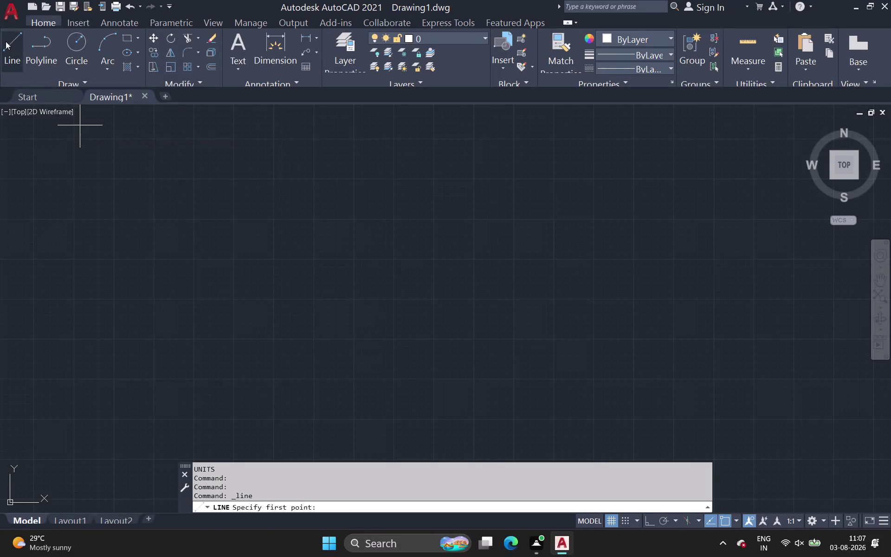
Draw a 32-foot vertical wall line downward with Ortho turned on.
click(6, 42)
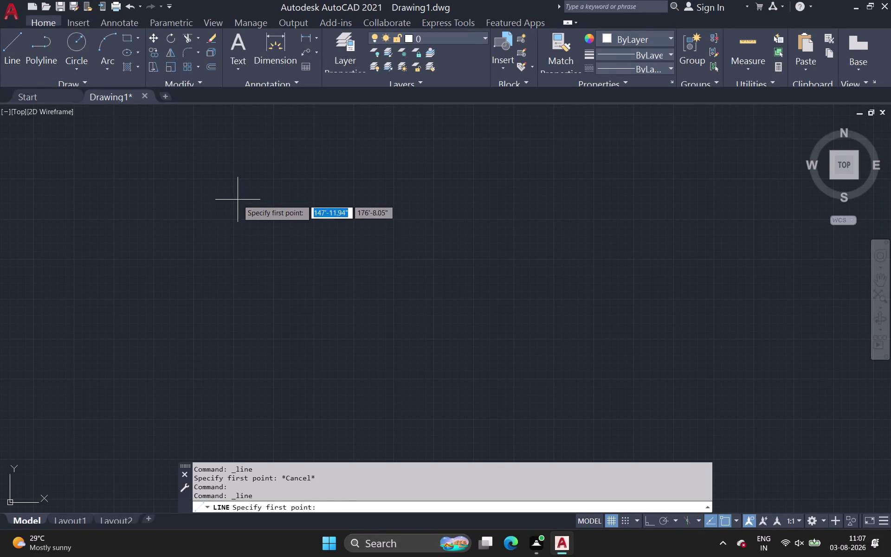
click(238, 199)
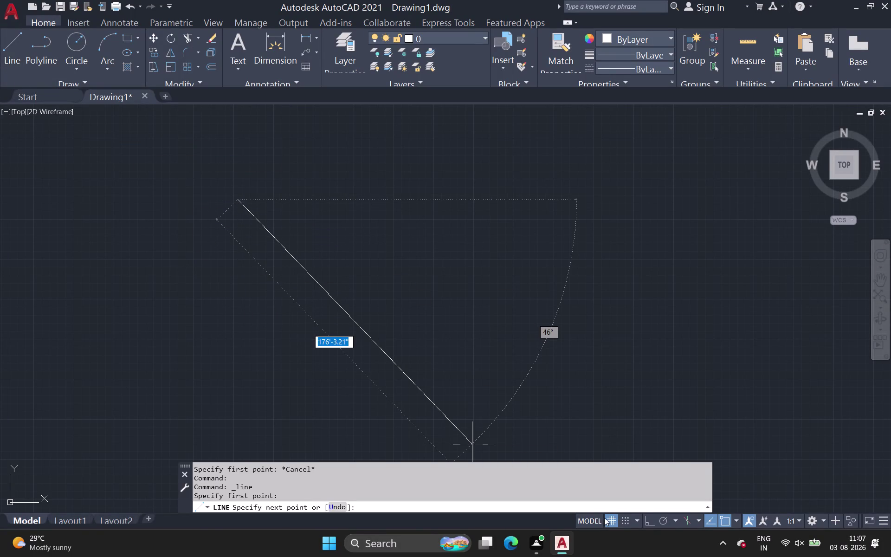
click(653, 520)
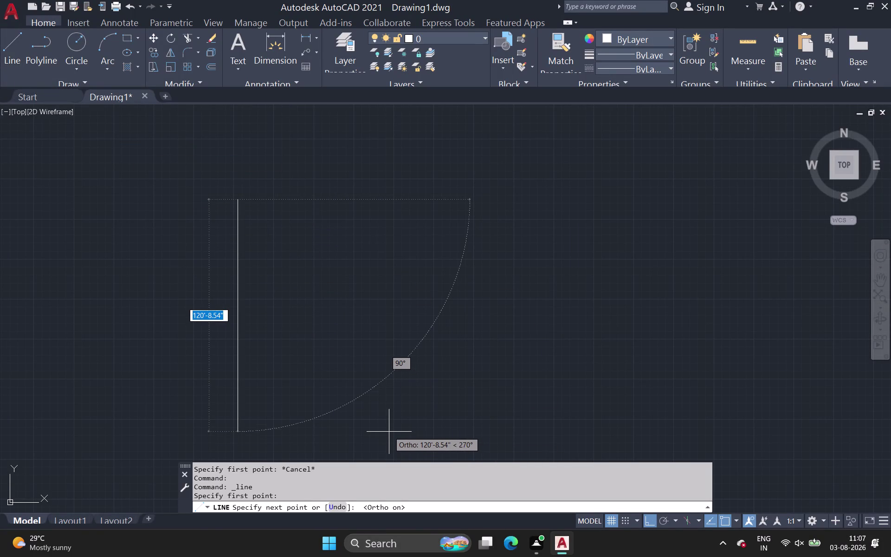
key(3)
text(2)
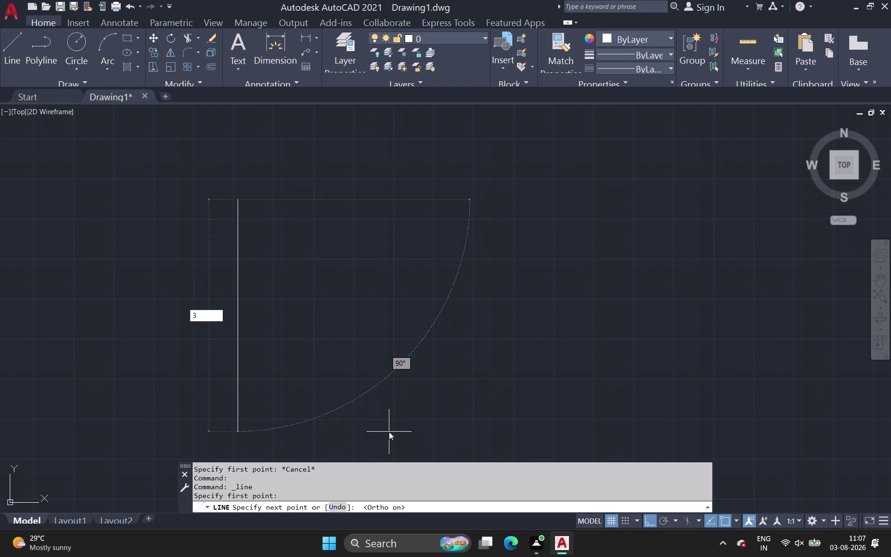
text(')
key(Return)
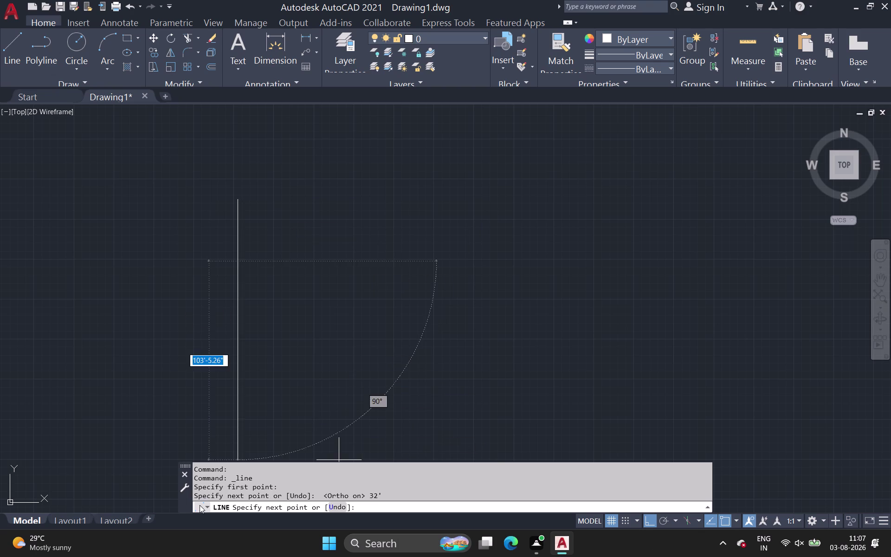
scroll(up, 3)
middle_drag(230, 346, 255, 476)
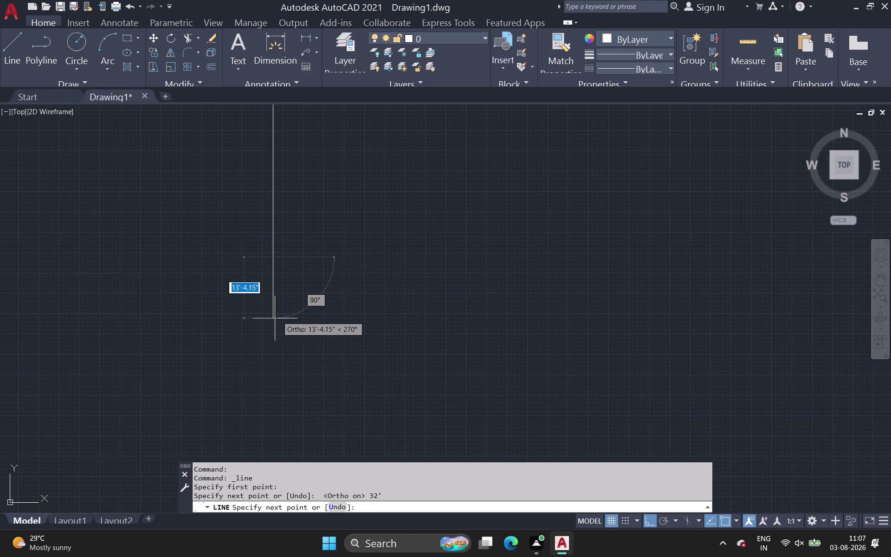
key(space)
middle_drag(298, 283, 307, 339)
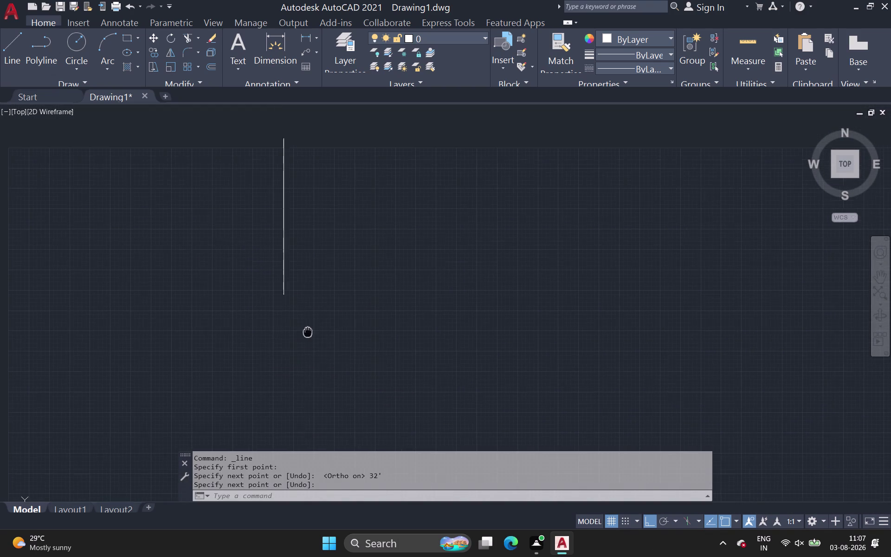
middle_drag(306, 339, 303, 367)
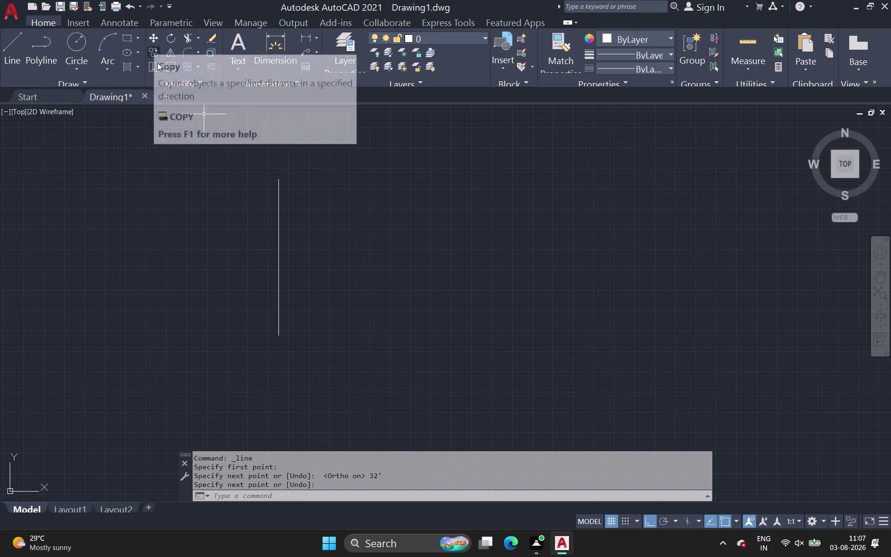
Offset the 32-foot wall line 9 units to its left to form a double wall.
click(213, 67)
scroll(up, 3)
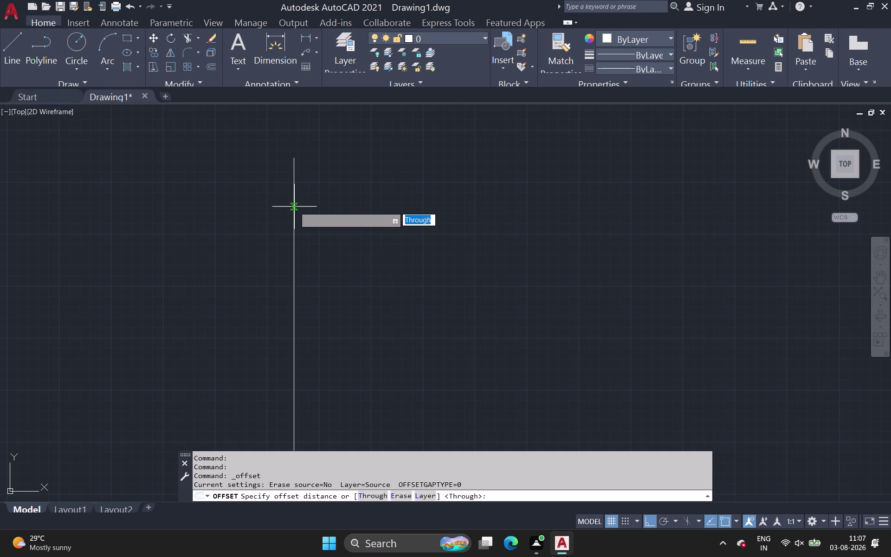
click(295, 207)
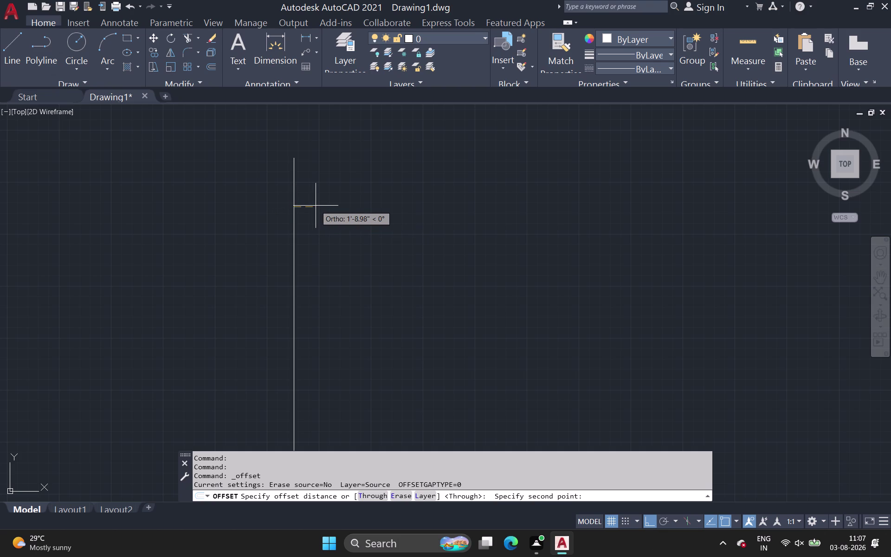
key(9)
key(space)
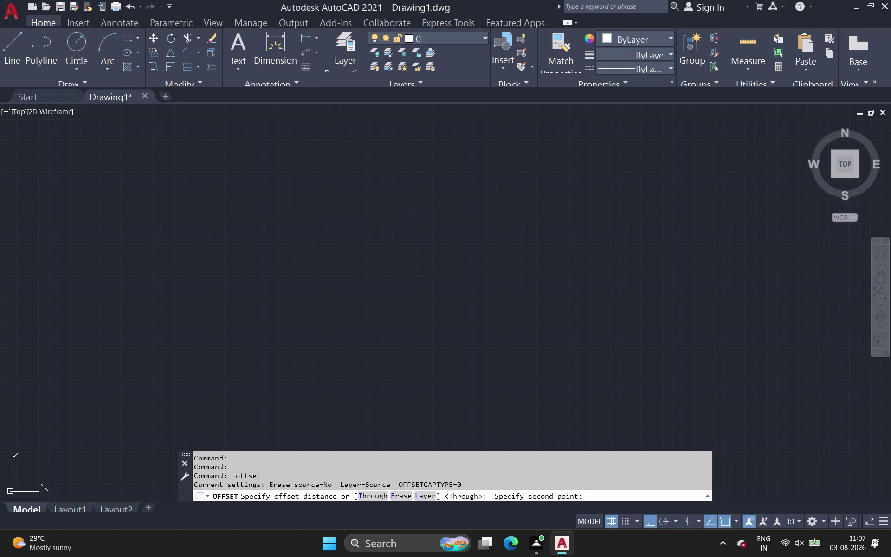
click(293, 218)
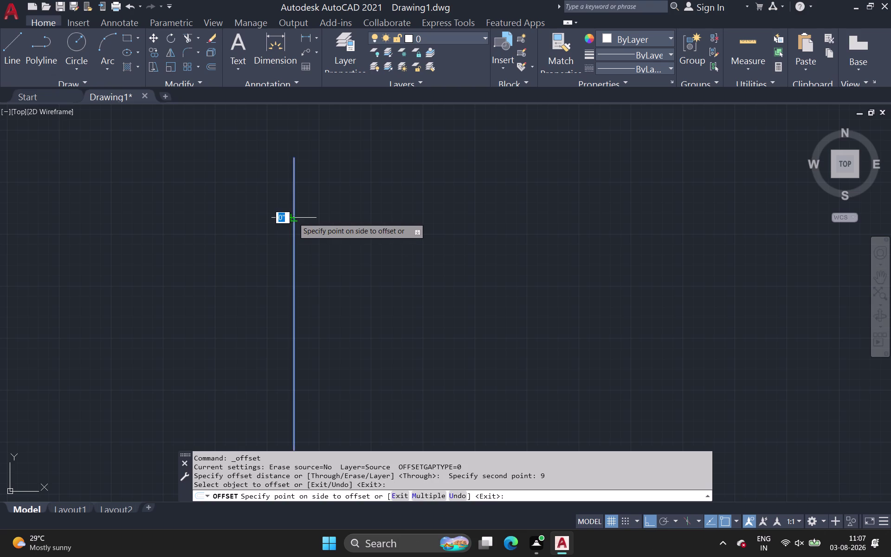
click(310, 214)
scroll(down, 3)
middle_drag(314, 235, 14, 122)
scroll(up, 3)
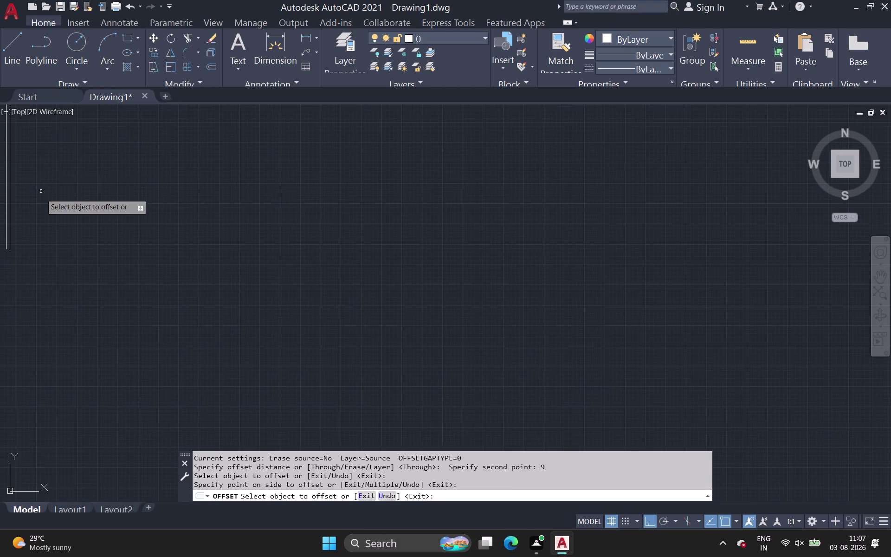
middle_drag(42, 196, 124, 276)
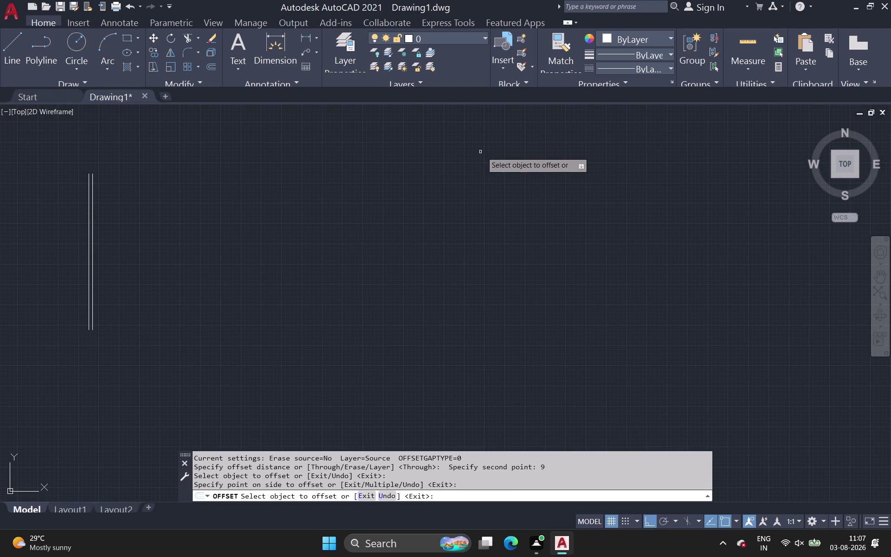
click(18, 51)
scroll(up, 3)
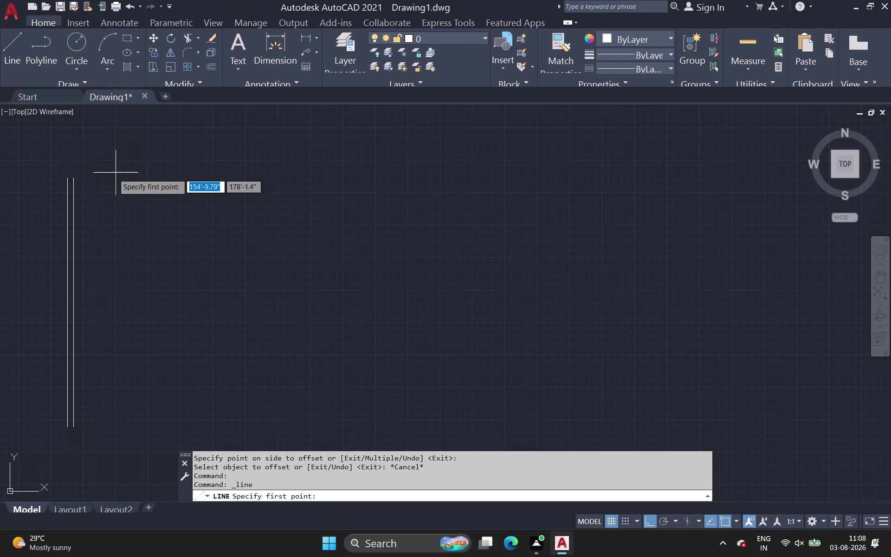
click(66, 178)
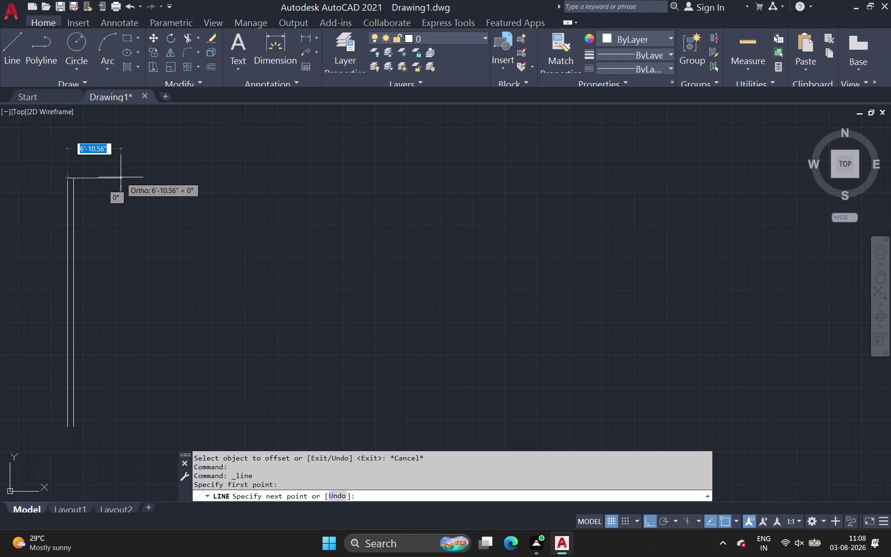
key(1)
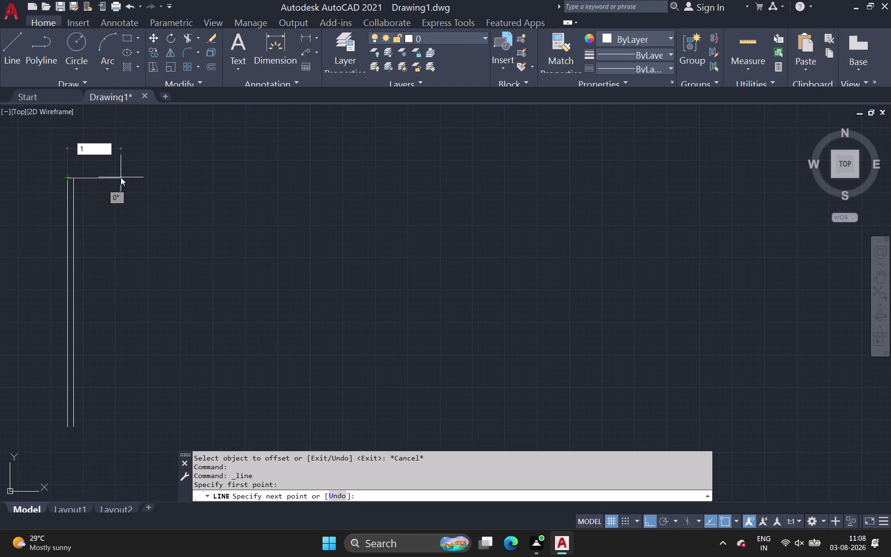
key(8)
key(apostrophe)
key(Return)
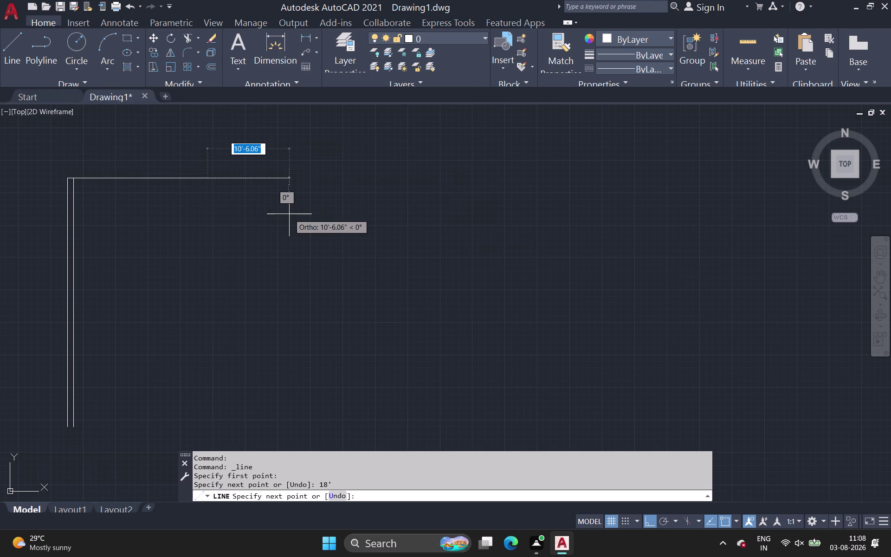
text(9)
key(space)
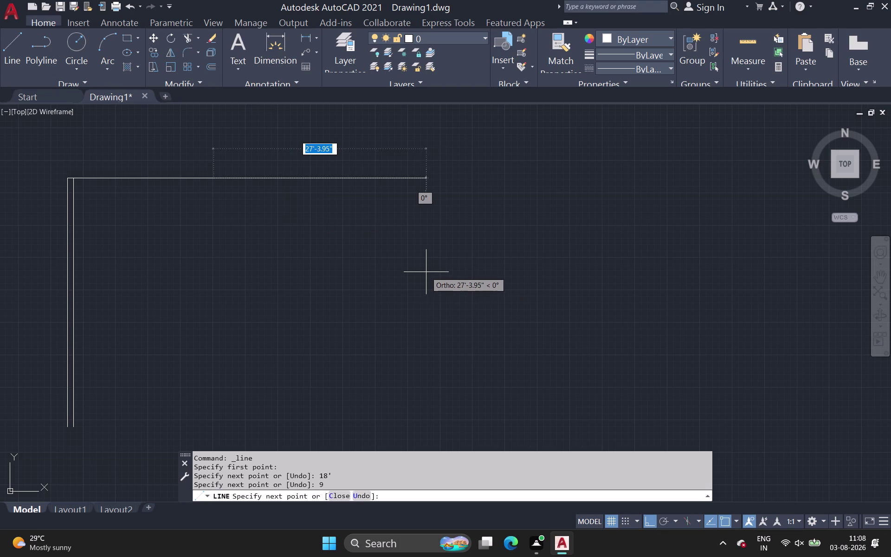
key(5)
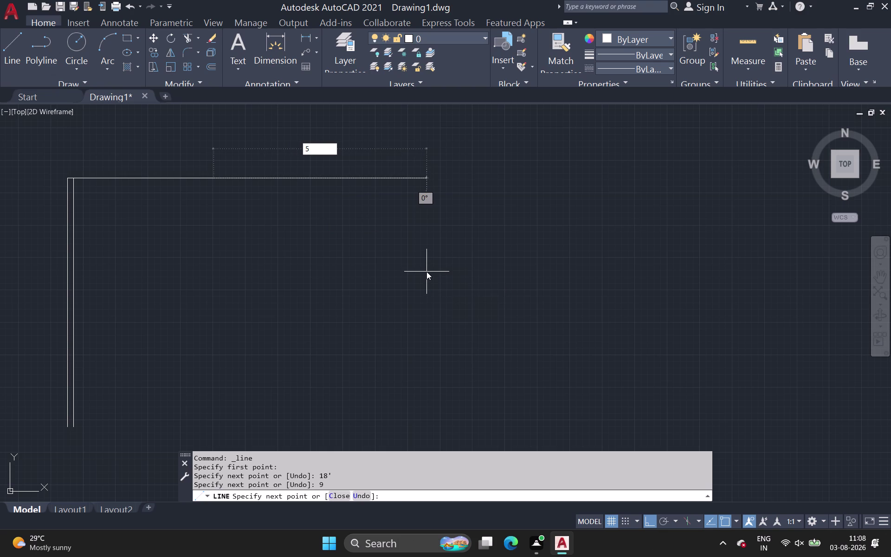
key(apostrophe)
key(Return)
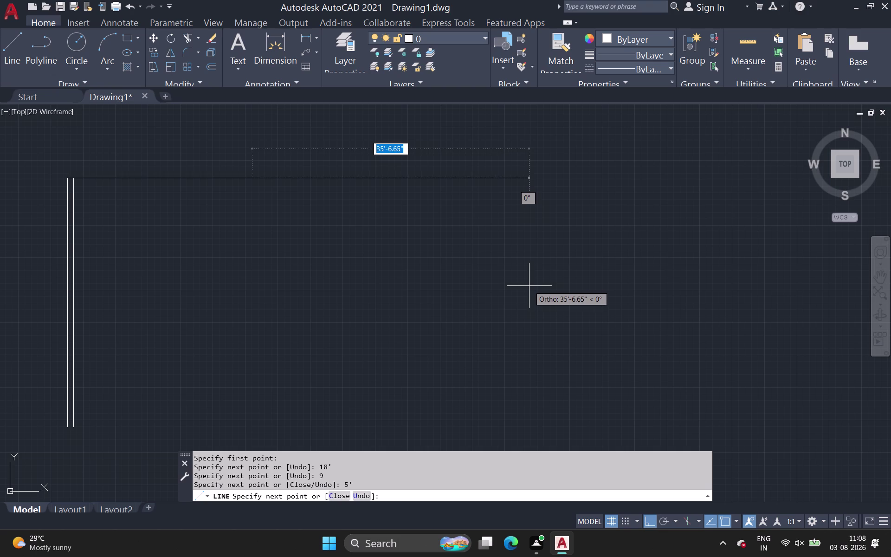
key(4)
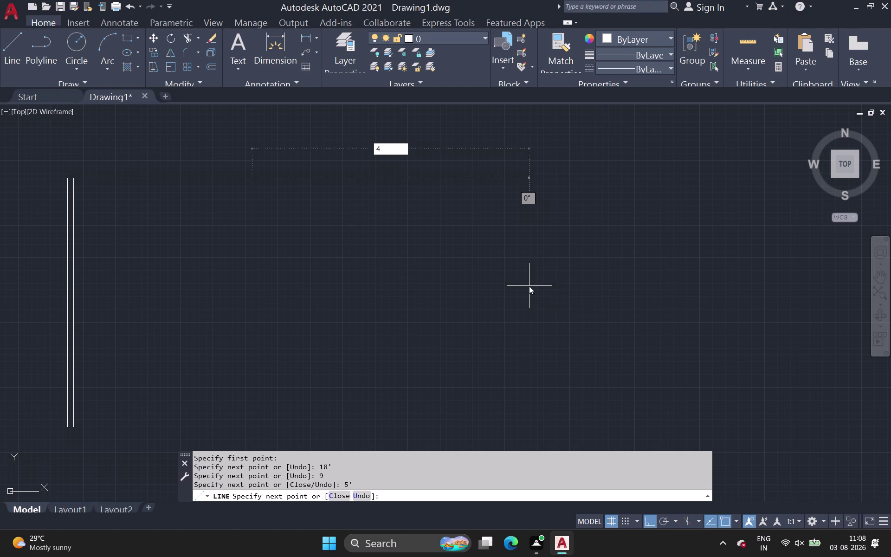
key(period)
key(6)
key(BackSpace)
key(5)
key(Return)
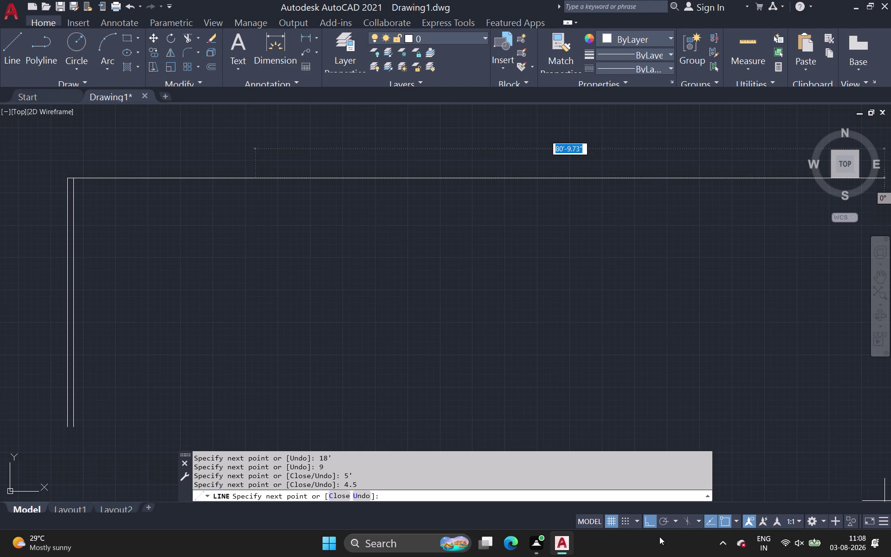
key(ctrl+z)
key(ctrl+z)
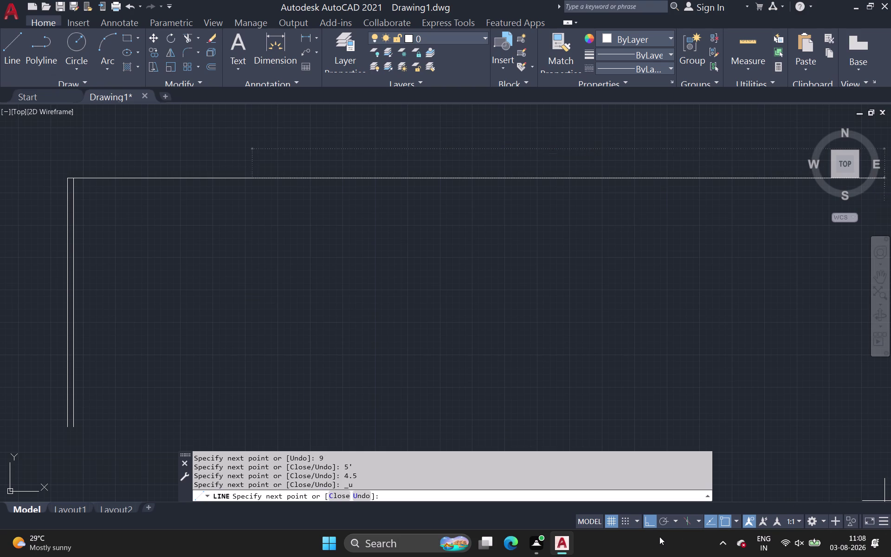
key(ctrl+z)
key(ctrl+z)
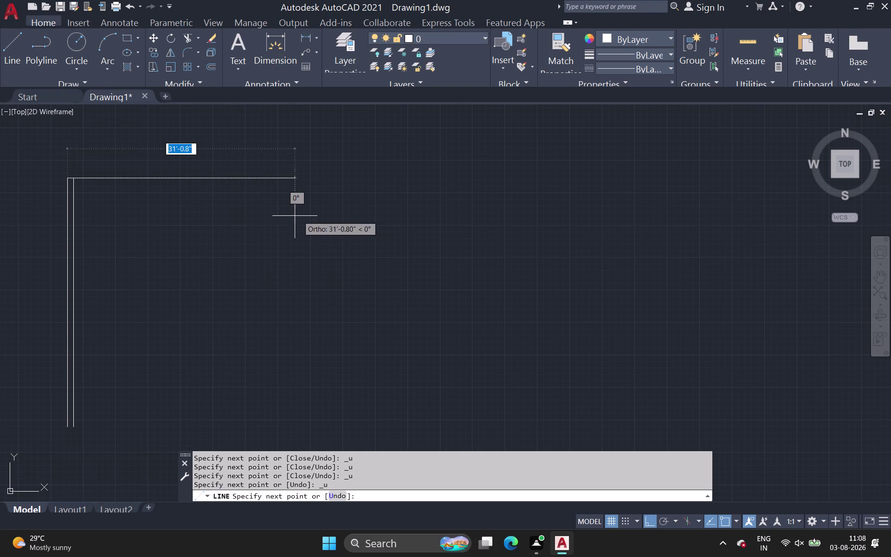
Continue the outline with wall segments of 18', 4.5 and 5'.
key(1)
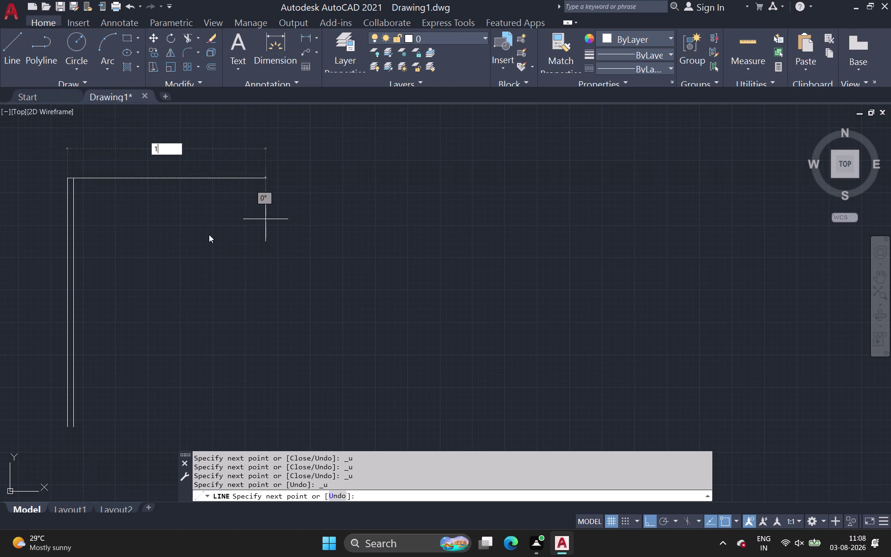
text(8')
key(Return)
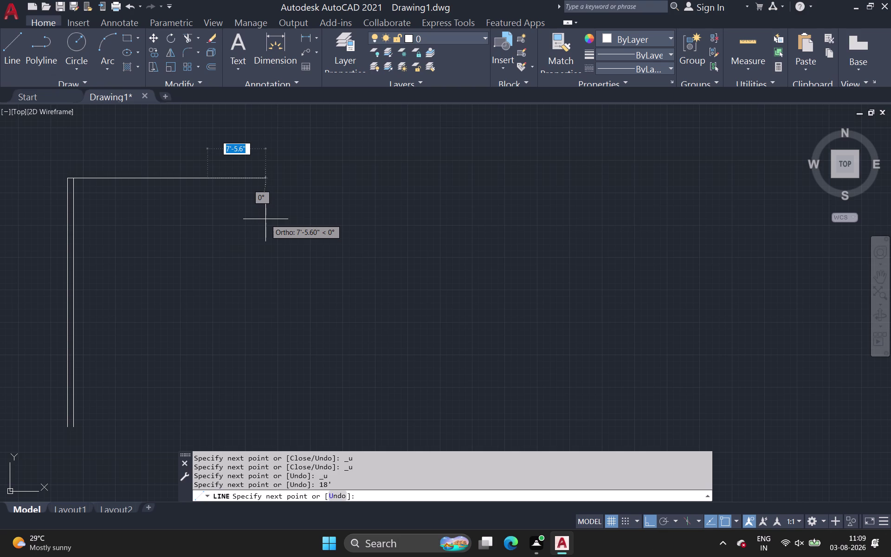
key(4)
key(period)
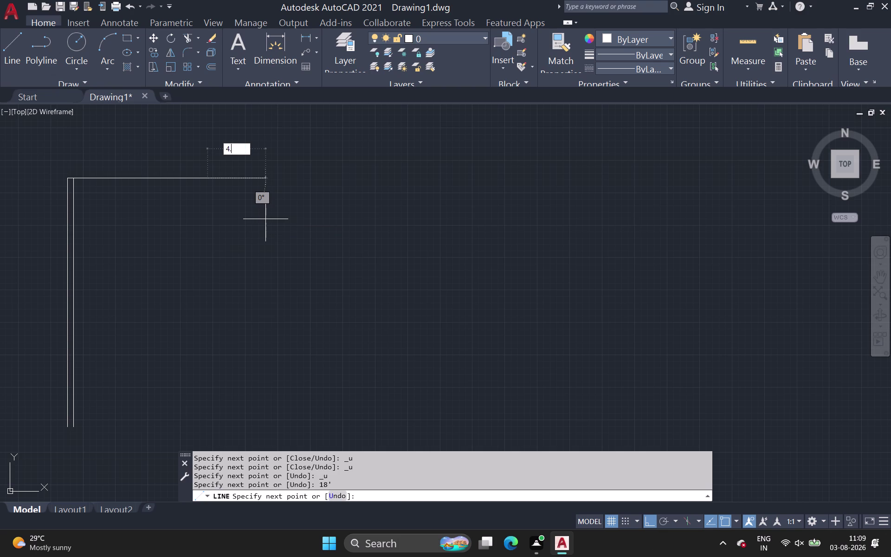
key(5)
key(space)
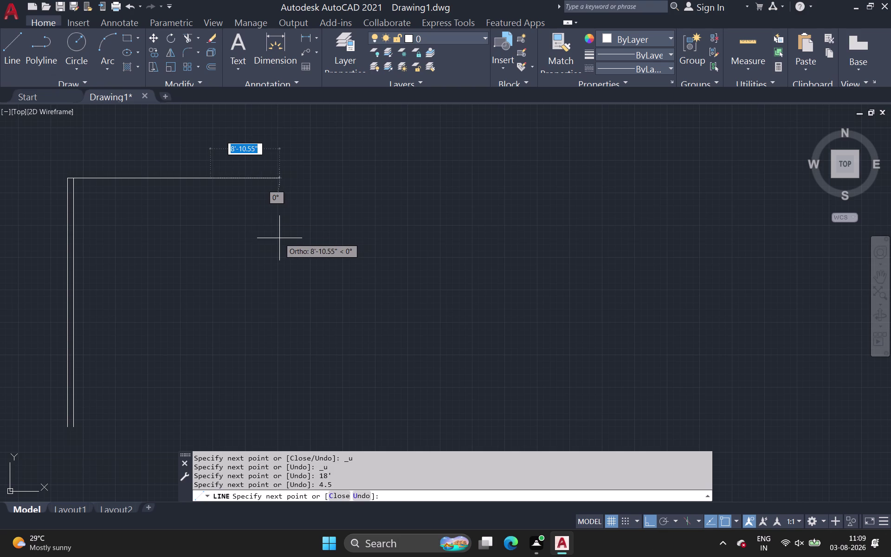
key(5)
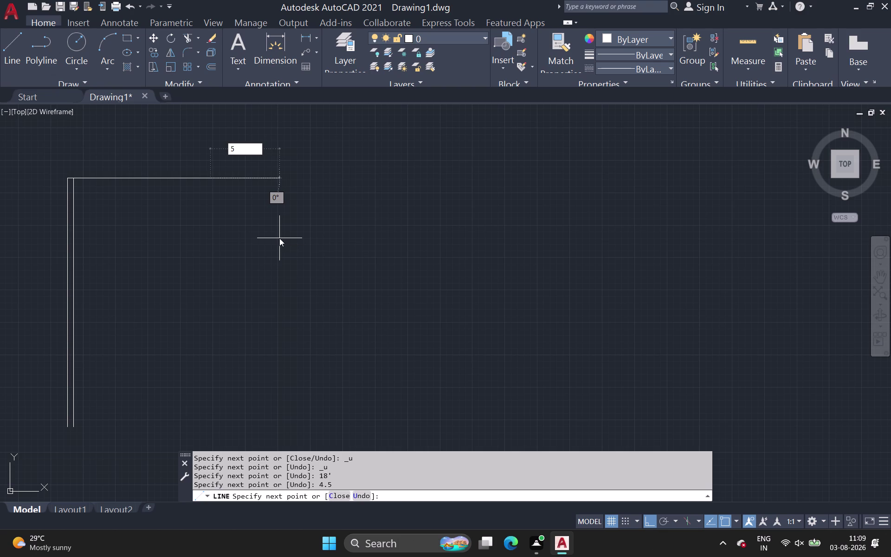
key(apostrophe)
key(Return)
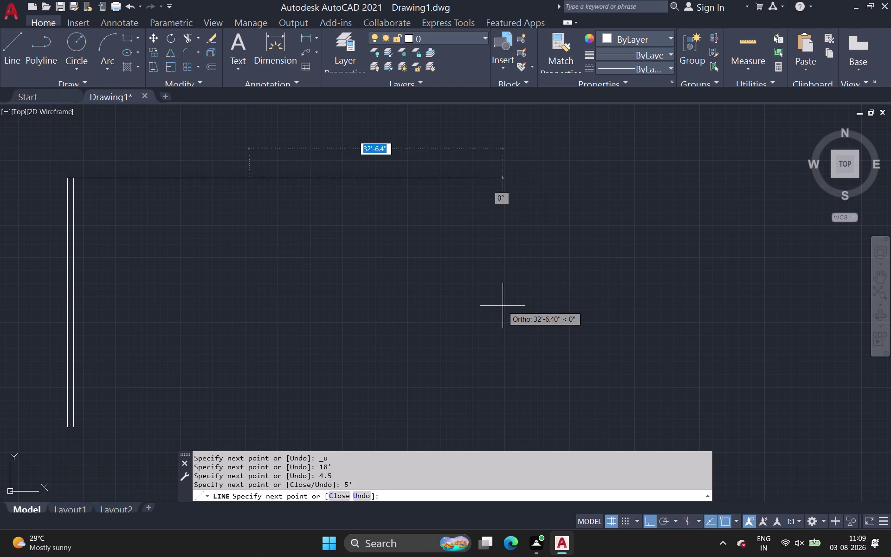
Add further outline segments of 4.5, 14' and 9.
key(4)
key(period)
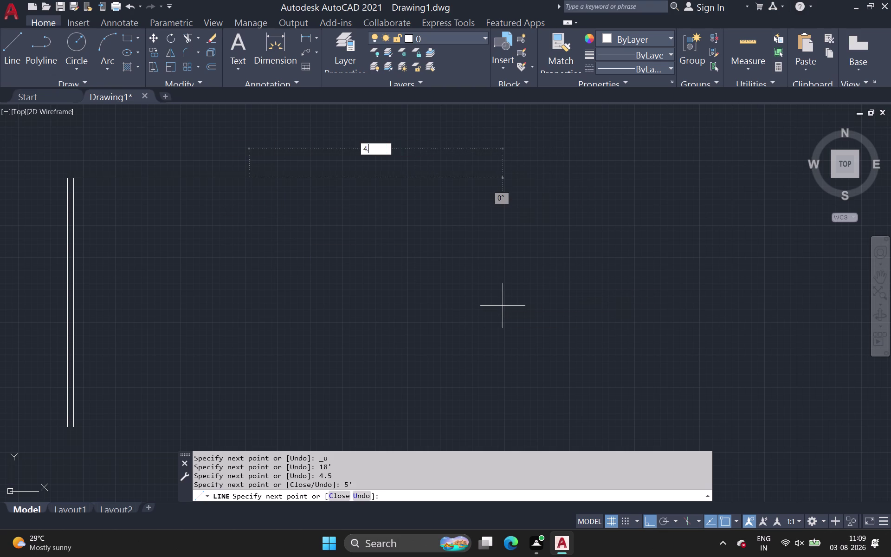
text(5)
key(space)
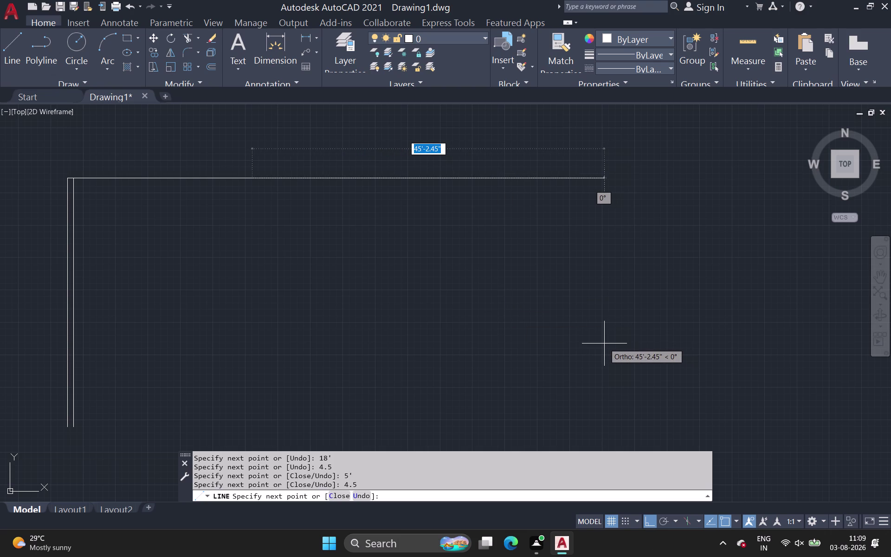
text(14)
key(apostrophe)
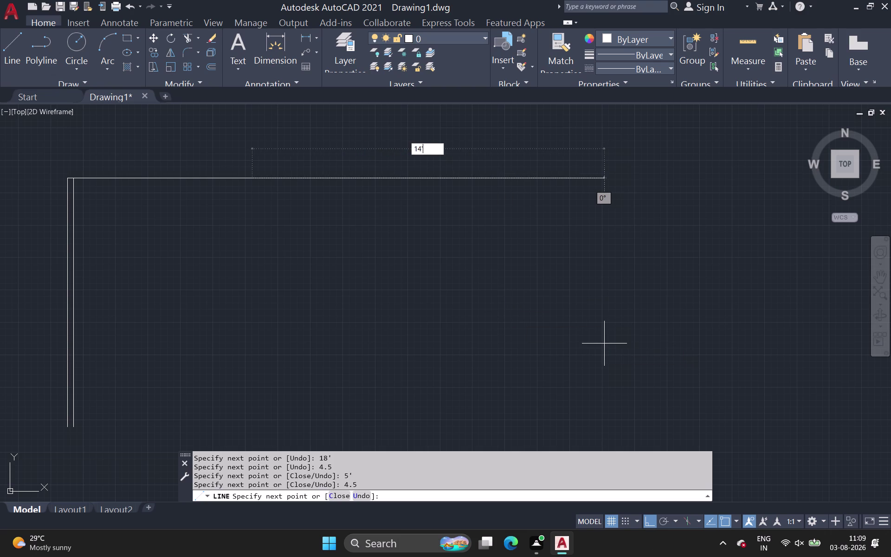
key(Return)
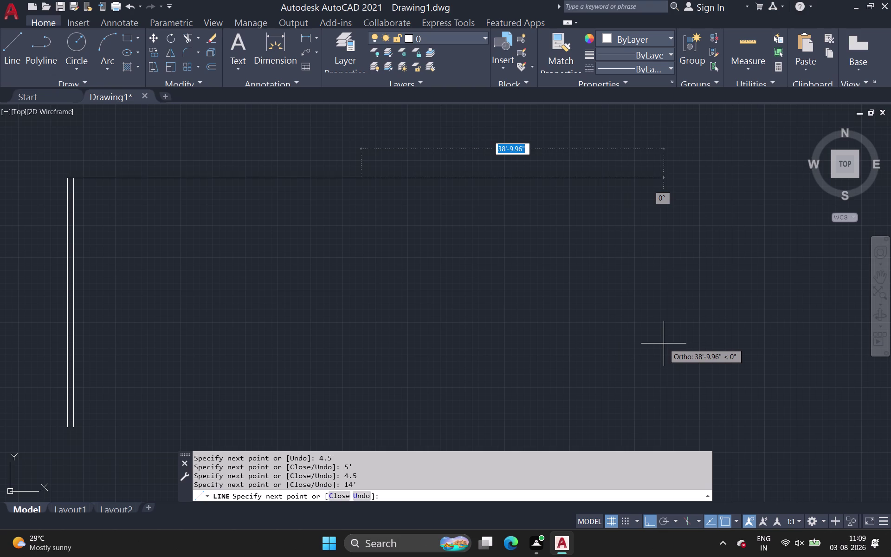
key(9)
key(Return)
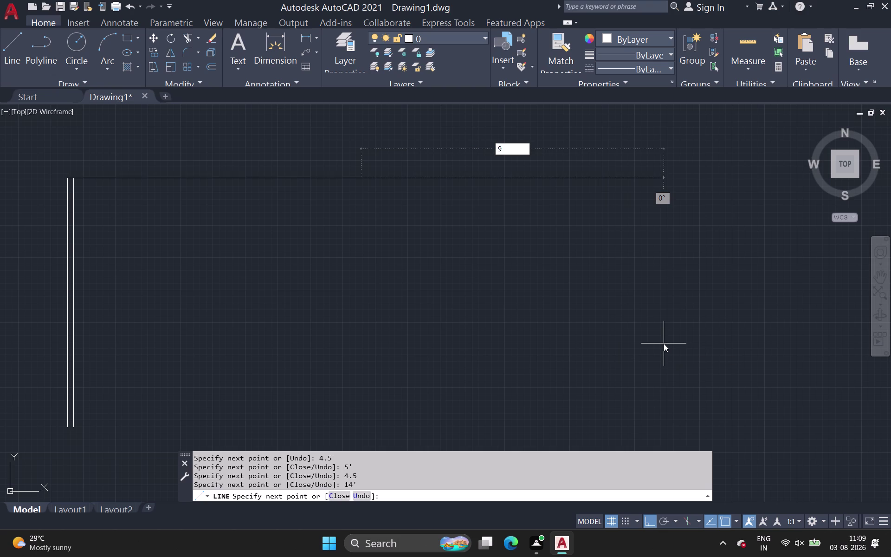
scroll(down, 3)
middle_drag(481, 369, 486, 343)
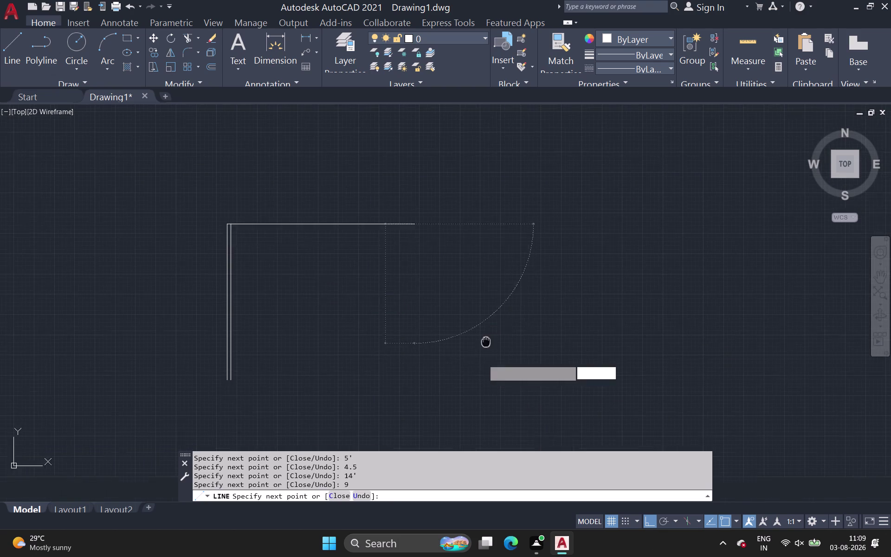
middle_drag(485, 344, 488, 309)
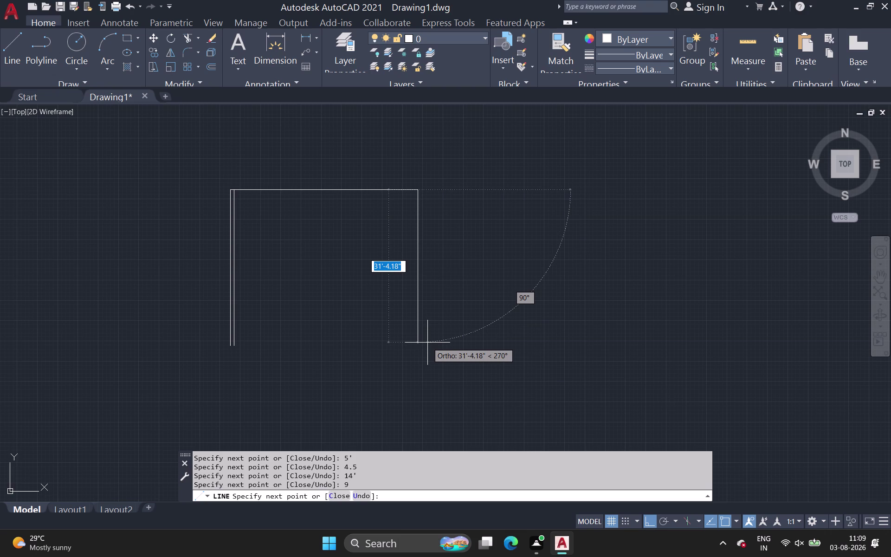
Draw the 32-foot right side and close the outline at its starting corner.
text(32)
key(apostrophe)
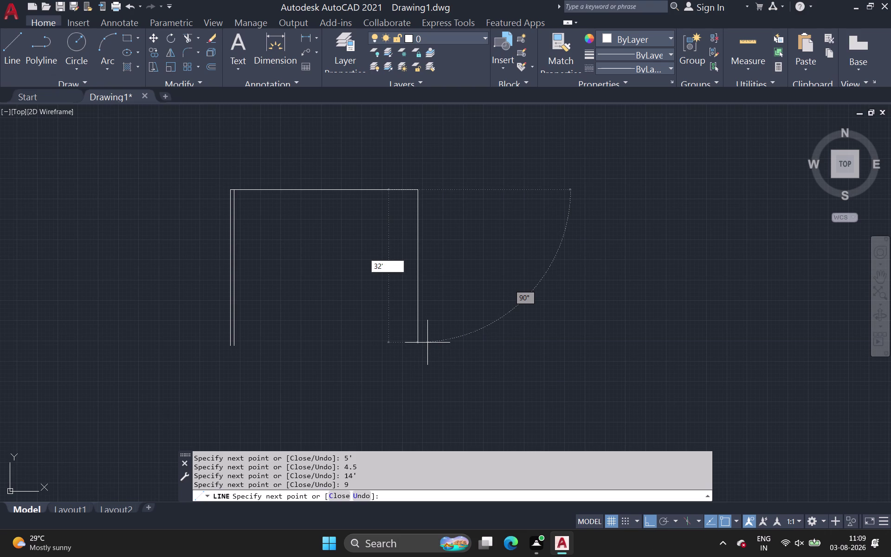
key(Return)
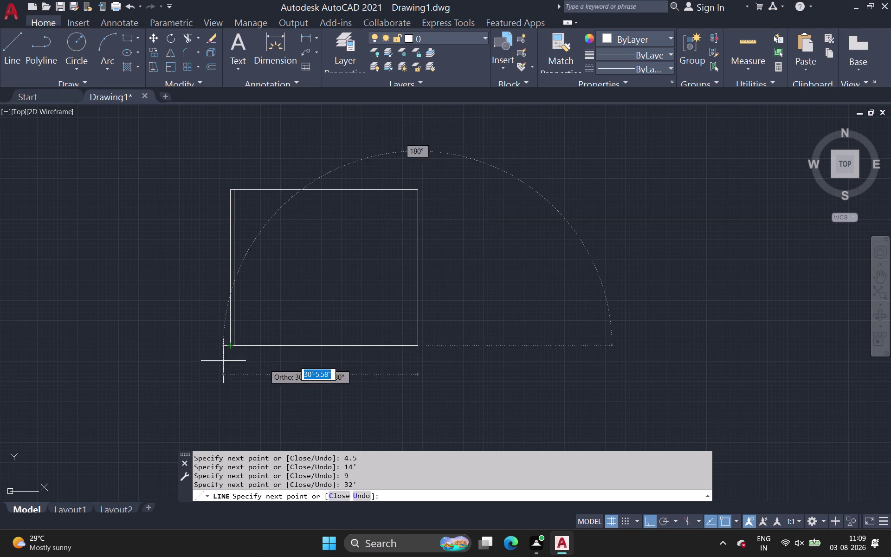
scroll(up, 3)
scroll(up, 3)
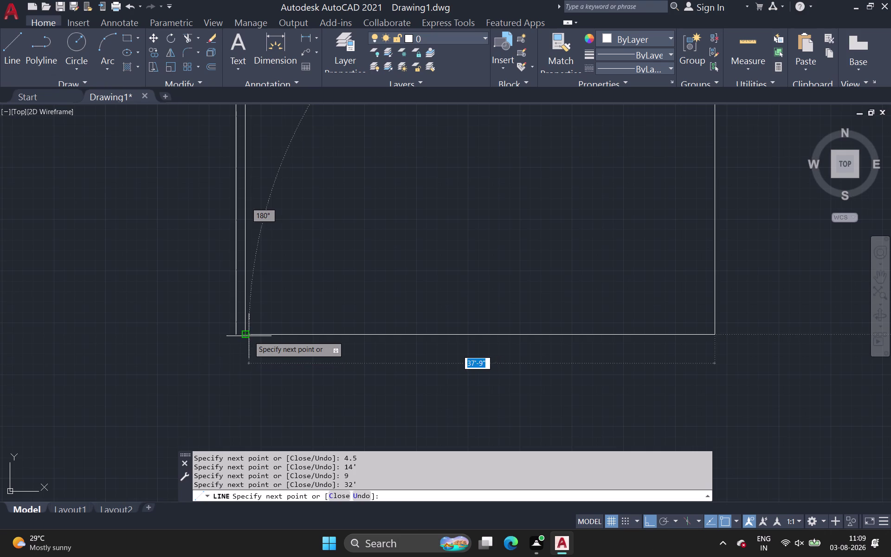
scroll(up, 3)
click(244, 336)
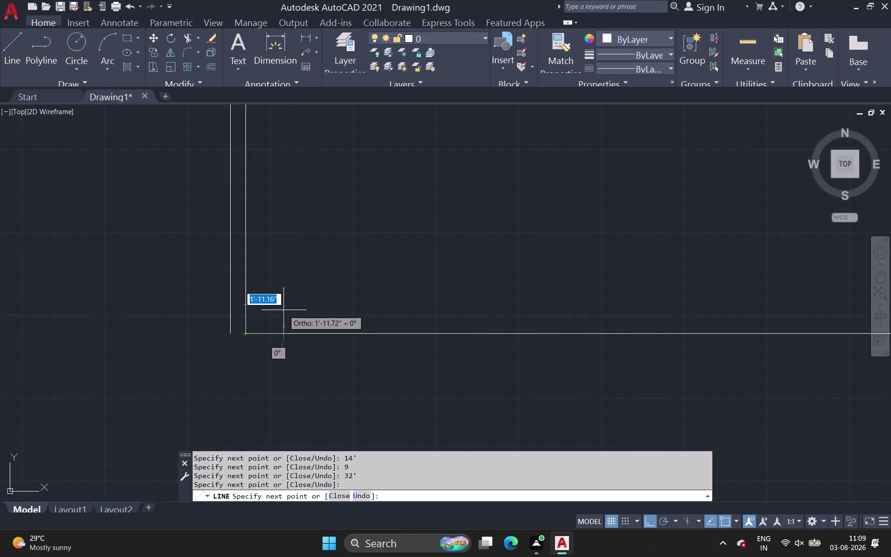
key(space)
scroll(down, 3)
middle_drag(729, 504, 402, 401)
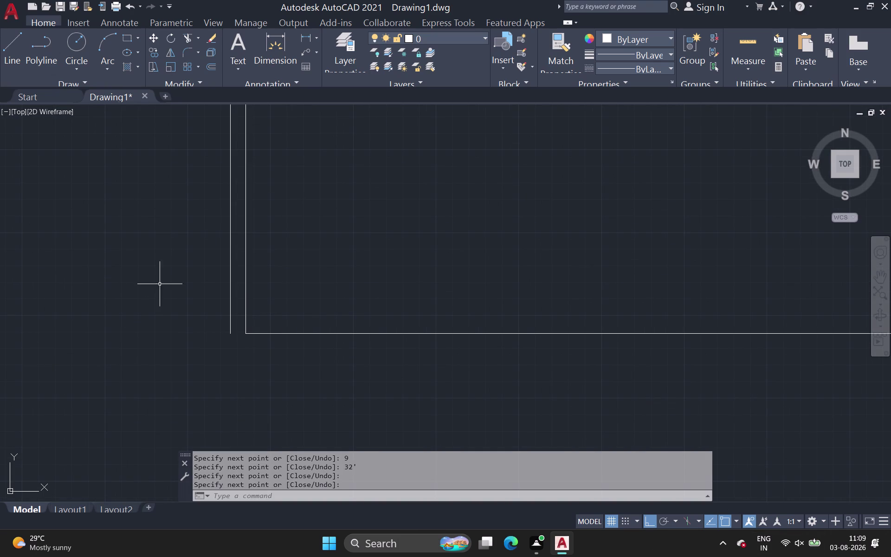
Offset the three top wall segments 9 inches inward.
click(207, 67)
scroll(down, 3)
middle_drag(439, 251, 230, 337)
scroll(up, 3)
scroll(down, 3)
middle_drag(411, 222, 402, 333)
scroll(up, 3)
scroll(down, 3)
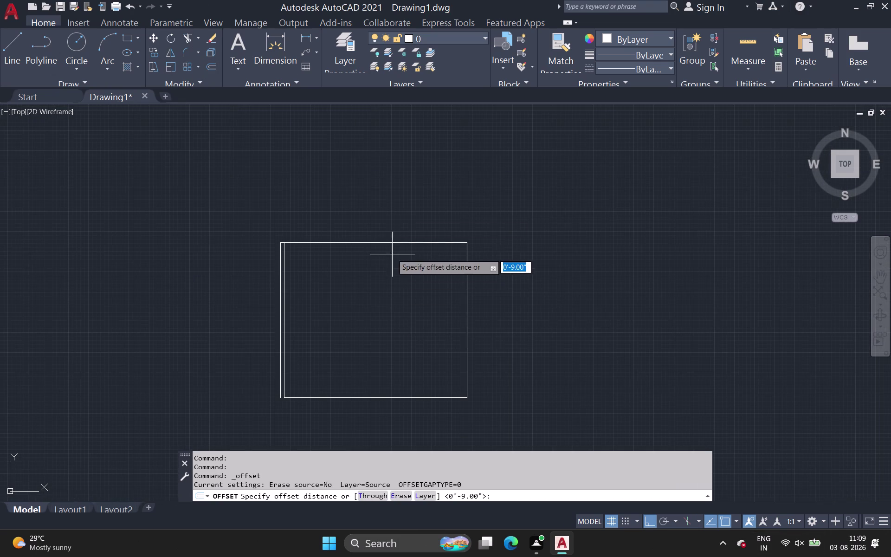
scroll(up, 3)
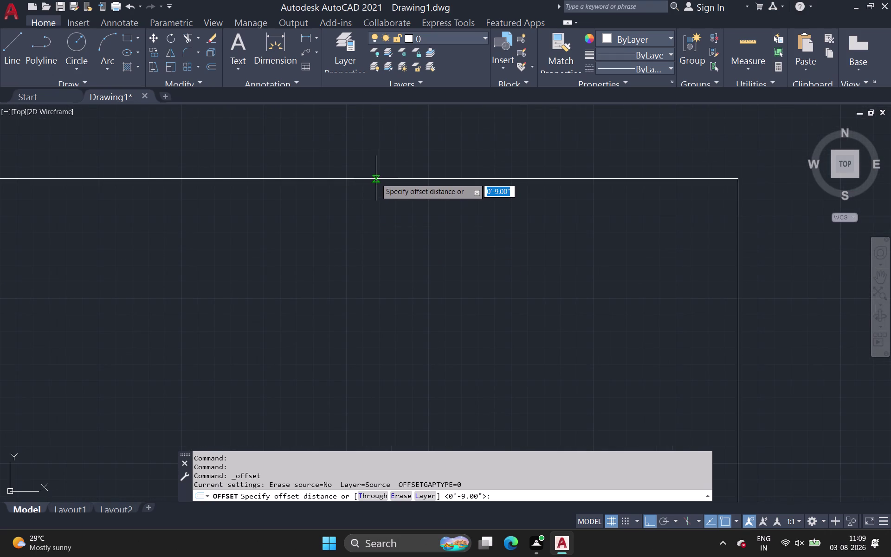
click(376, 178)
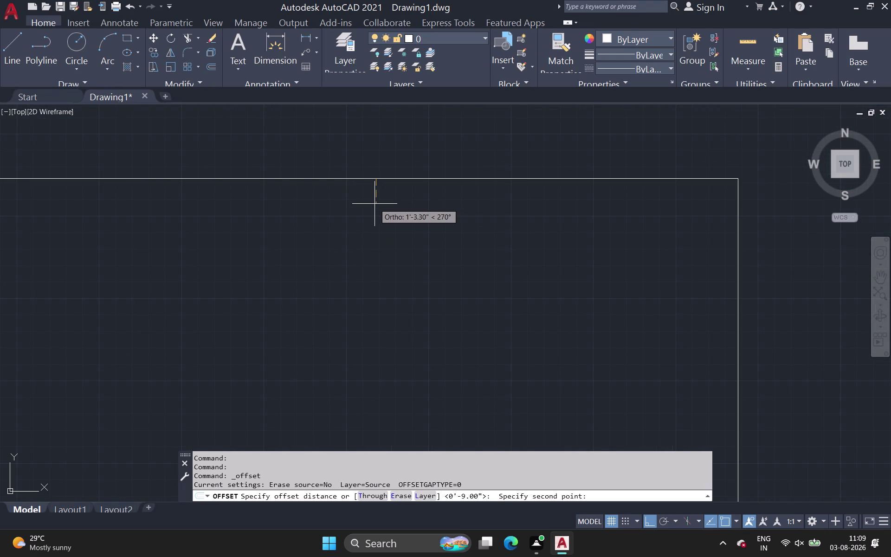
text(9)
key(space)
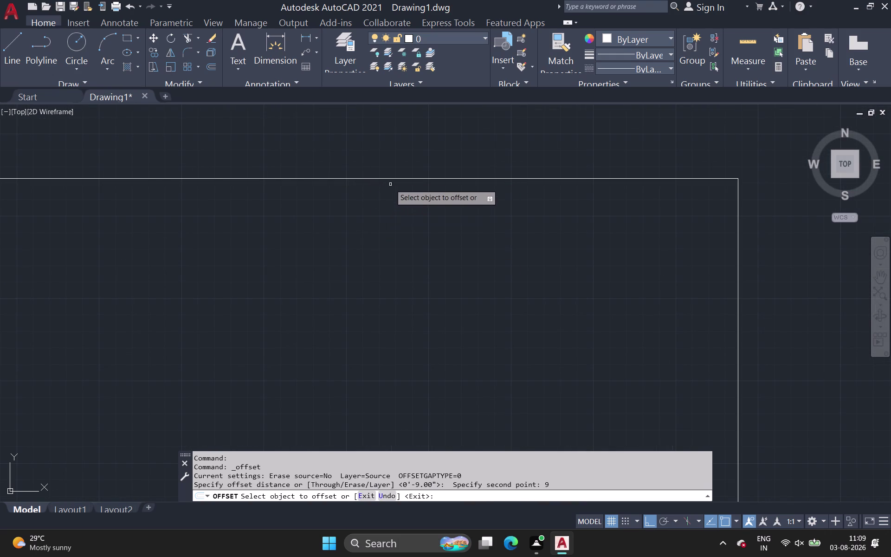
click(392, 178)
click(383, 209)
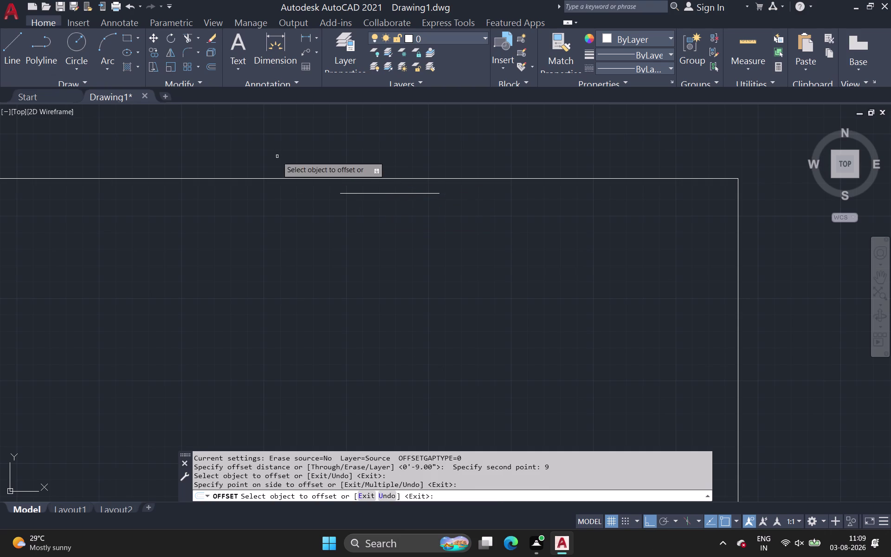
click(289, 178)
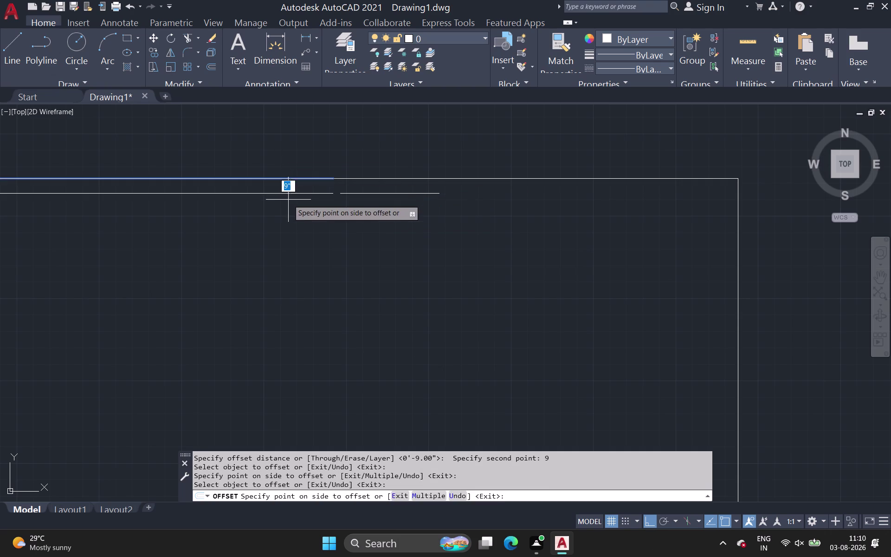
click(288, 200)
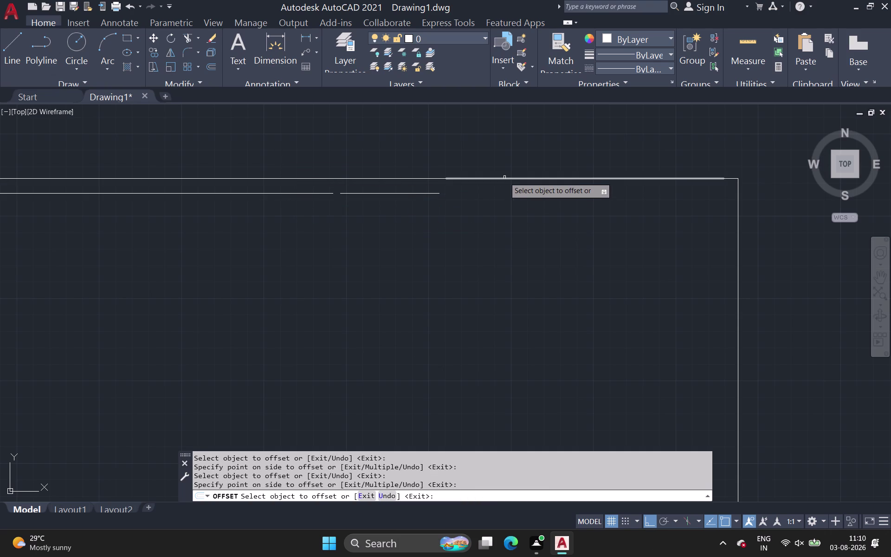
click(502, 178)
click(496, 201)
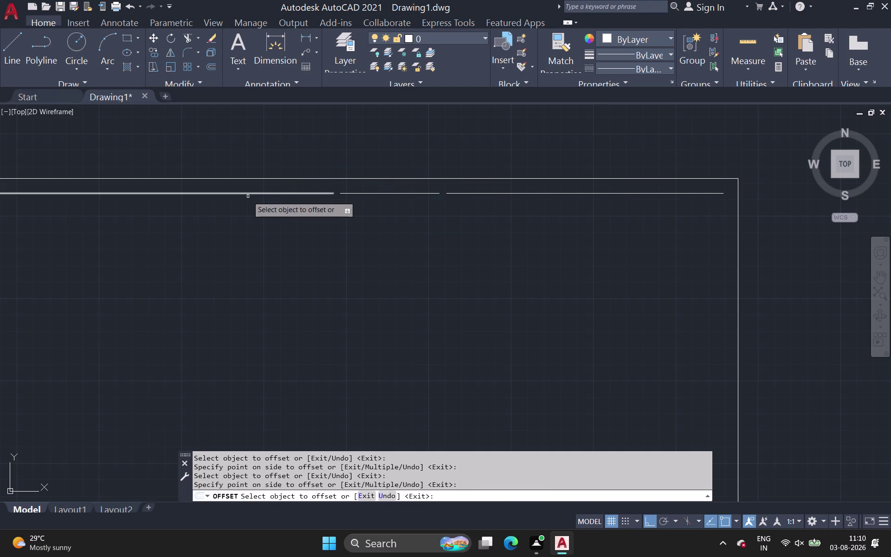
Offset the right and bottom wall lines 9 inches inward.
scroll(down, 3)
middle_drag(248, 197, 323, 205)
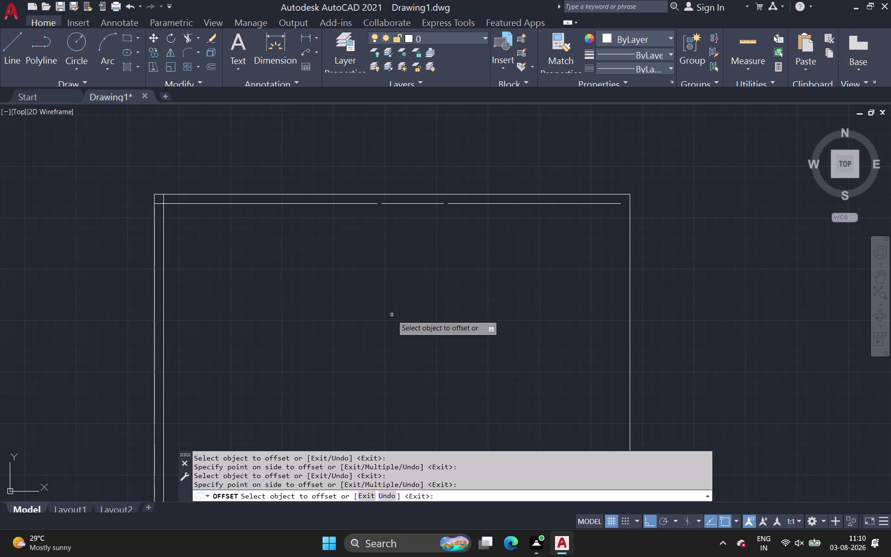
middle_drag(392, 314, 369, 237)
scroll(down, 3)
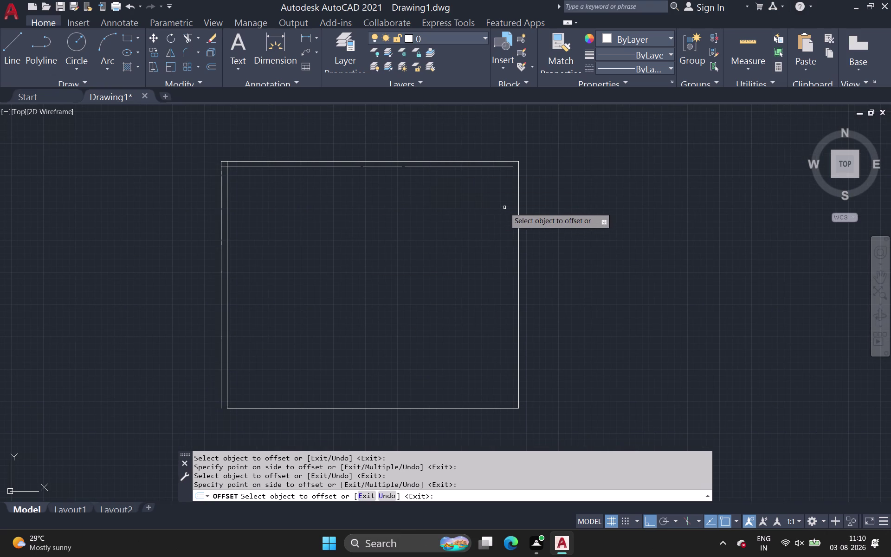
click(517, 201)
click(508, 208)
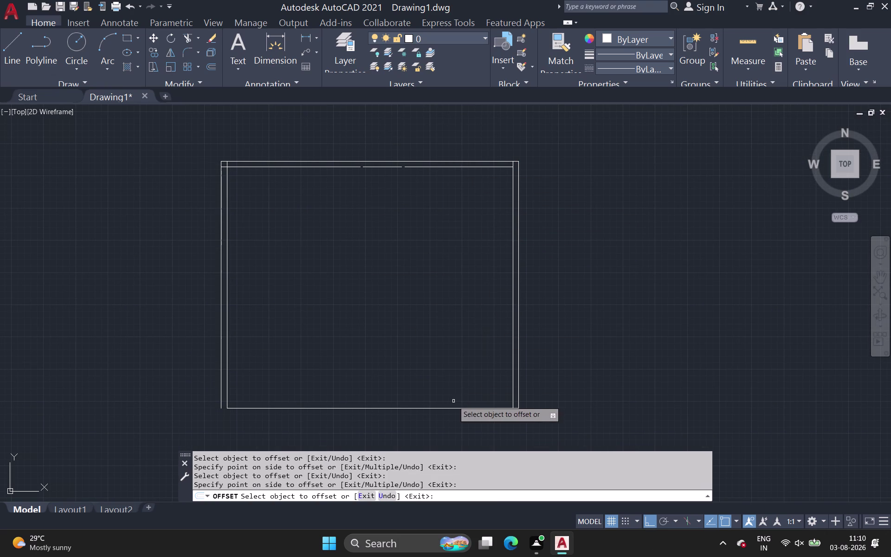
click(448, 410)
click(448, 389)
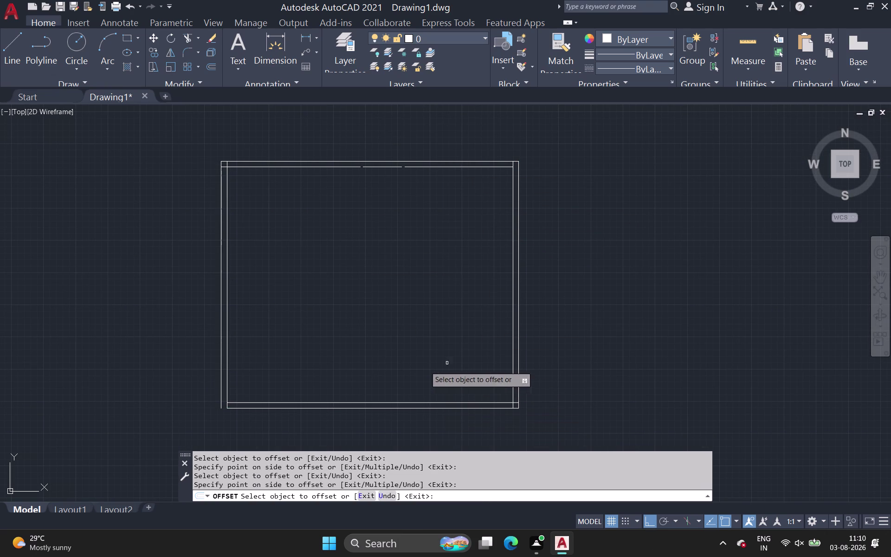
middle_drag(265, 401, 324, 374)
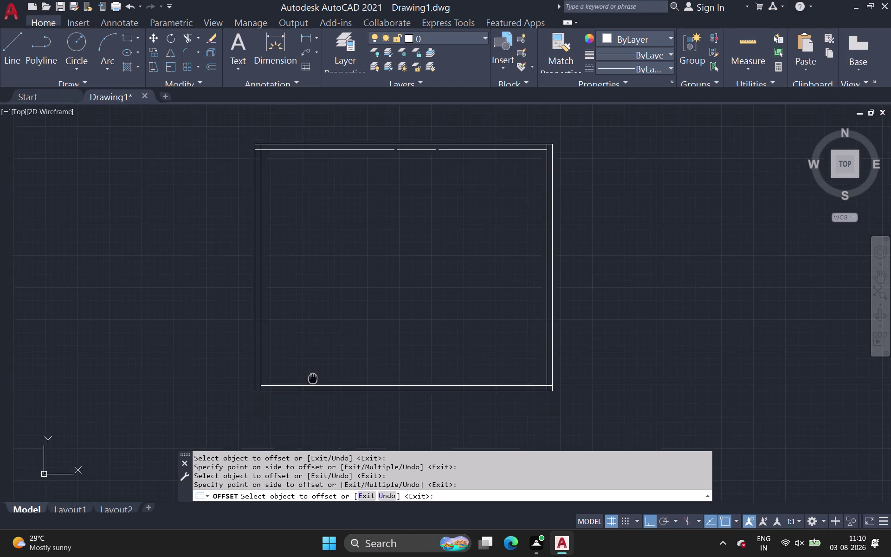
middle_drag(324, 373, 343, 364)
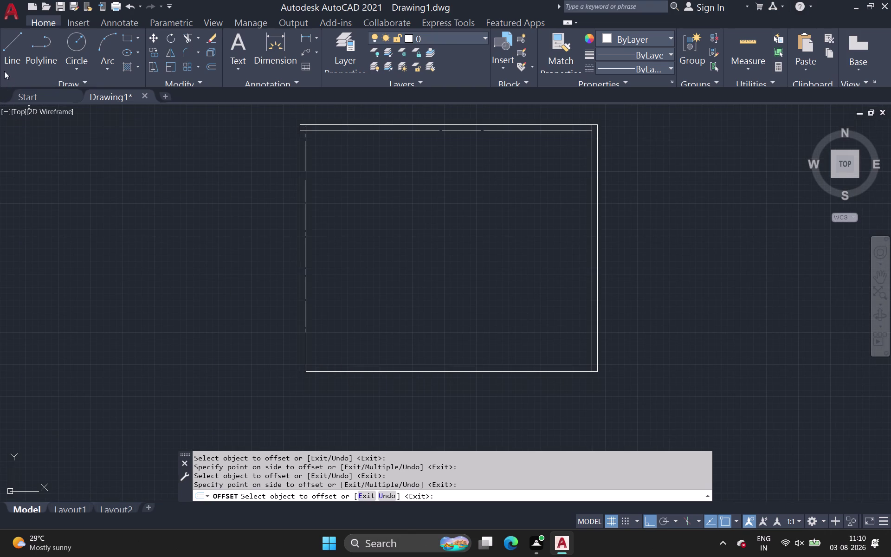
click(6, 59)
Draw a short line joining the wall line ends at the bottom-left corner.
scroll(up, 3)
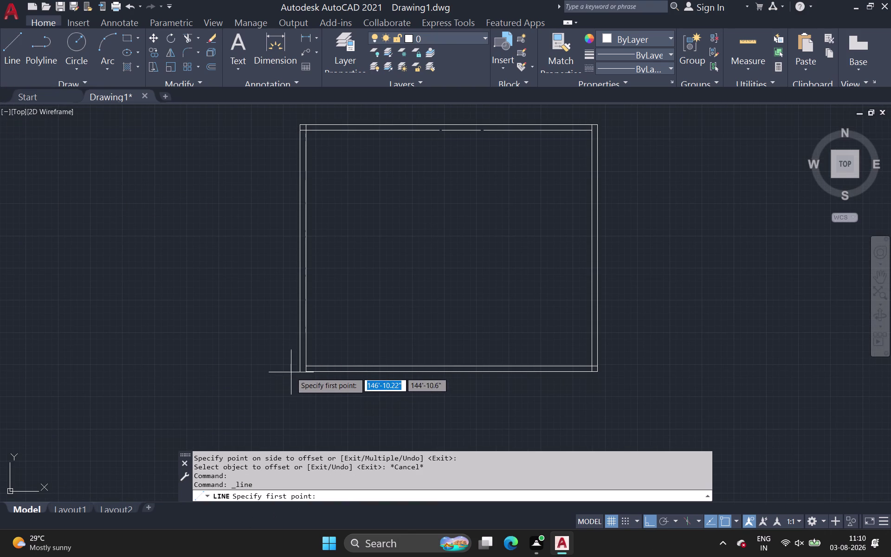
scroll(up, 3)
click(320, 370)
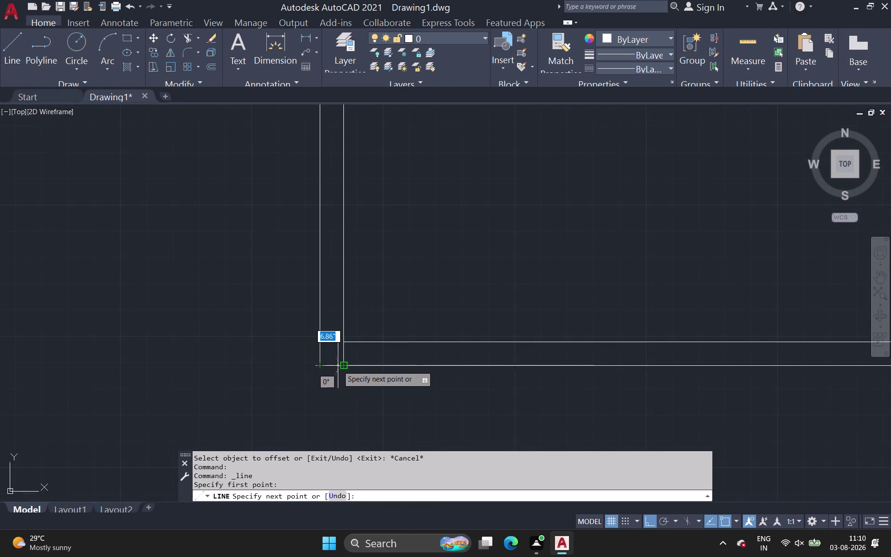
click(338, 365)
key(space)
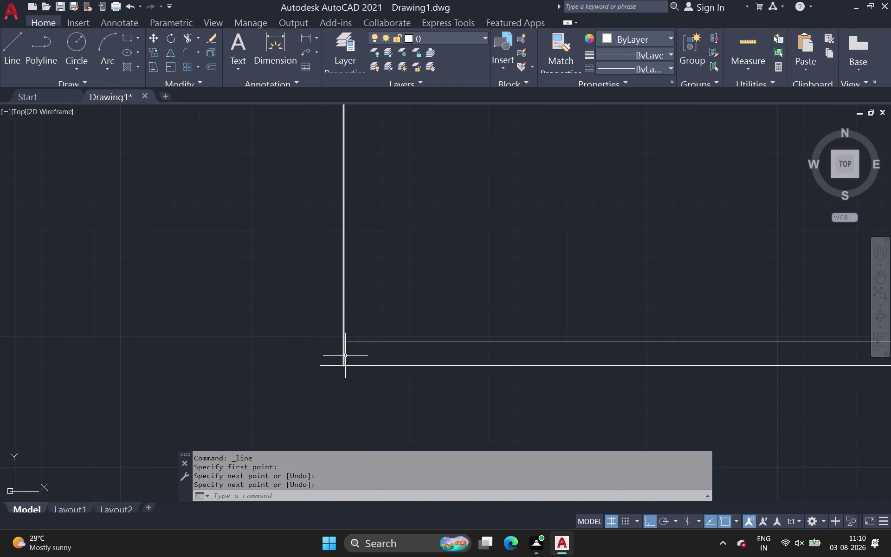
click(186, 35)
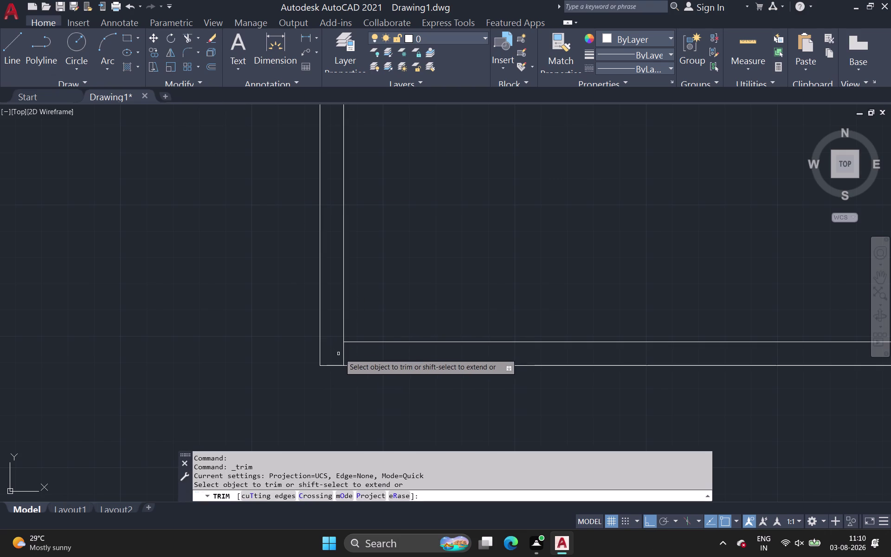
Trim an overhanging wall line end and the crossing lines at the top-left corner.
click(343, 352)
scroll(up, 3)
scroll(down, 3)
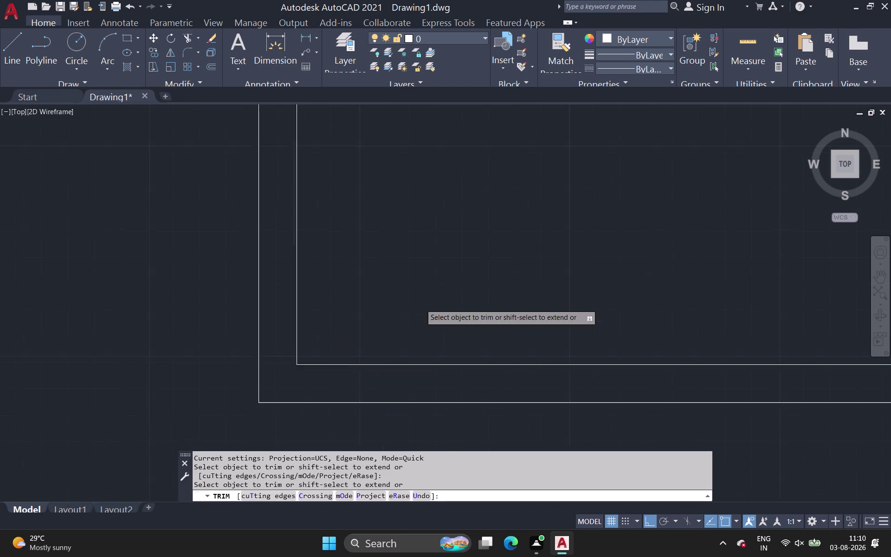
scroll(down, 3)
middle_drag(421, 304, 315, 435)
scroll(down, 3)
scroll(up, 3)
middle_drag(464, 325, 364, 470)
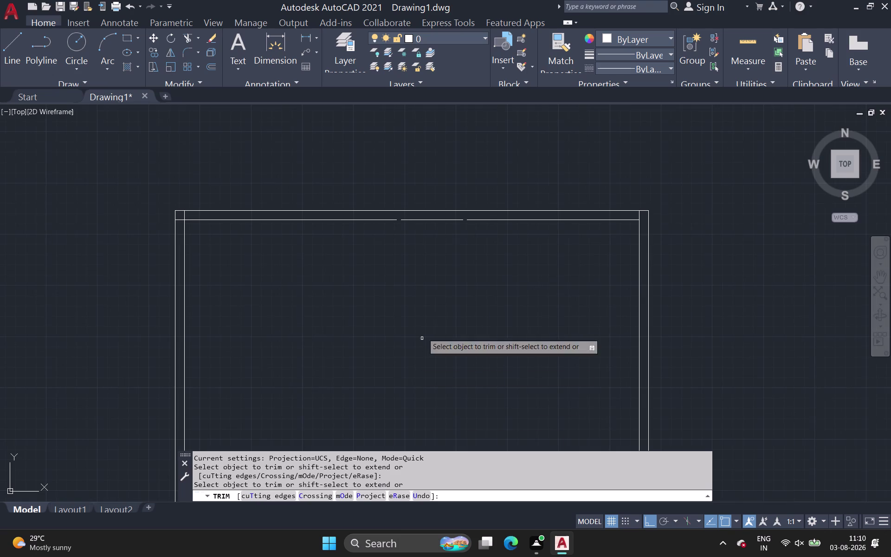
scroll(up, 3)
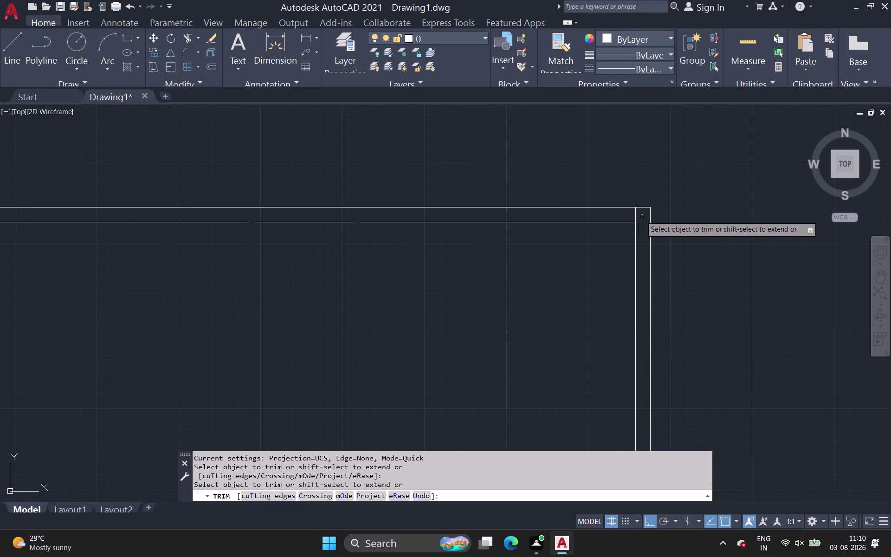
click(635, 215)
middle_drag(494, 290, 494, 291)
scroll(down, 3)
scroll(up, 3)
middle_drag(494, 291, 511, 290)
scroll(up, 3)
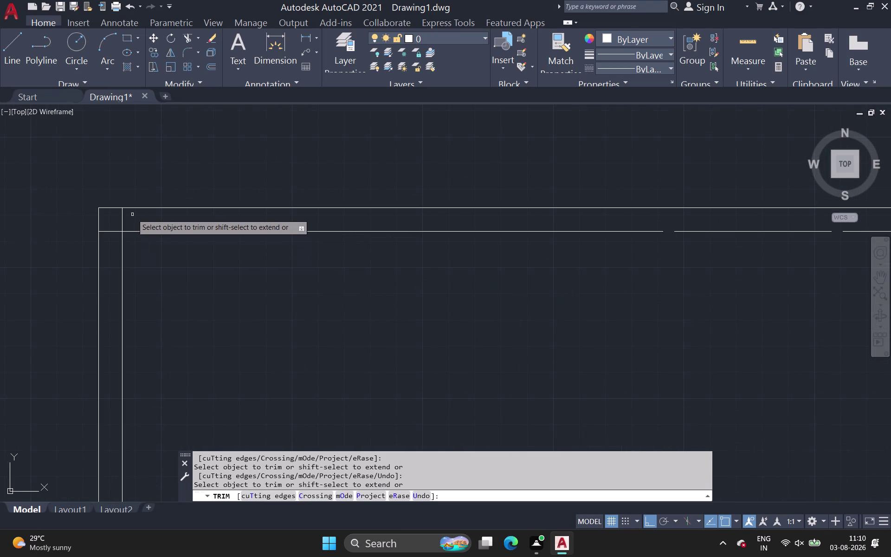
drag(135, 213, 109, 238)
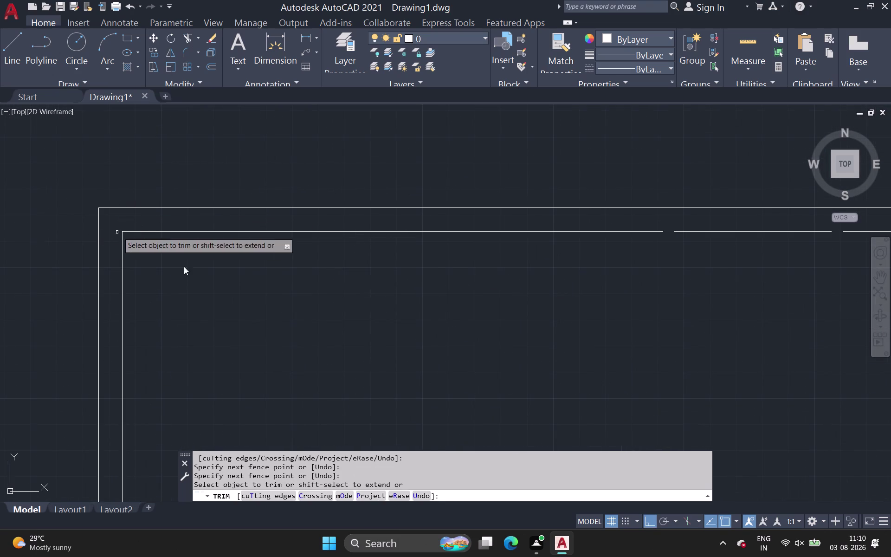
Trim the crossing wall line ends at the bottom-right corner.
scroll(down, 3)
middle_click(243, 319)
scroll(down, 3)
middle_drag(248, 337, 247, 265)
middle_drag(354, 392, 301, 304)
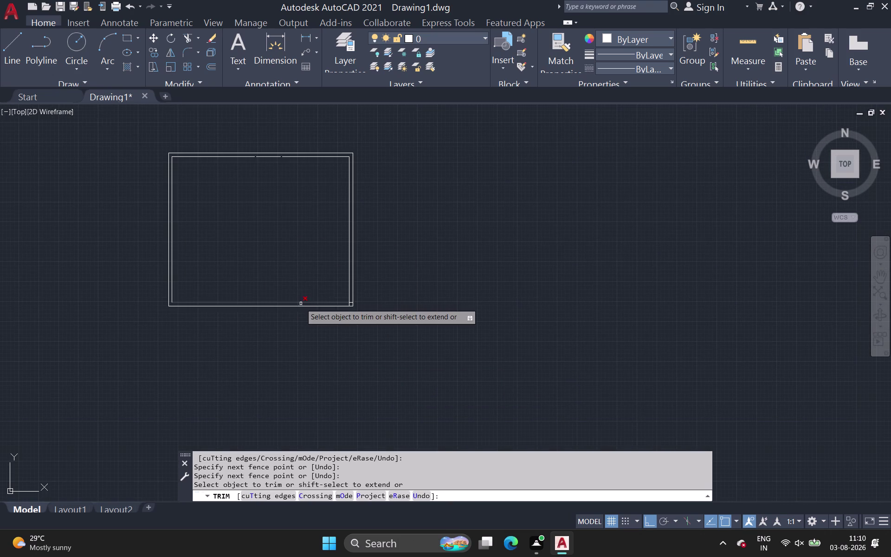
scroll(up, 3)
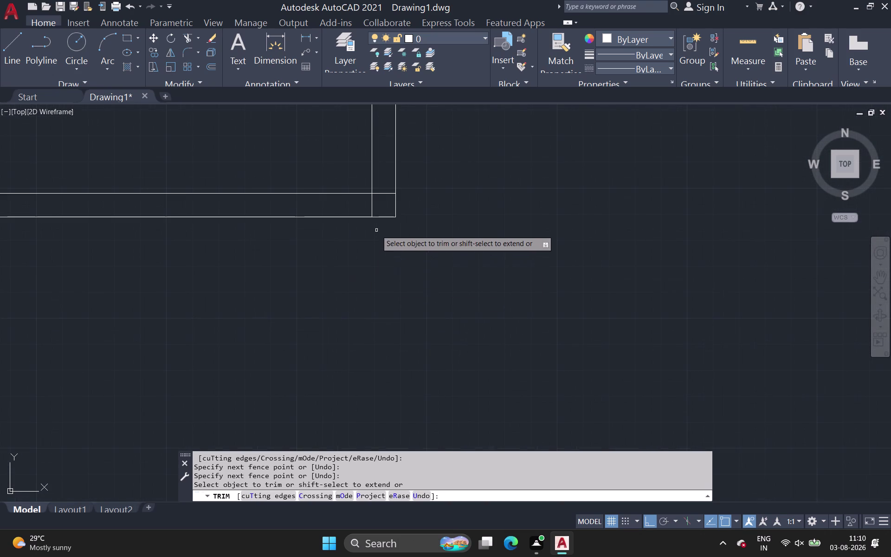
drag(390, 179, 350, 216)
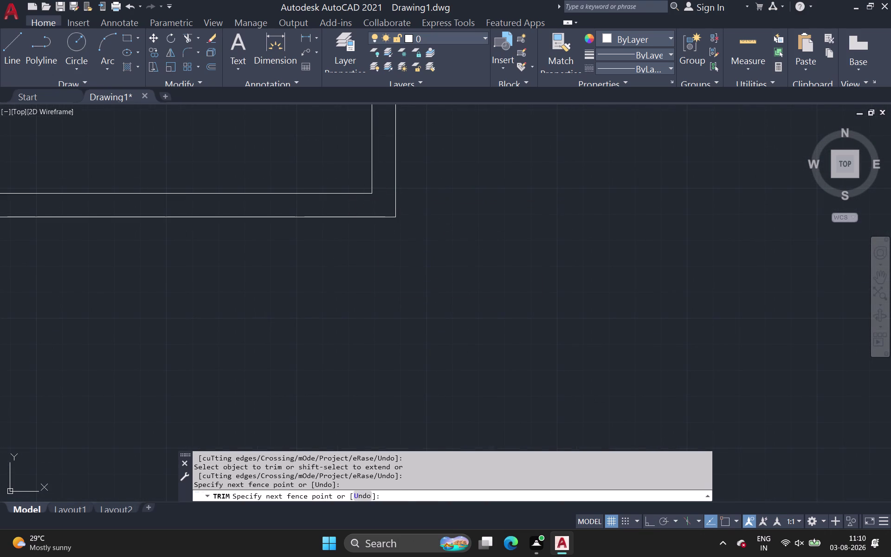
scroll(down, 3)
middle_drag(349, 211, 386, 382)
scroll(down, 3)
middle_drag(226, 267, 313, 332)
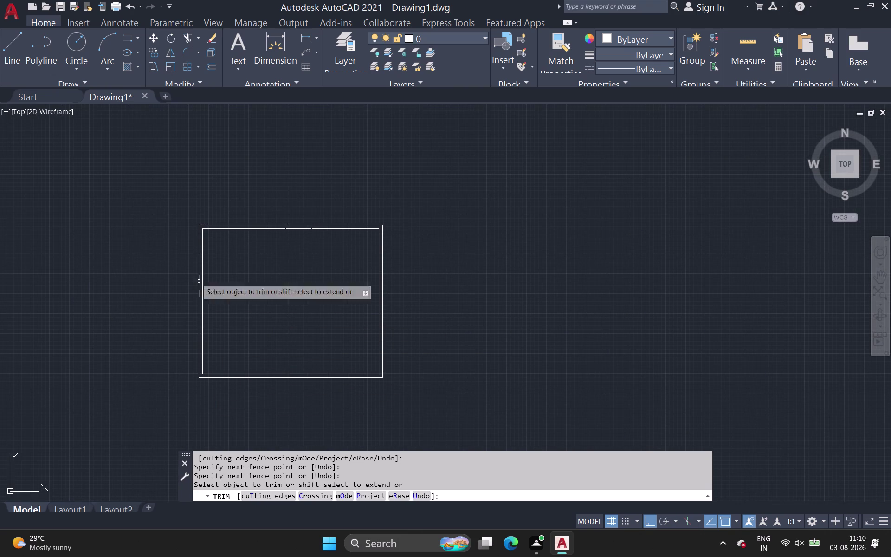
click(6, 47)
scroll(up, 3)
scroll(up, 3)
middle_drag(117, 284, 137, 273)
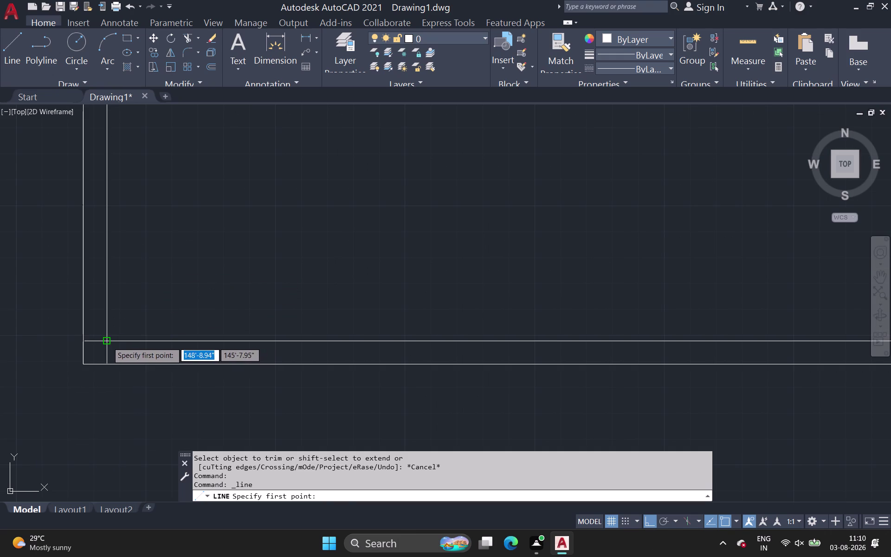
Draw the room's 12-foot bottom wall and 13-foot side wall from the inner bottom wall.
click(107, 342)
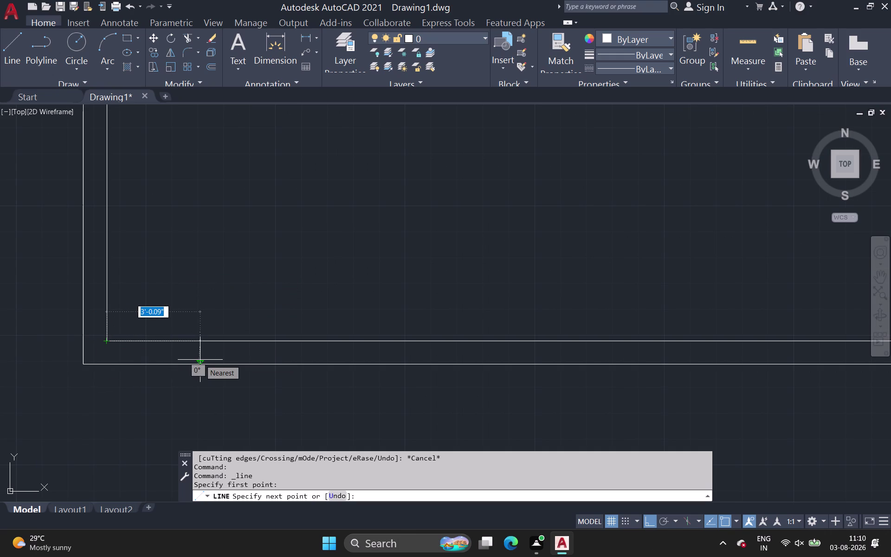
text(12)
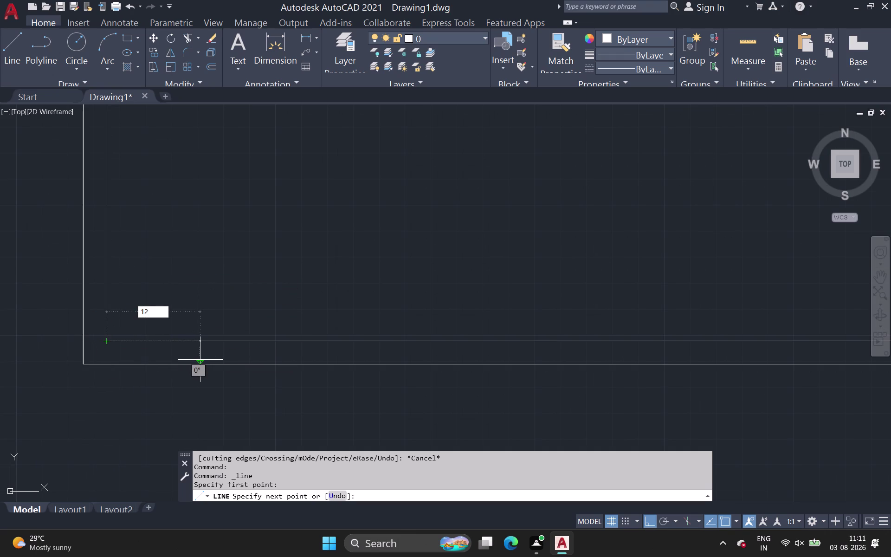
key(apostrophe)
key(Return)
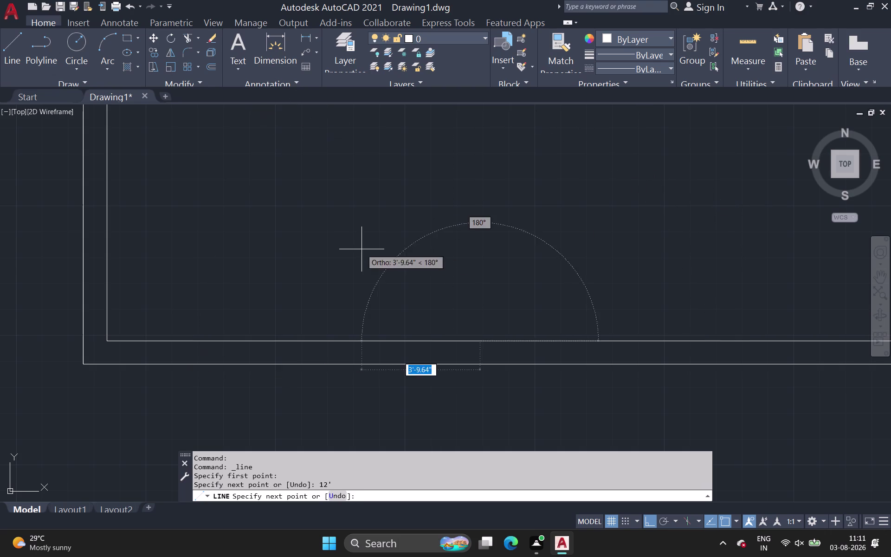
middle_drag(374, 213, 368, 292)
text(1)
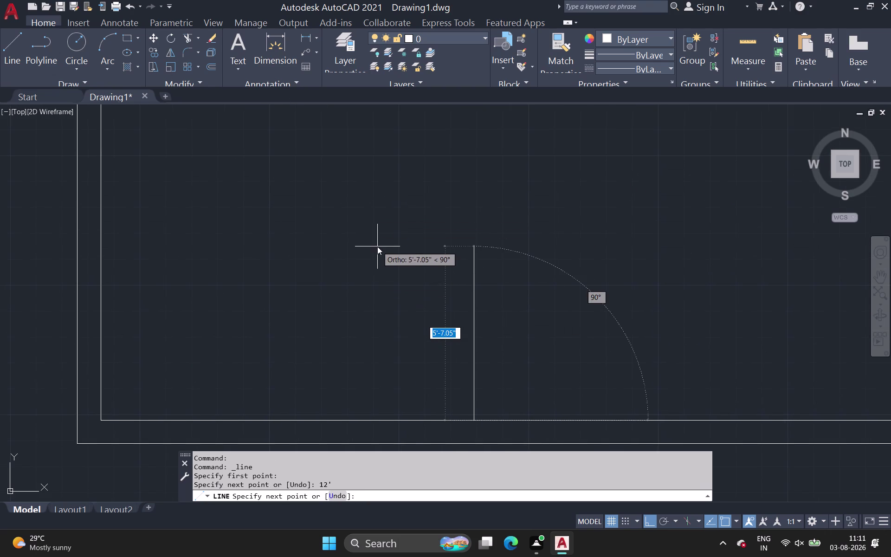
text(3)
key(apostrophe)
key(Return)
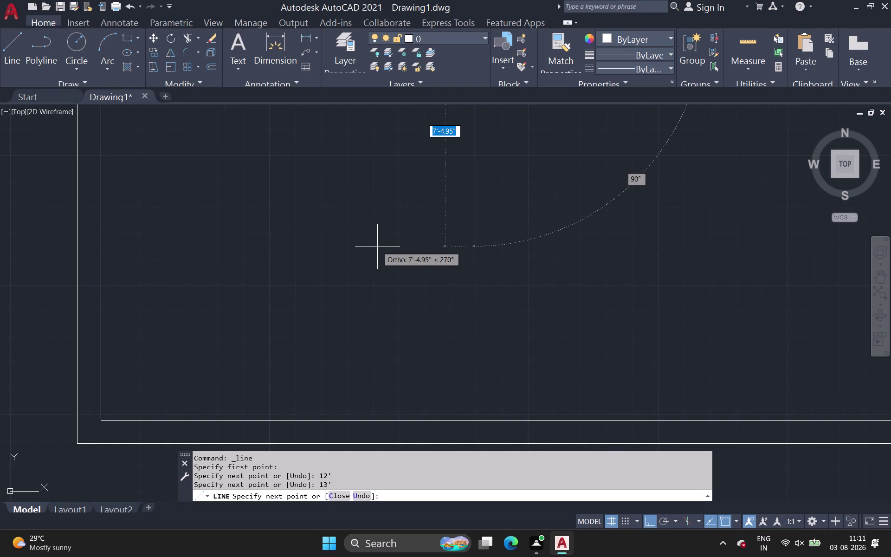
Close the room with a top wall running back to the inner left wall.
scroll(down, 3)
middle_drag(363, 254, 366, 416)
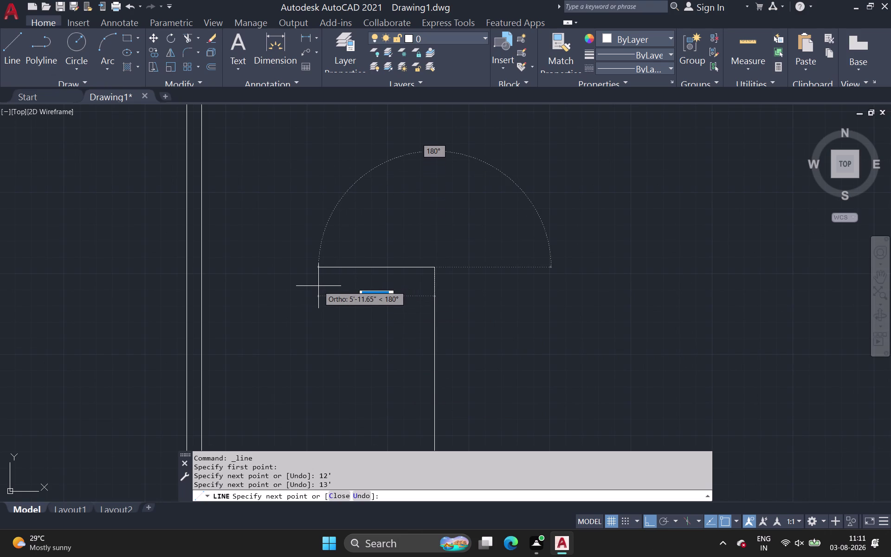
click(201, 267)
middle_drag(442, 316, 354, 278)
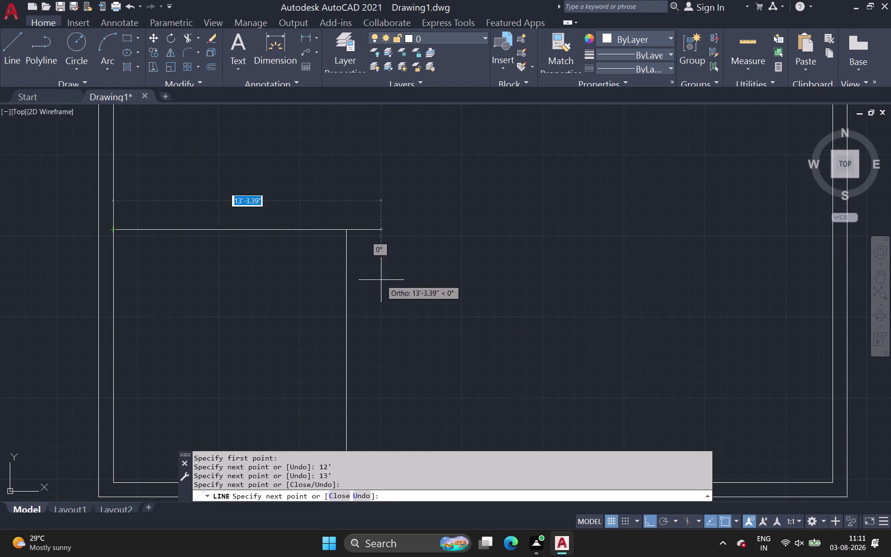
scroll(down, 3)
middle_drag(291, 216, 164, 173)
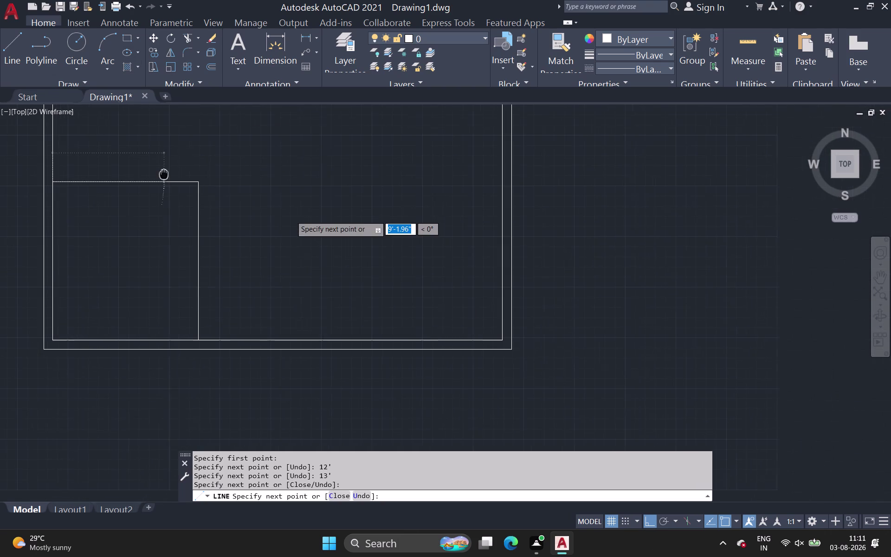
middle_drag(164, 174, 164, 173)
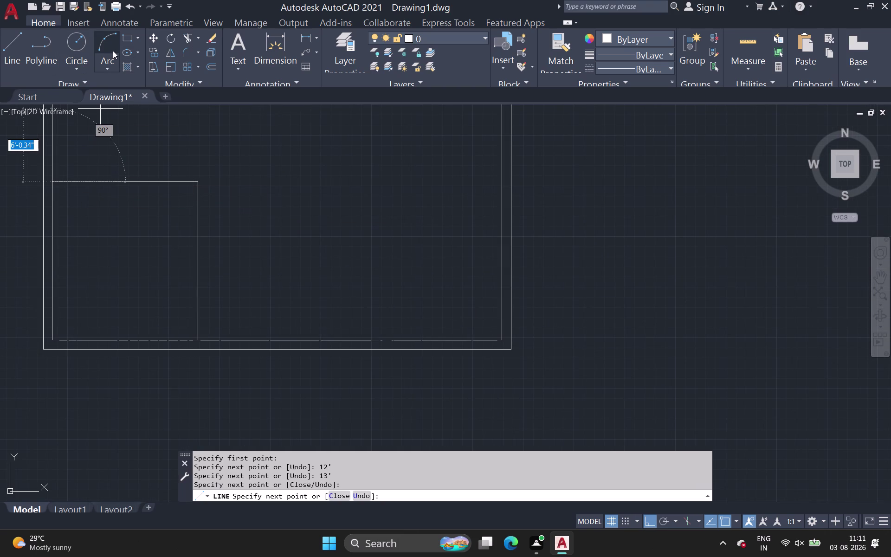
click(210, 68)
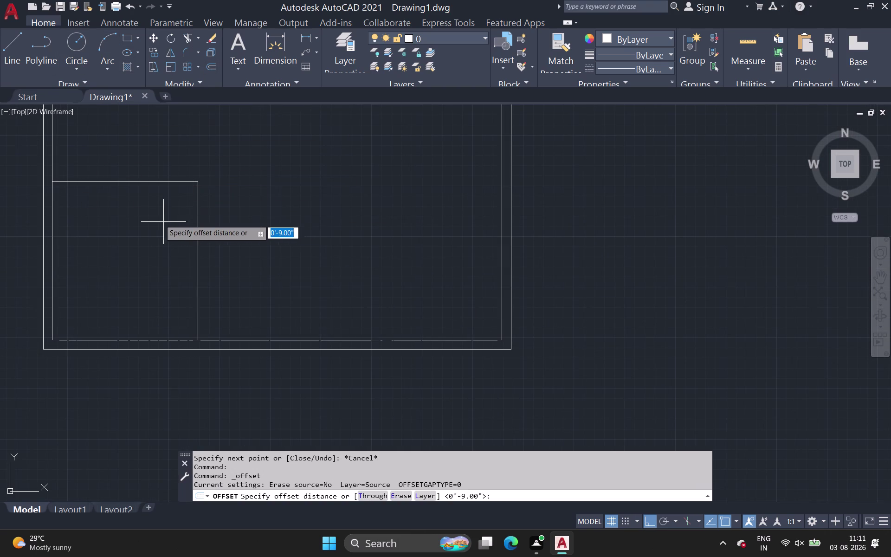
Double the room's top and right walls with 4.5" offset copies.
scroll(up, 3)
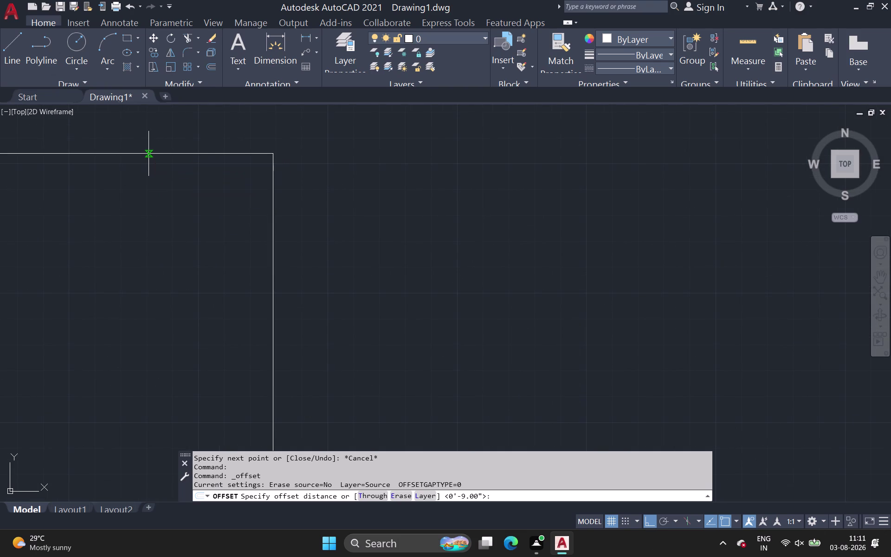
click(149, 154)
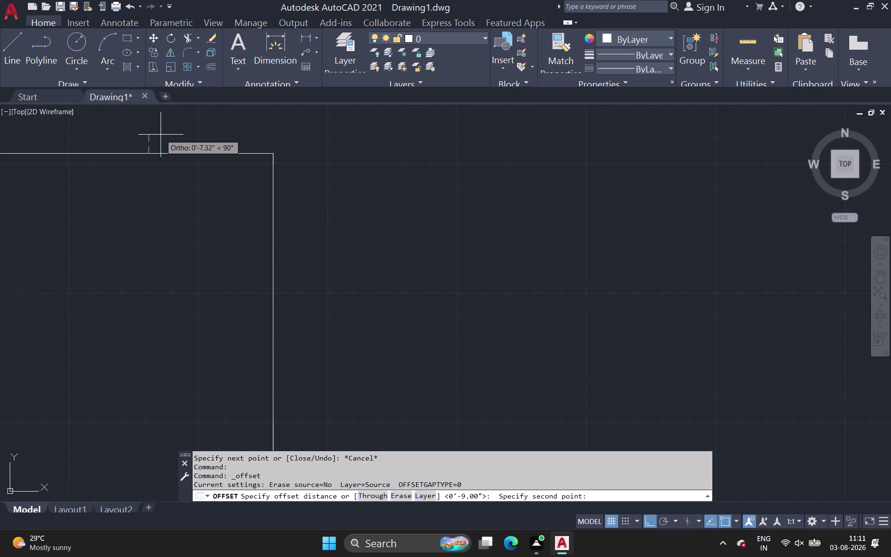
key(4)
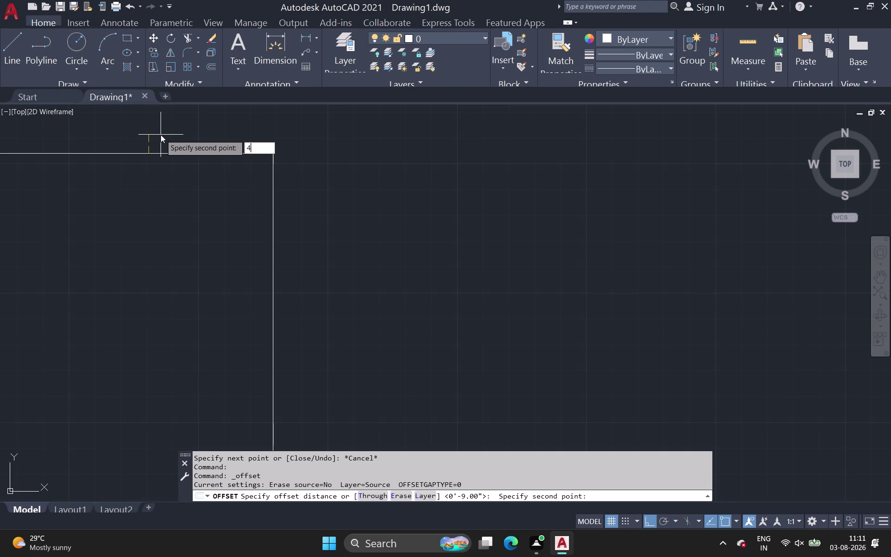
key(period)
key(f)
key(BackSpace)
key(5)
key(space)
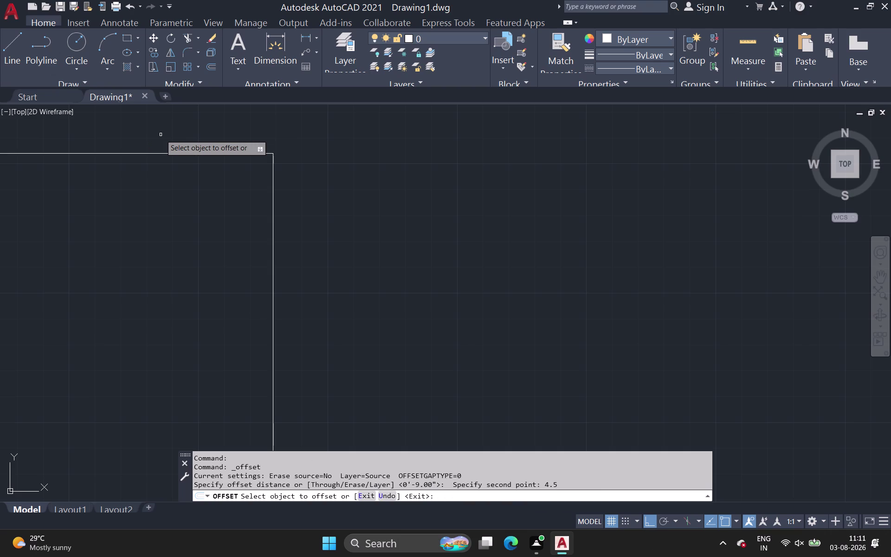
click(131, 153)
click(135, 136)
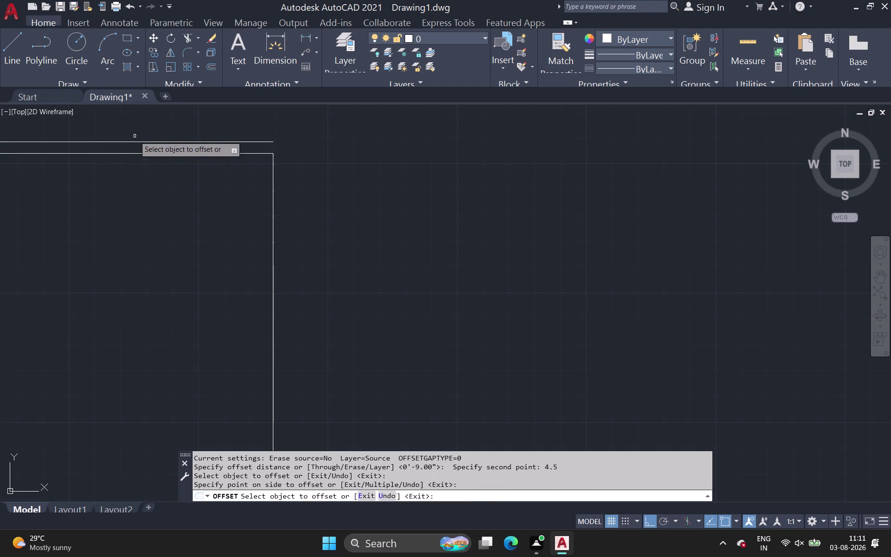
click(272, 204)
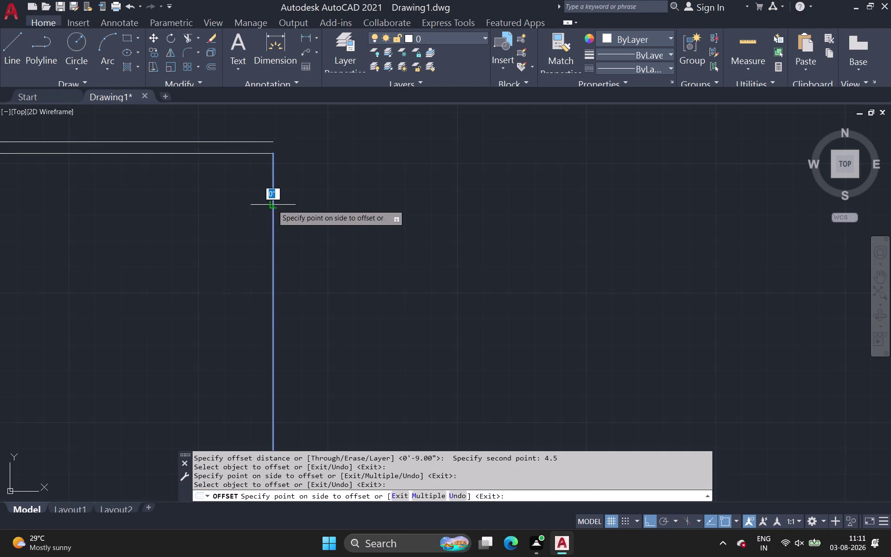
click(288, 205)
scroll(down, 3)
middle_drag(288, 205, 112, 235)
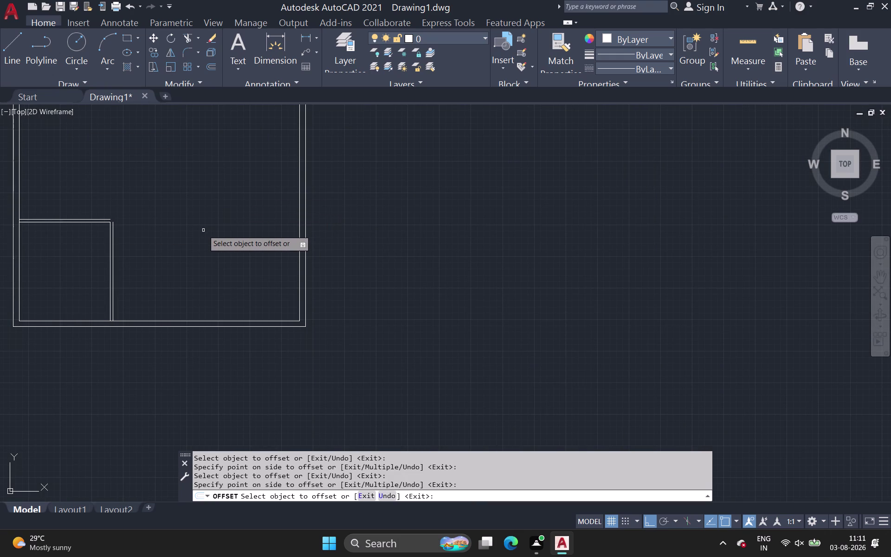
key(space)
key(space)
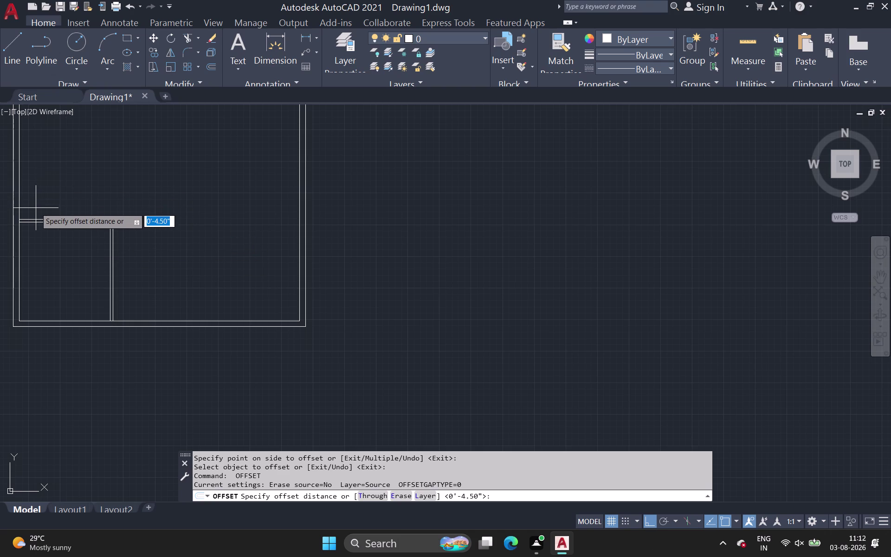
Try an 8' offset of the room's top wall line without placing a copy.
scroll(up, 3)
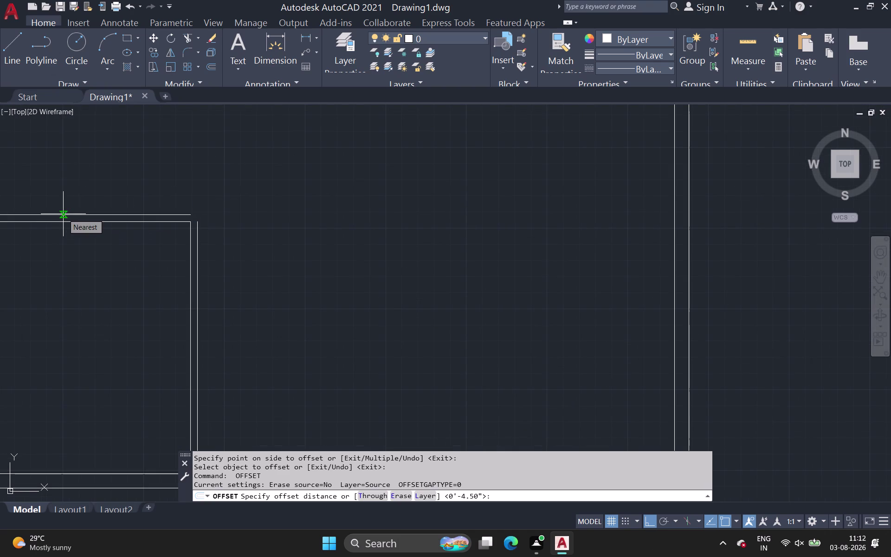
click(64, 215)
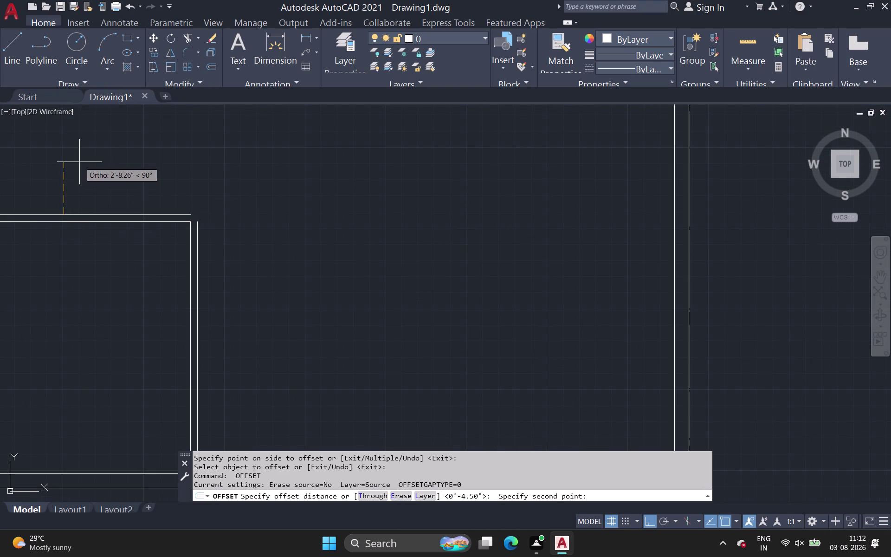
middle_drag(79, 162, 102, 216)
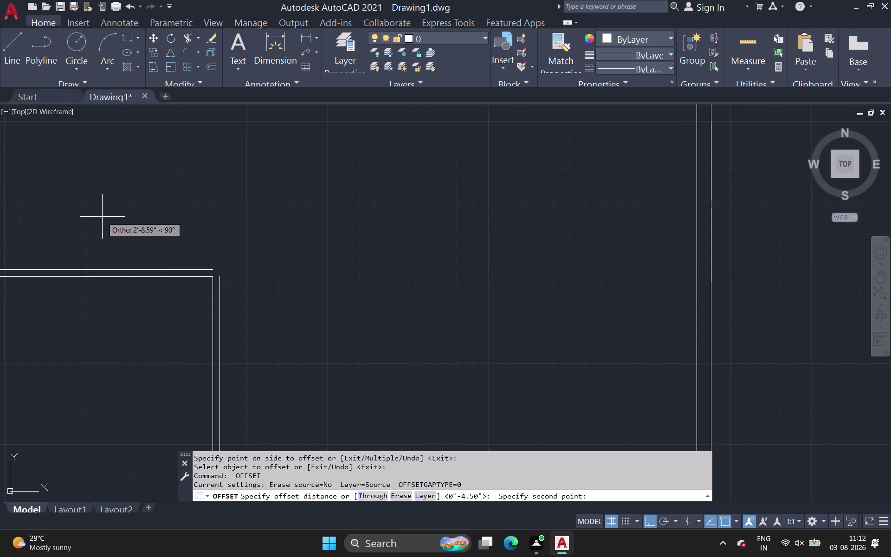
key(8)
key(apostrophe)
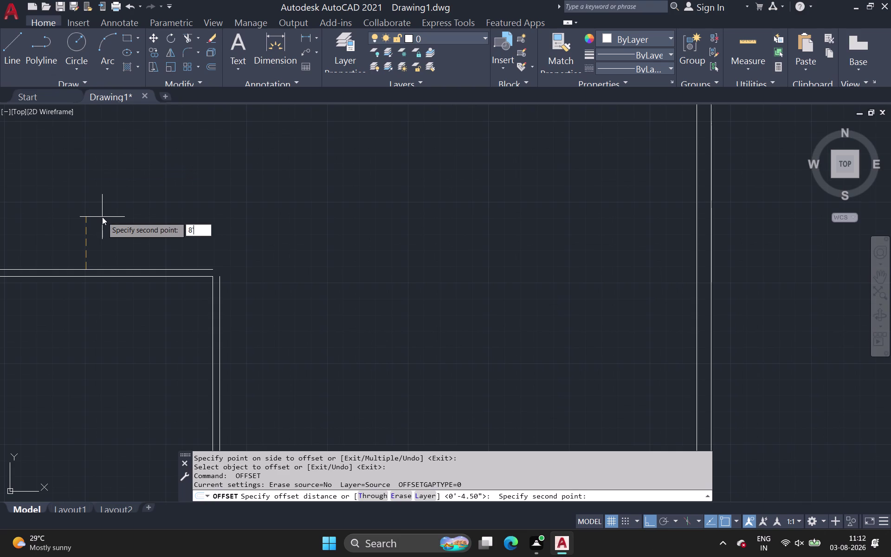
key(Return)
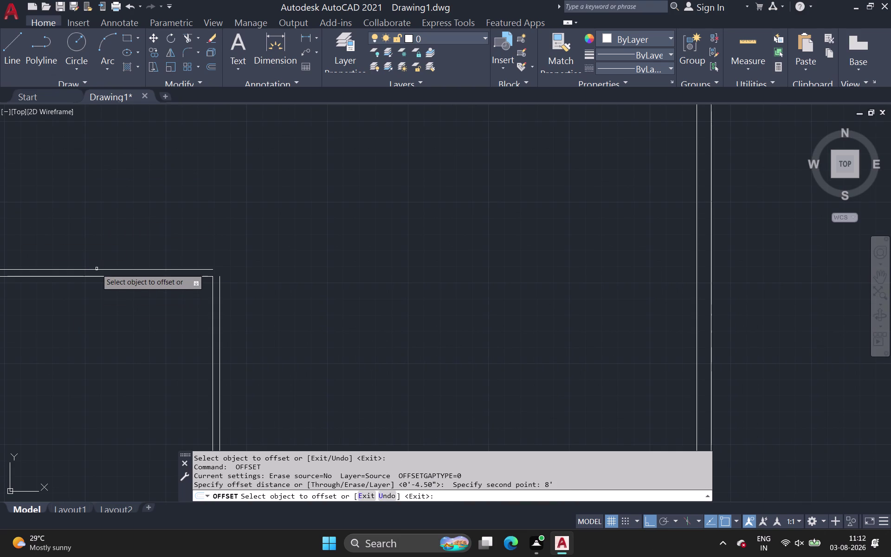
click(98, 269)
middle_drag(105, 258, 130, 396)
scroll(down, 3)
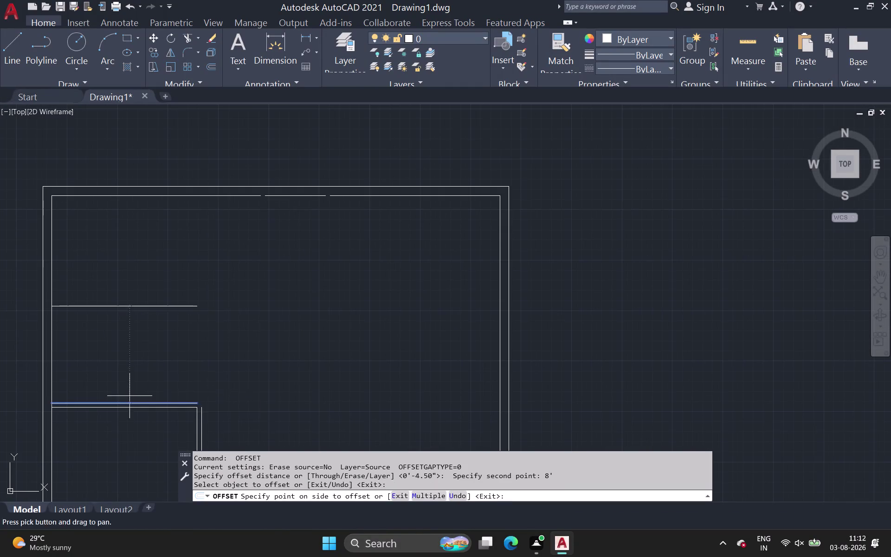
key(space)
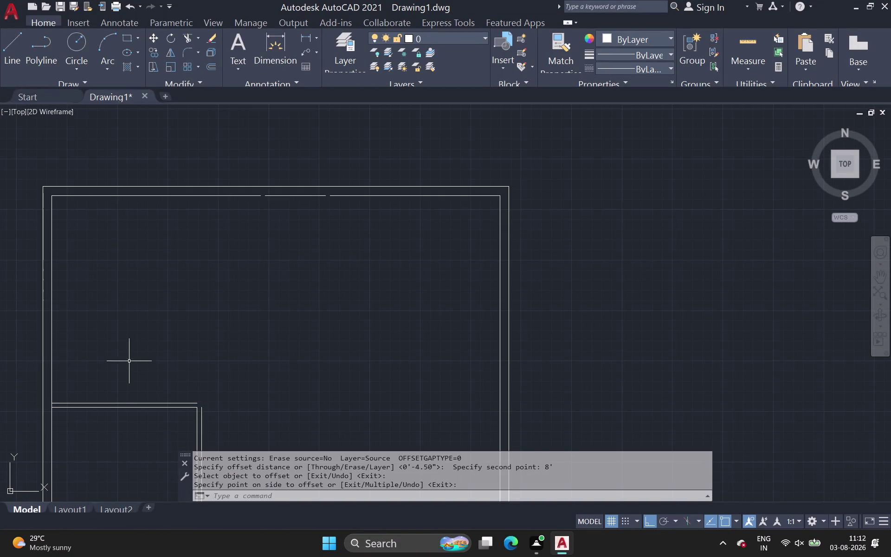
key(space)
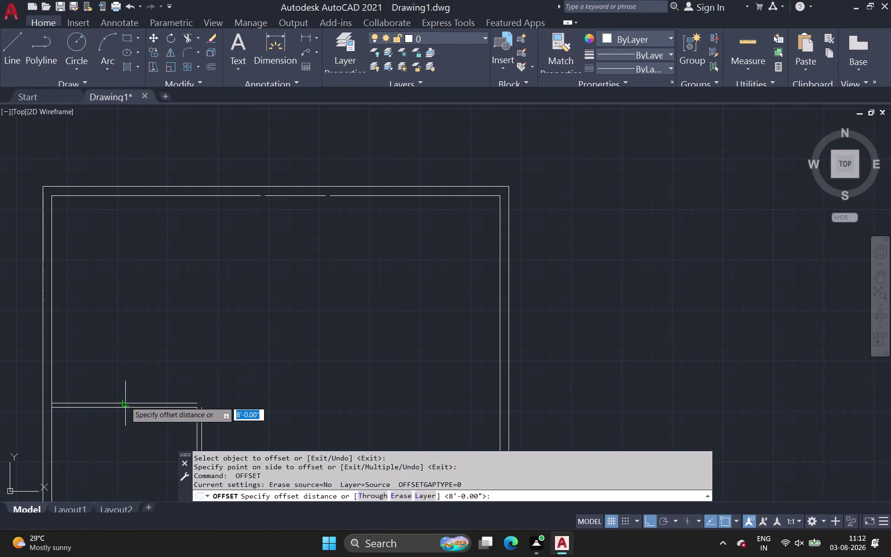
Copy the horizontal wall line 8' upward as a new interior wall.
scroll(up, 3)
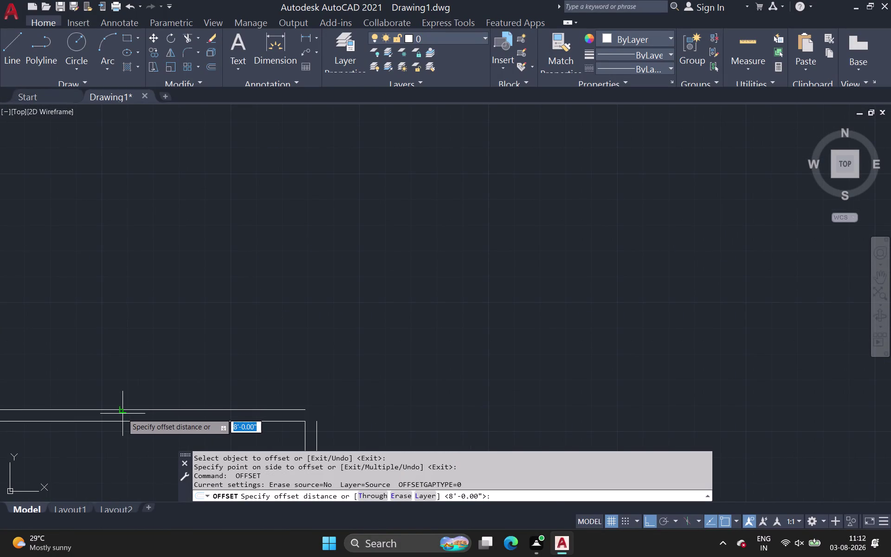
click(122, 408)
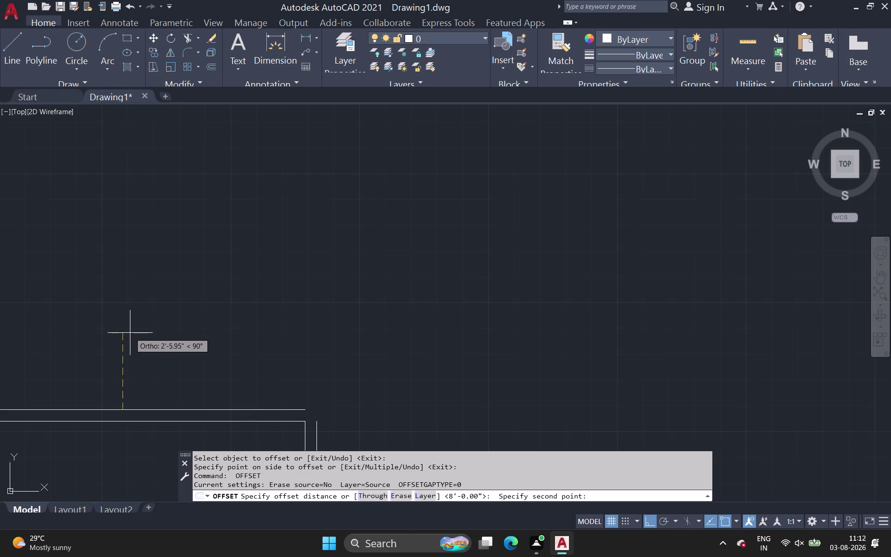
key(9)
key(BackSpace)
text(8)
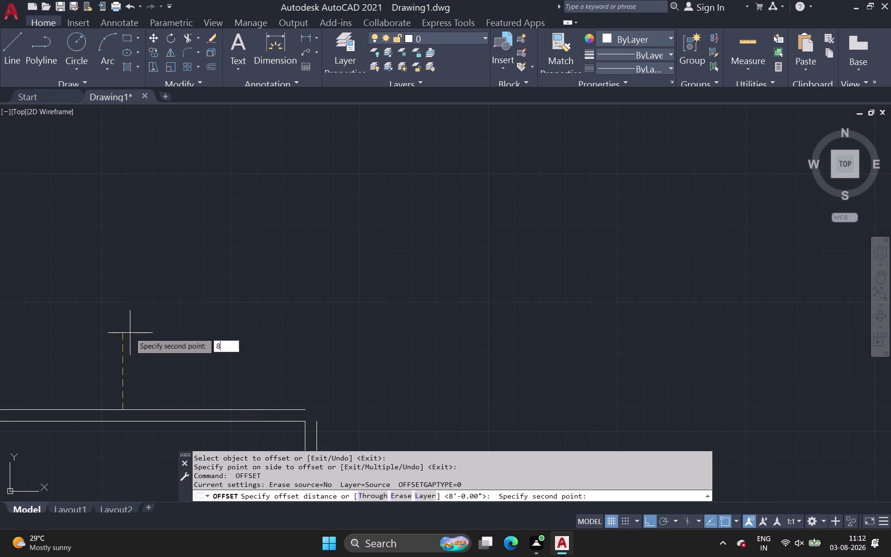
text(')
key(Return)
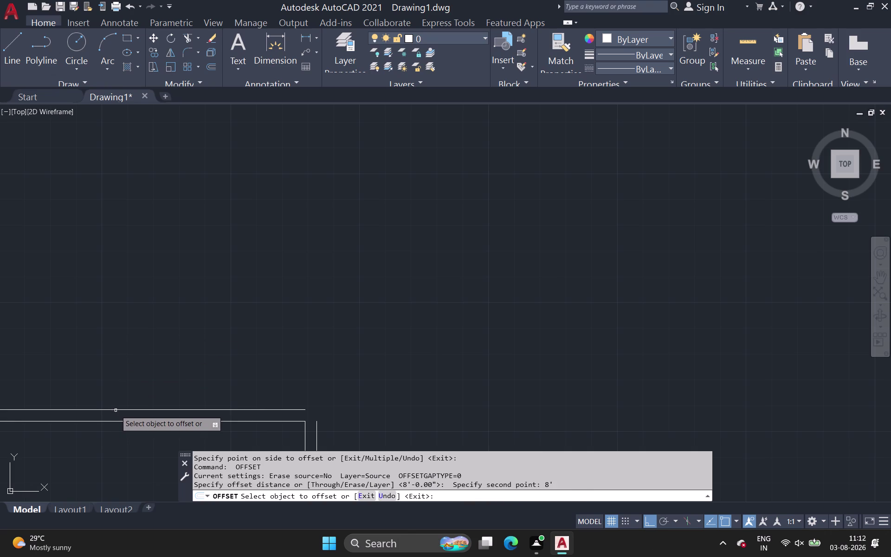
click(116, 411)
click(133, 356)
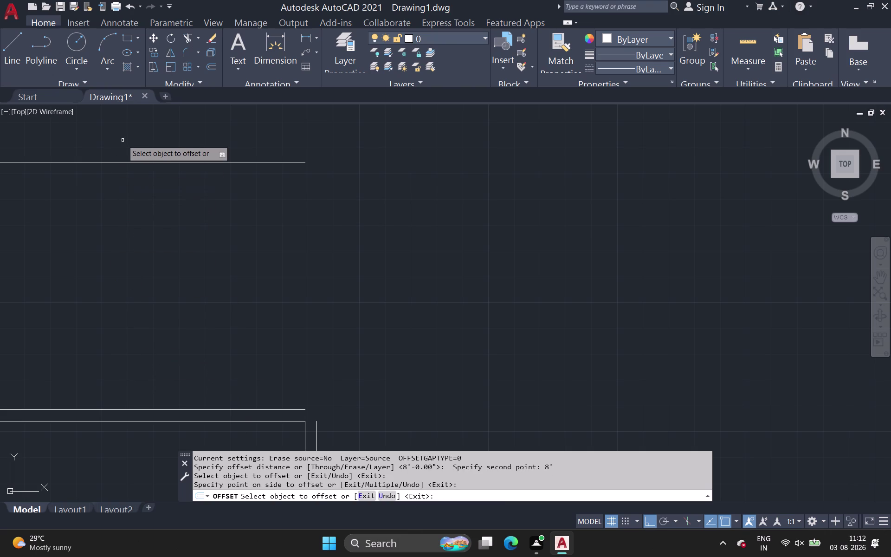
key(space)
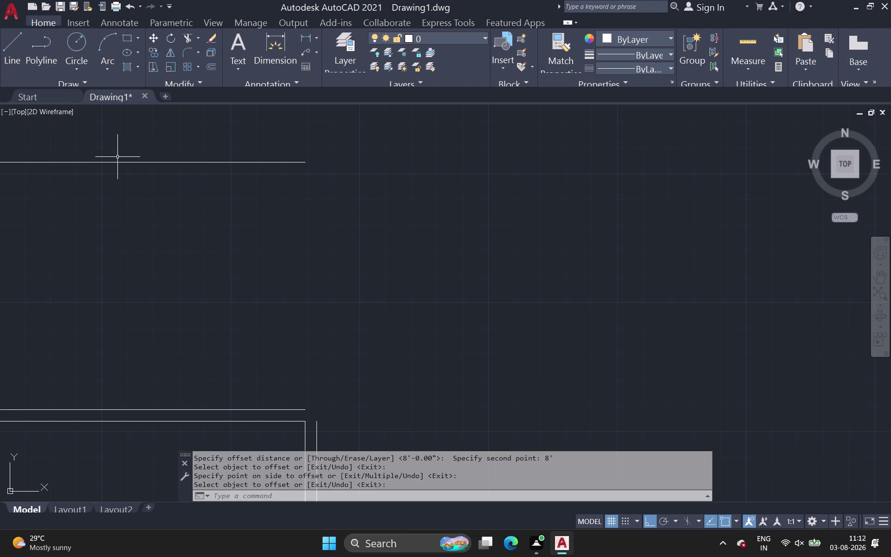
key(space)
Double the new wall line with a 4.5" offset copy below it.
click(117, 161)
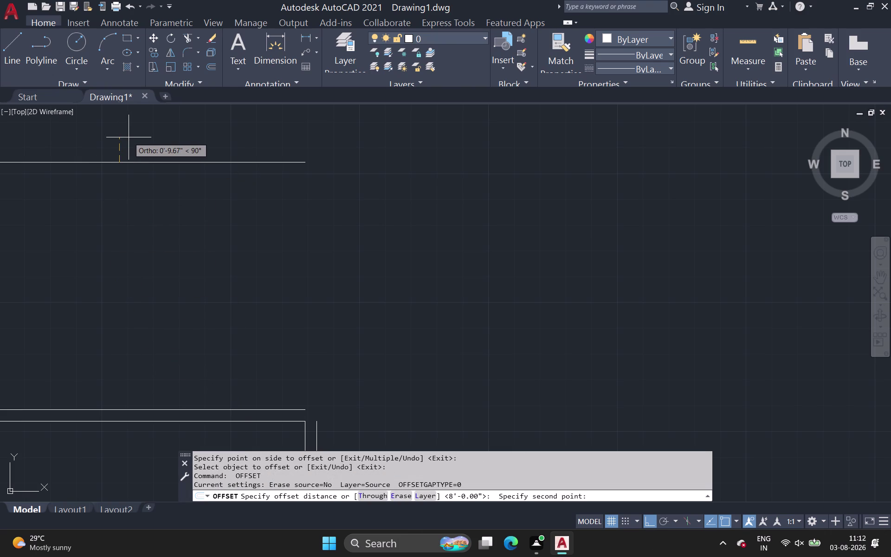
key(4)
text(.)
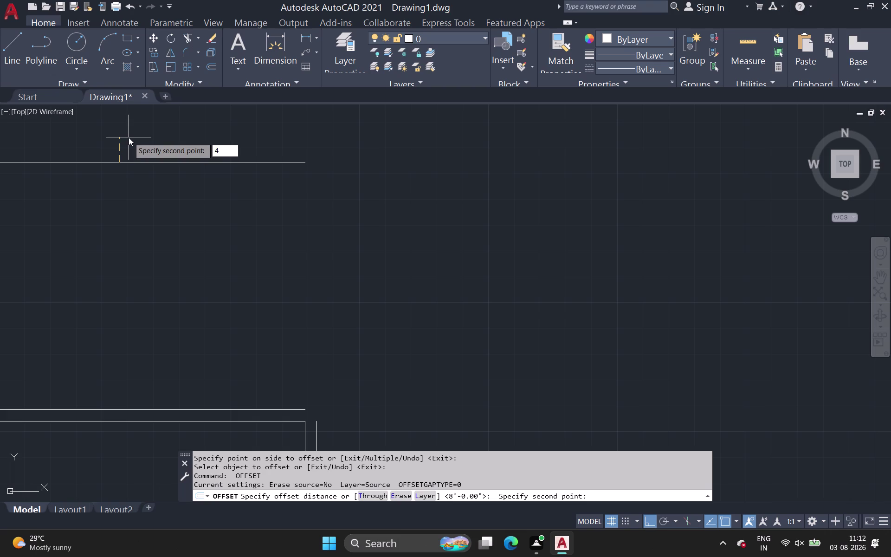
text(5)
key(Return)
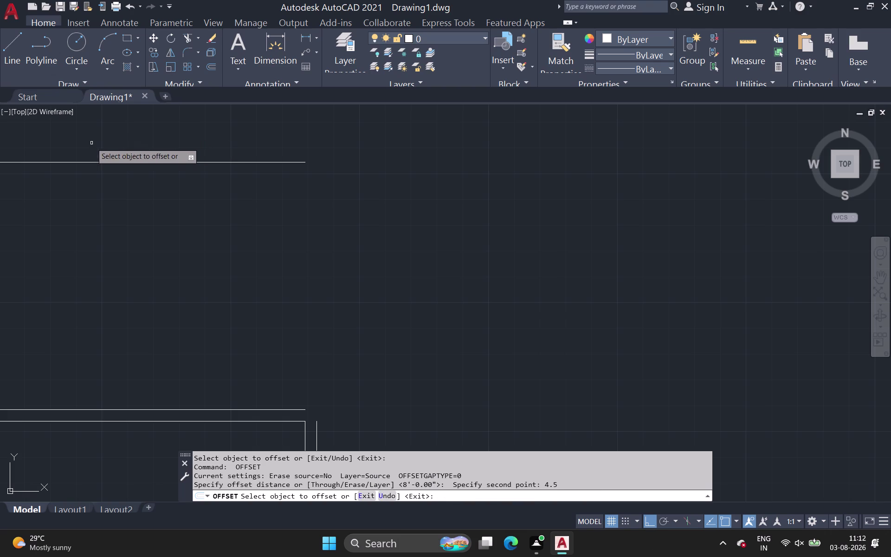
click(94, 161)
click(101, 132)
middle_drag(99, 134, 99, 177)
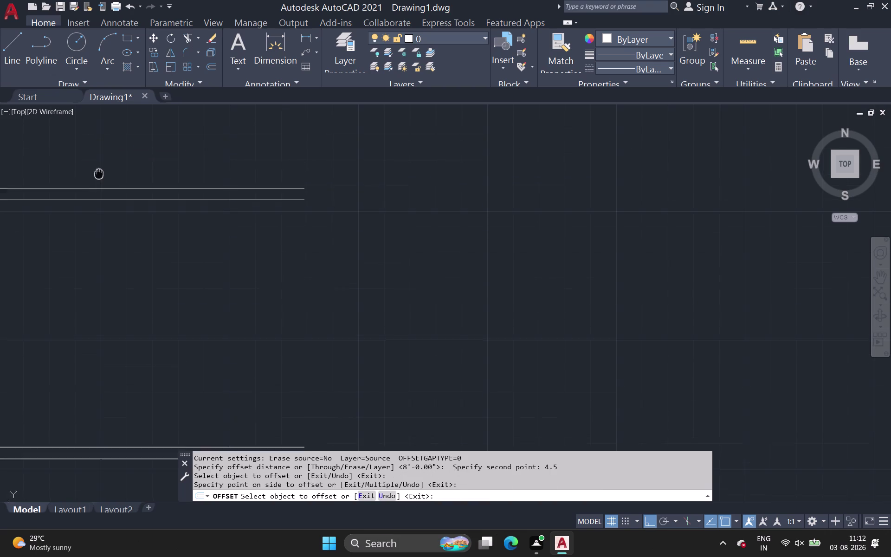
middle_drag(98, 177, 98, 204)
key(space)
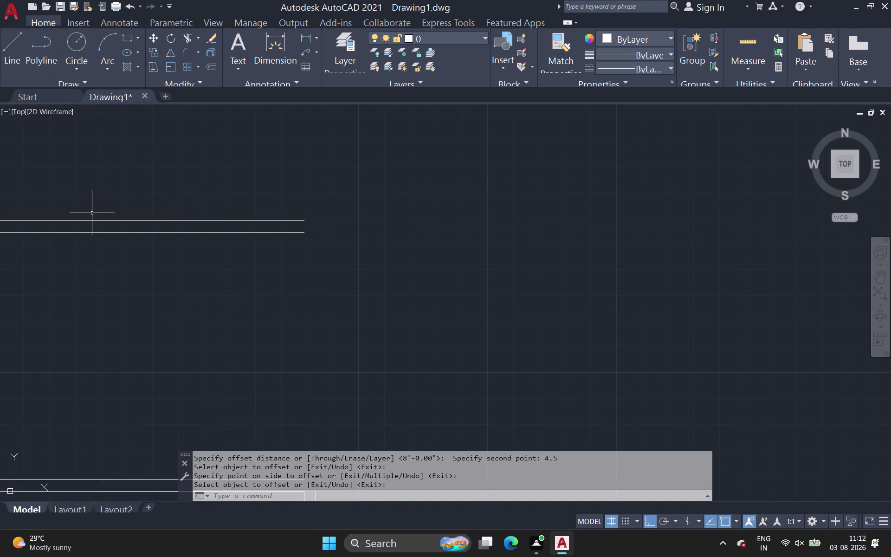
key(space)
Add a parallel wall line 6' above the existing line.
click(92, 221)
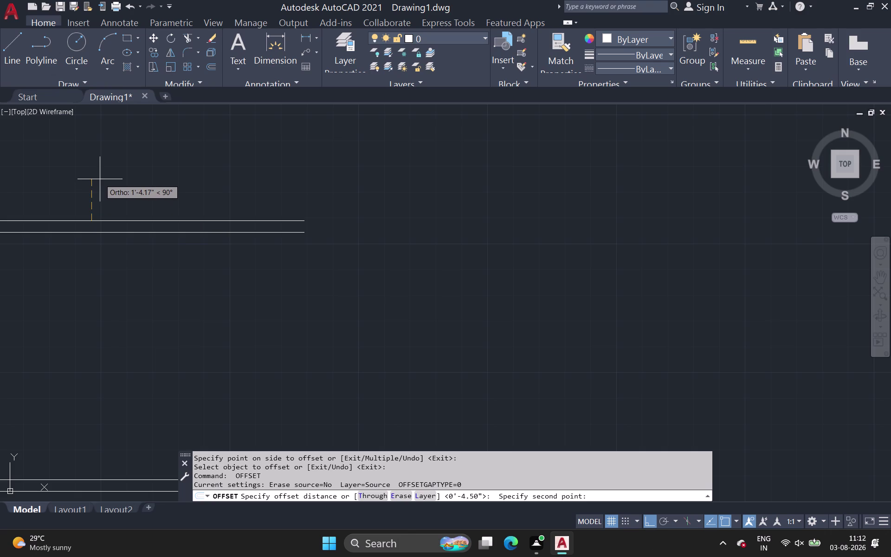
text(6)
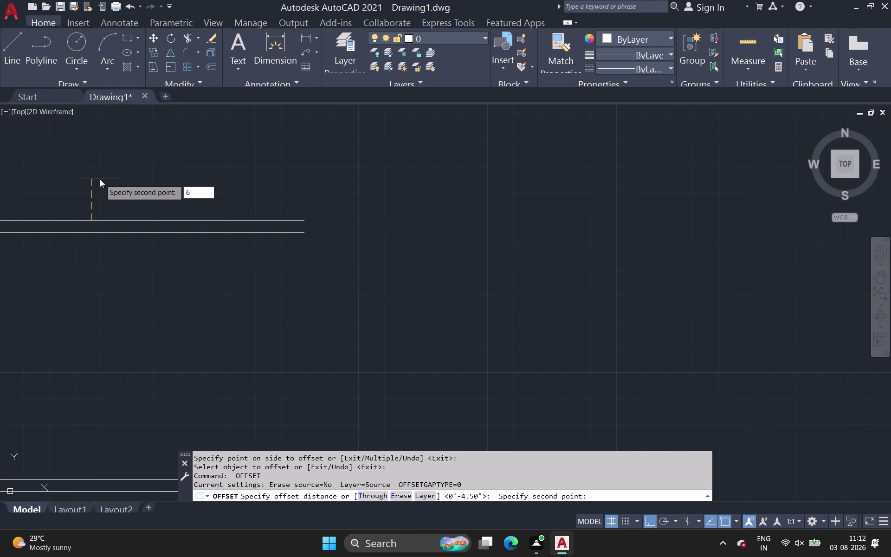
text(')
key(Return)
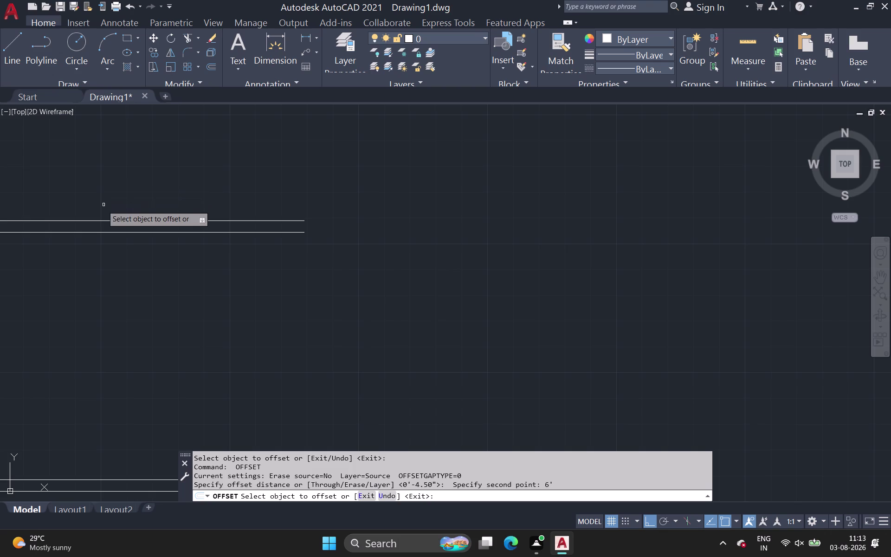
click(100, 220)
click(110, 167)
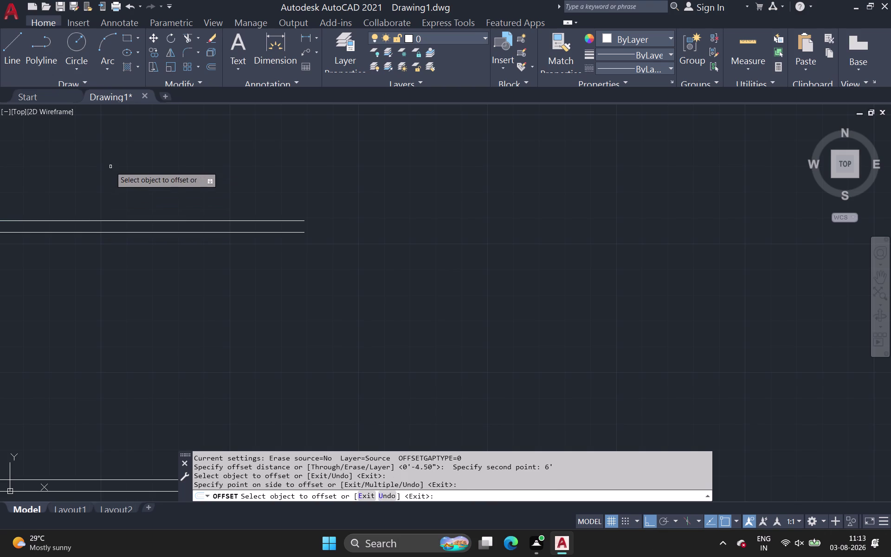
middle_drag(111, 167, 134, 345)
scroll(down, 3)
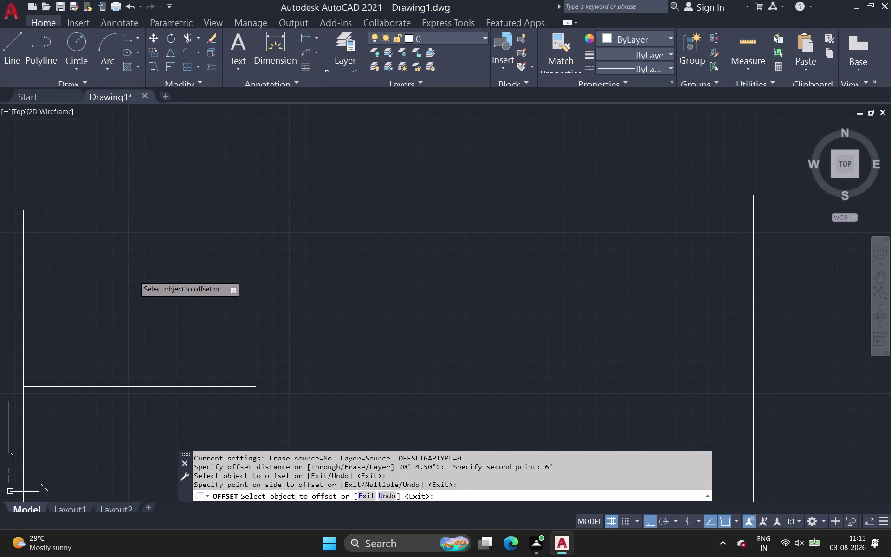
scroll(down, 3)
middle_drag(132, 276, 132, 254)
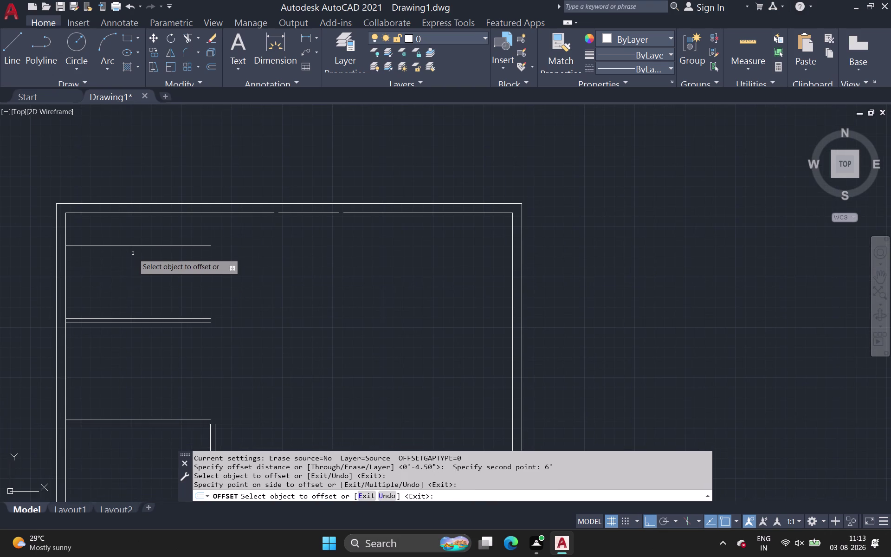
key(Escape)
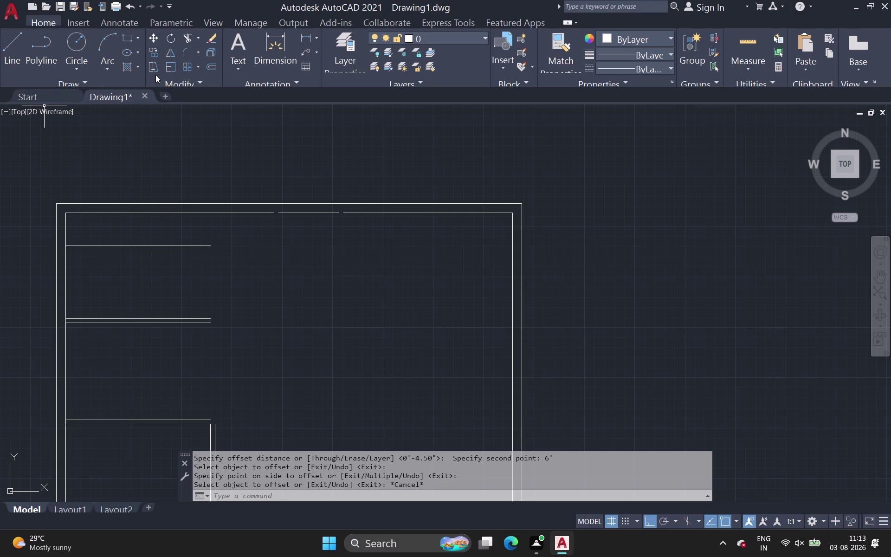
Window-select the outline's top double wall lines and delete all nine objects.
key(Escape)
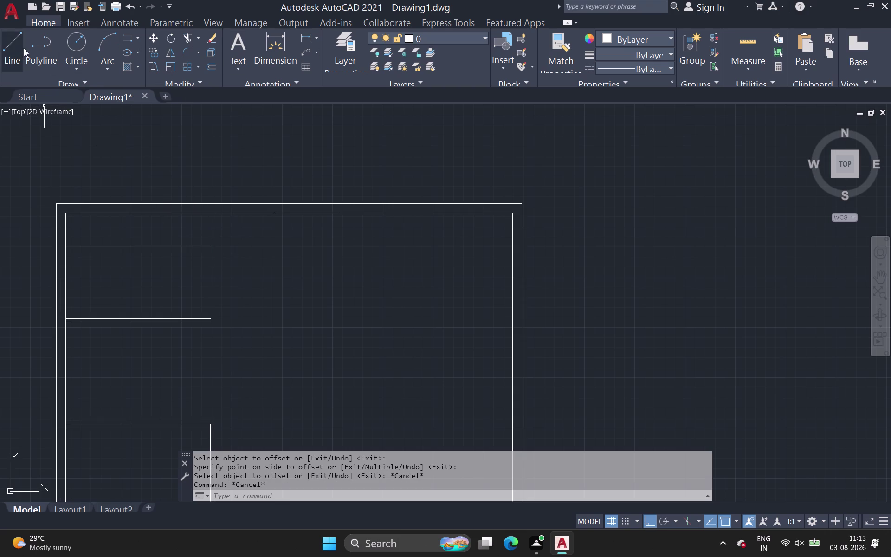
scroll(down, 3)
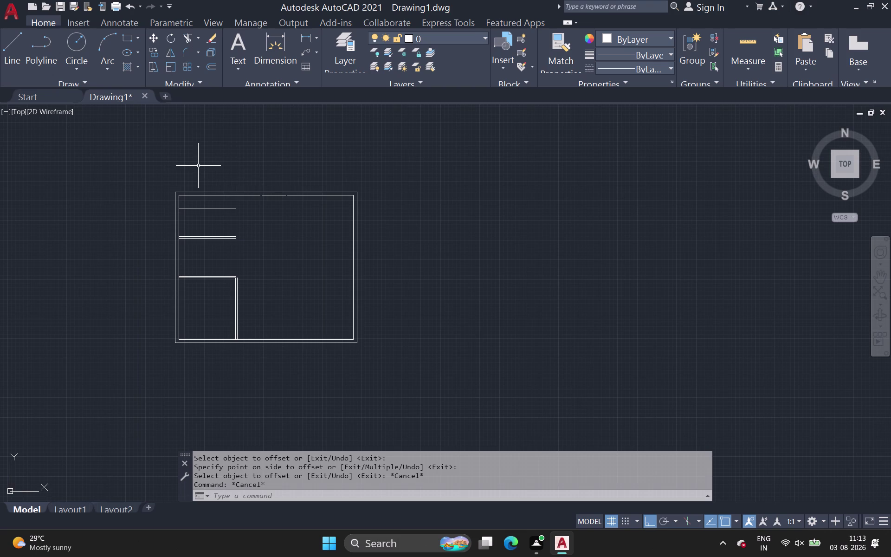
scroll(up, 3)
click(118, 169)
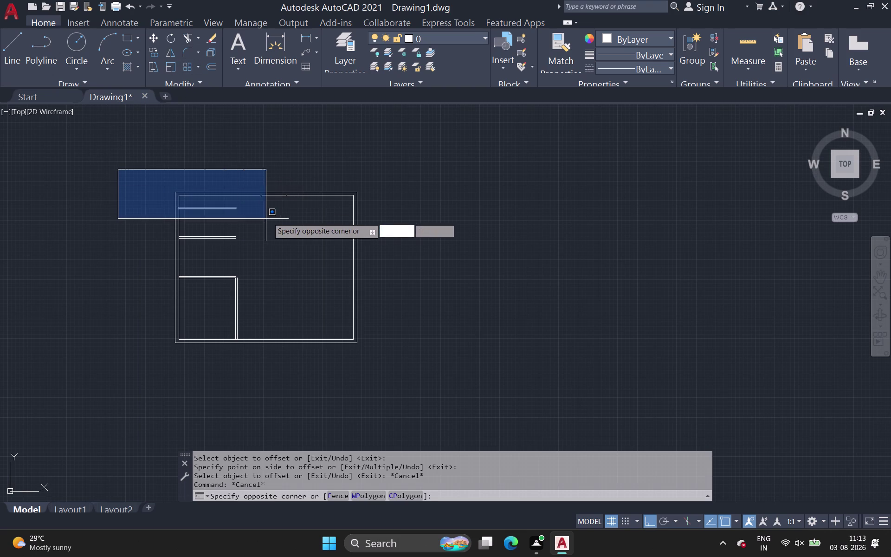
click(368, 205)
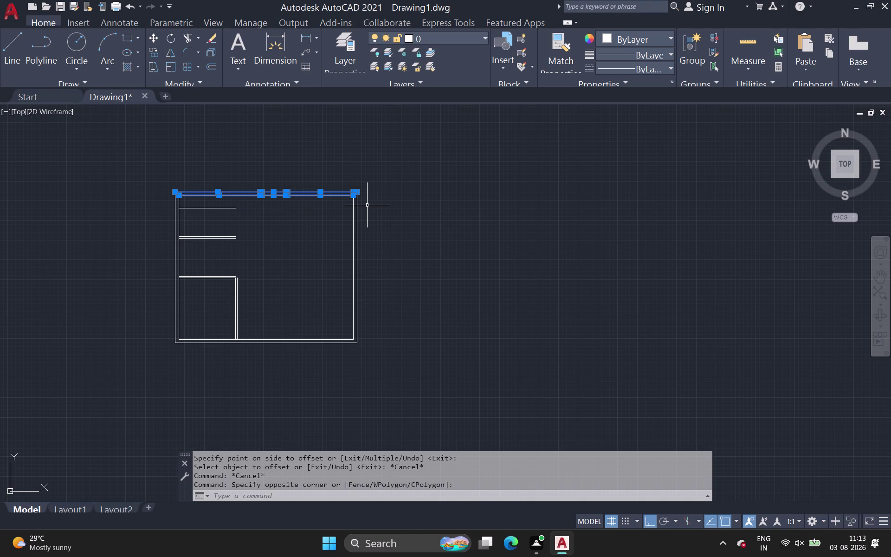
key(Delete)
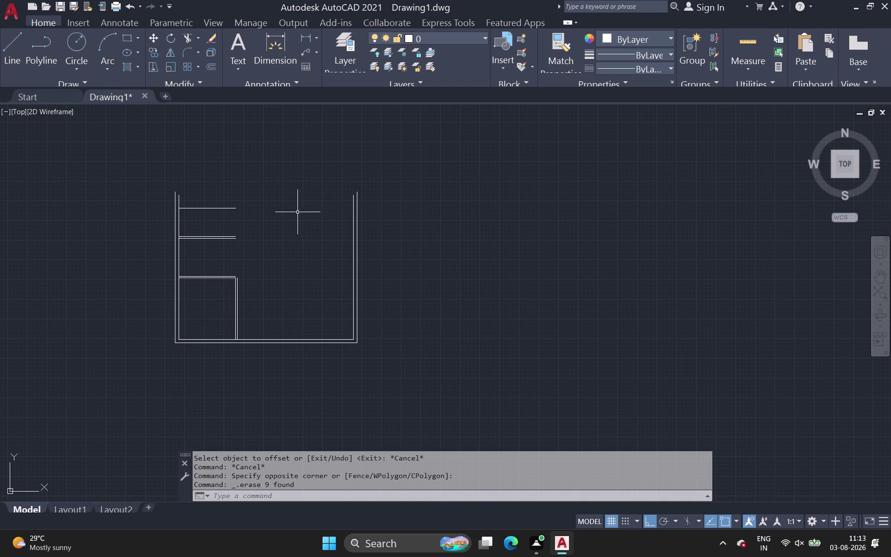
scroll(up, 3)
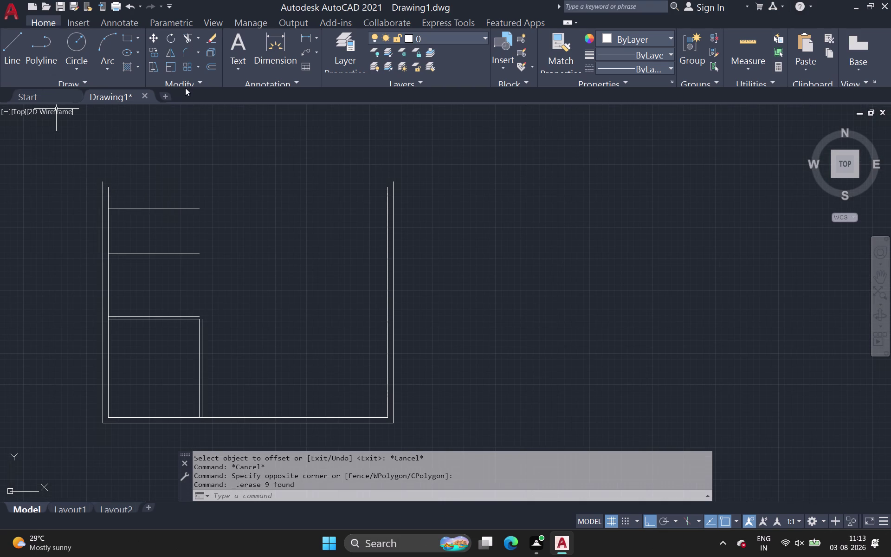
Double a horizontal wall line with a 4.5" offset copy above it.
click(210, 65)
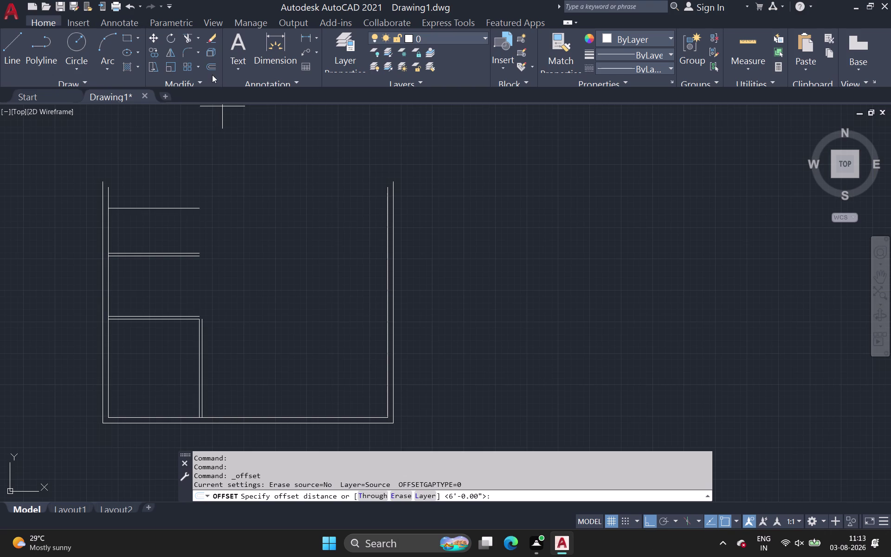
scroll(up, 3)
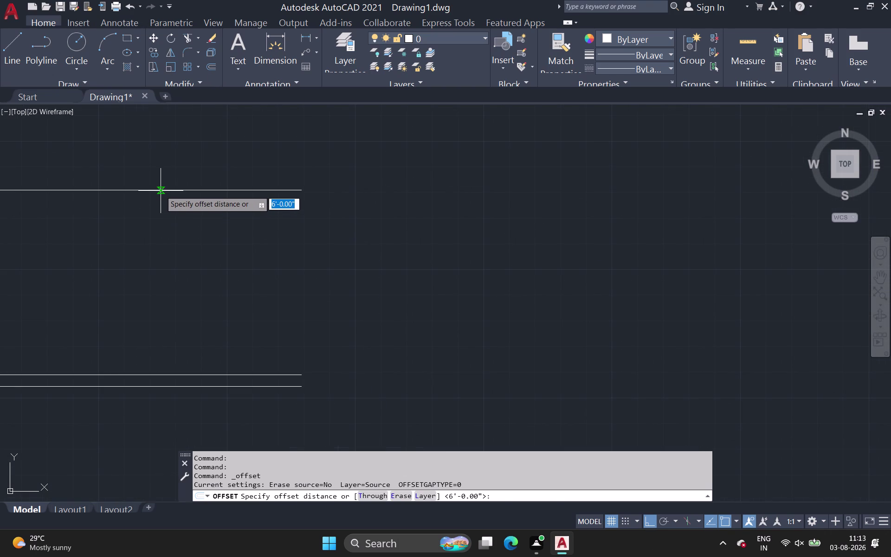
click(162, 189)
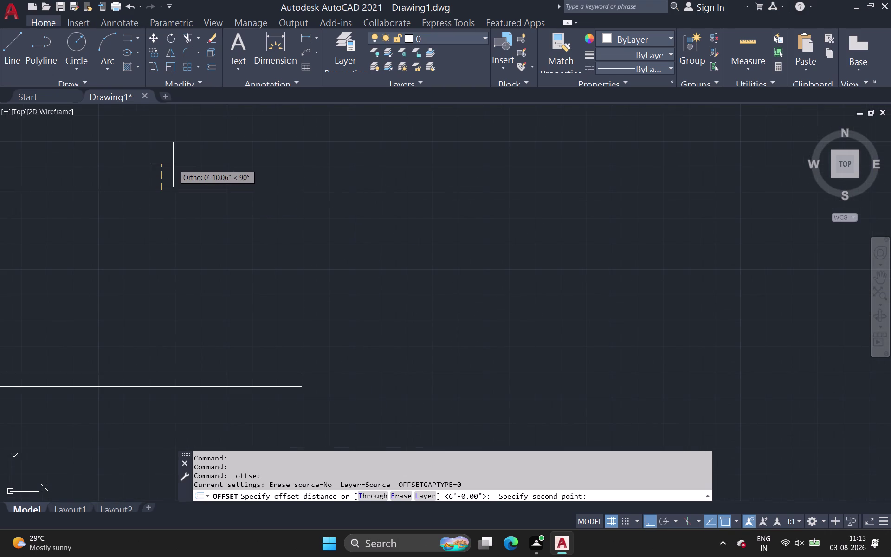
key(4)
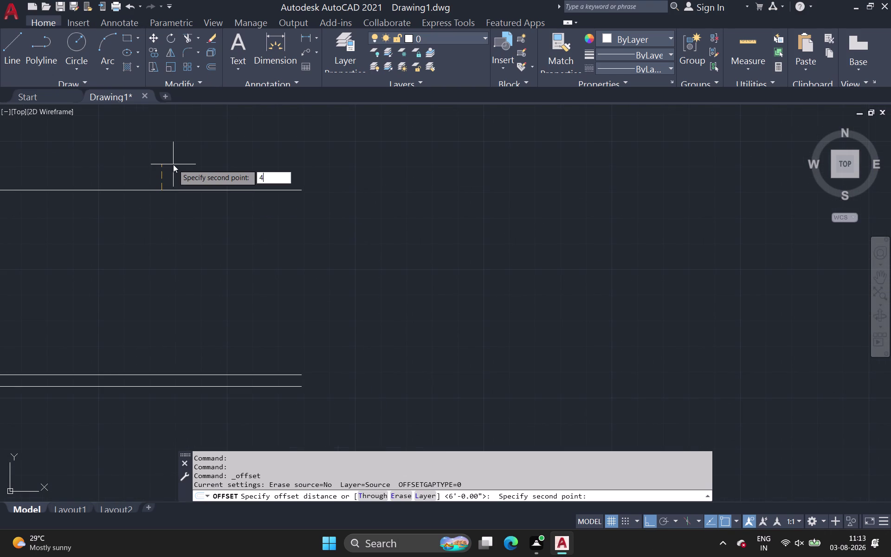
text(.5)
key(space)
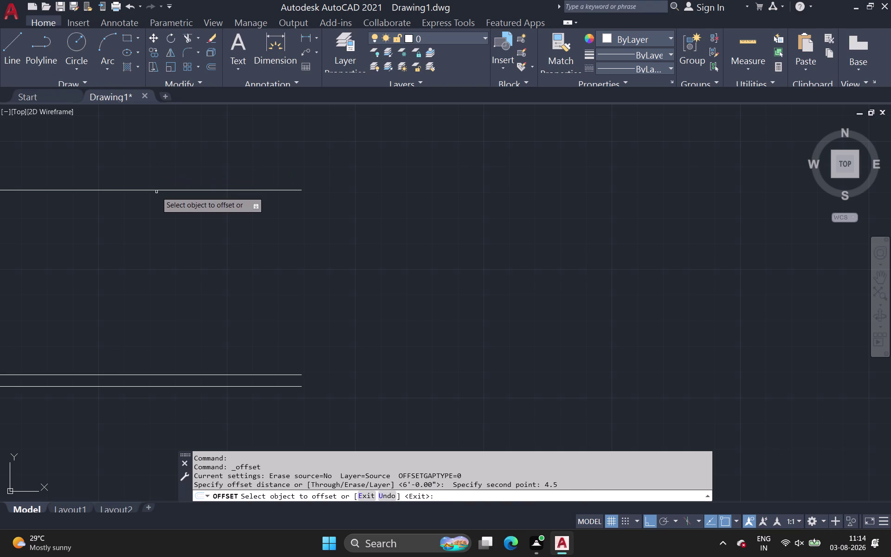
click(156, 188)
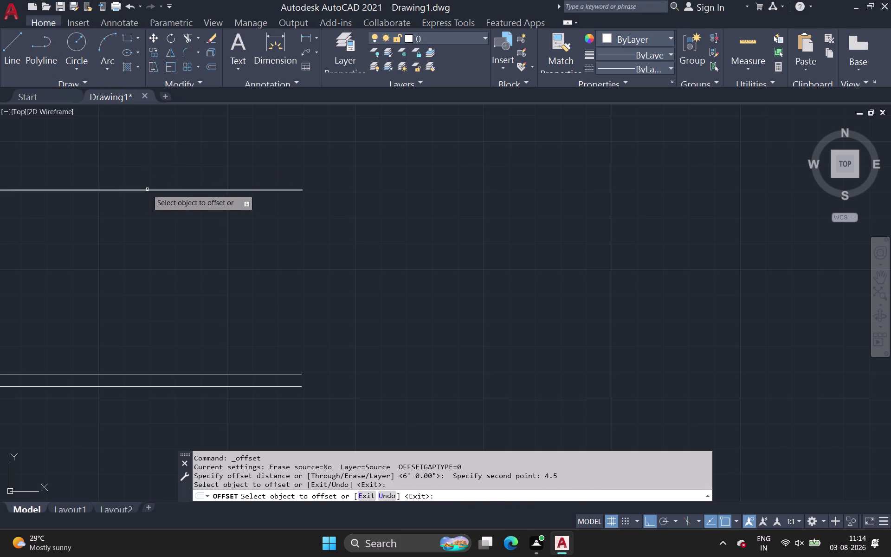
click(147, 190)
click(151, 173)
key(space)
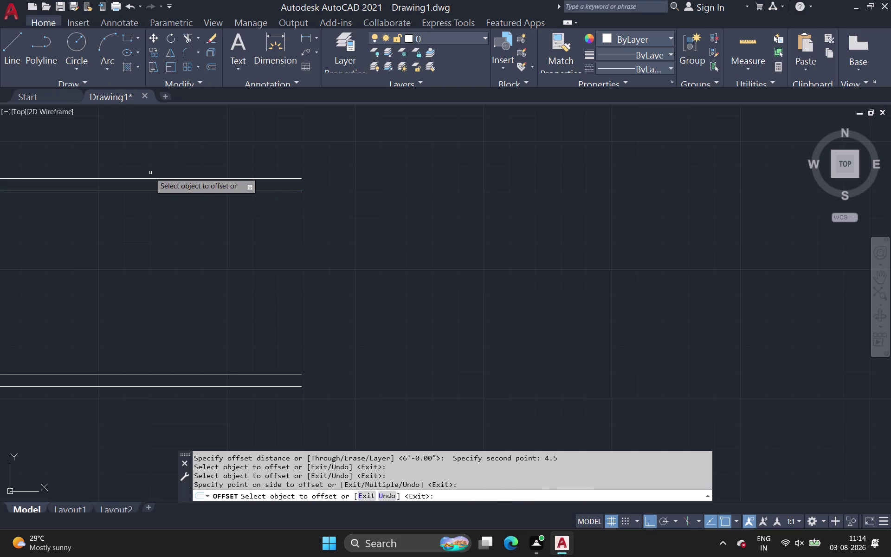
Restart Offset and set an 11' offset distance.
key(space)
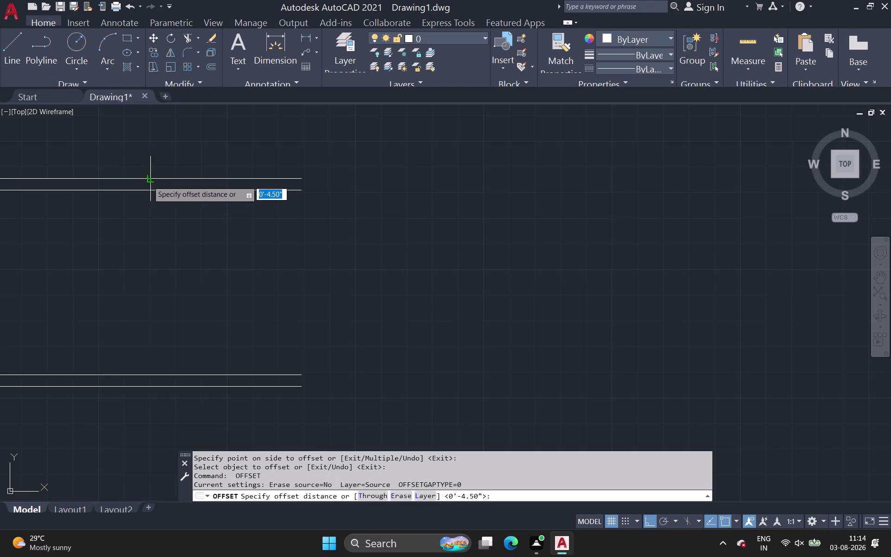
click(147, 203)
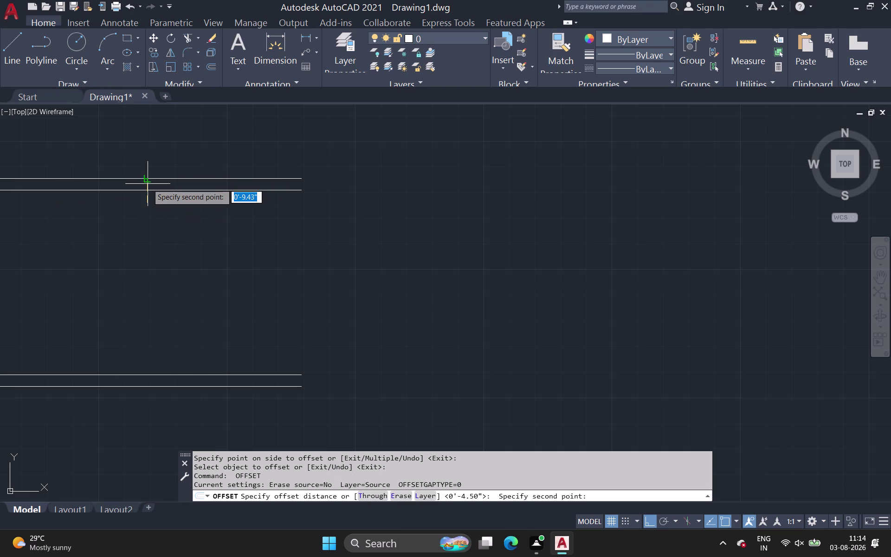
key(Escape)
key(space)
key(space)
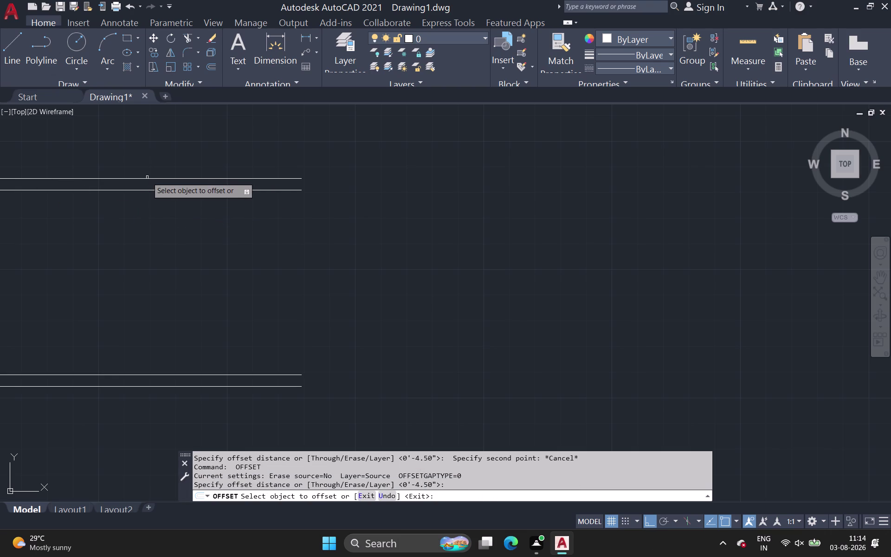
key(space)
key(space)
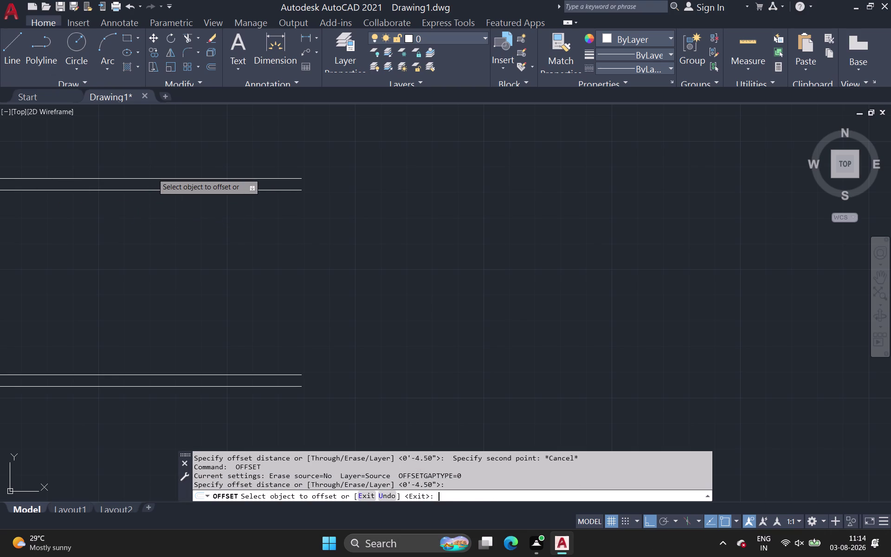
click(151, 178)
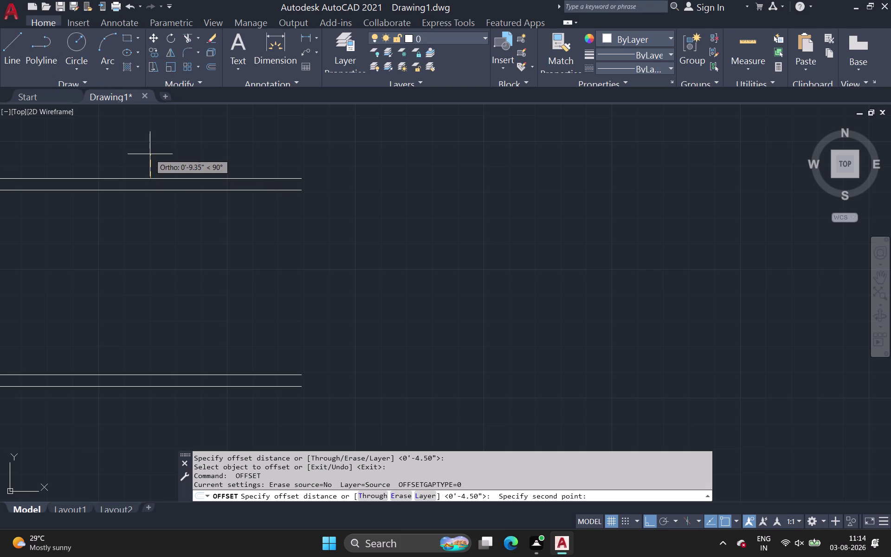
text(11)
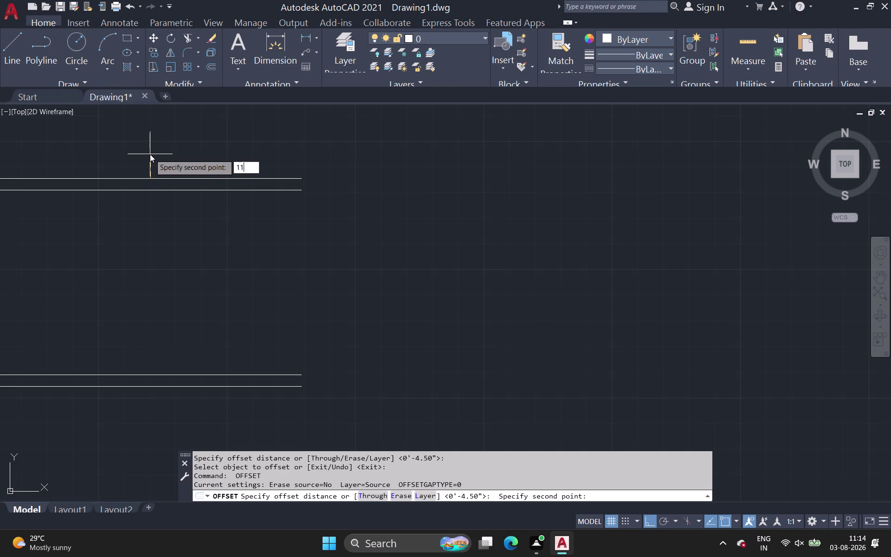
key(apostrophe)
key(Return)
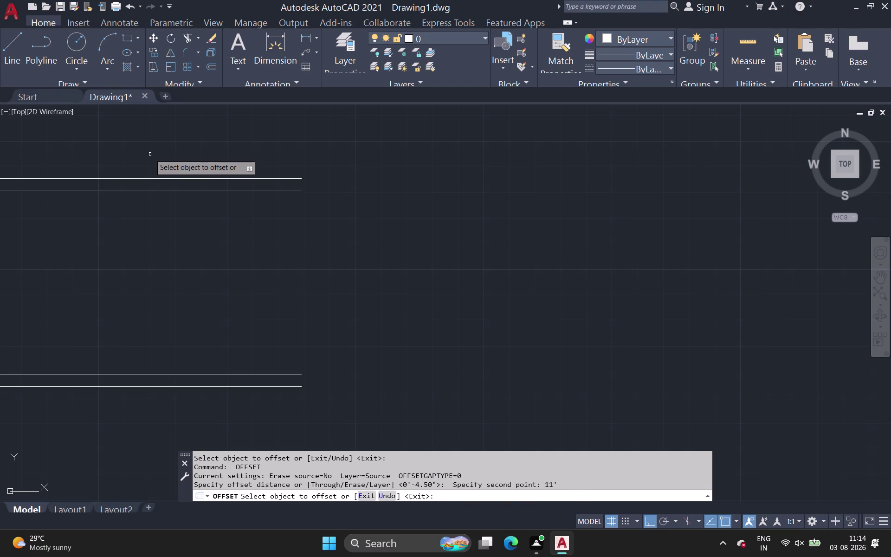
Copy the interior wall line 11' upward.
scroll(down, 3)
middle_drag(144, 210, 143, 261)
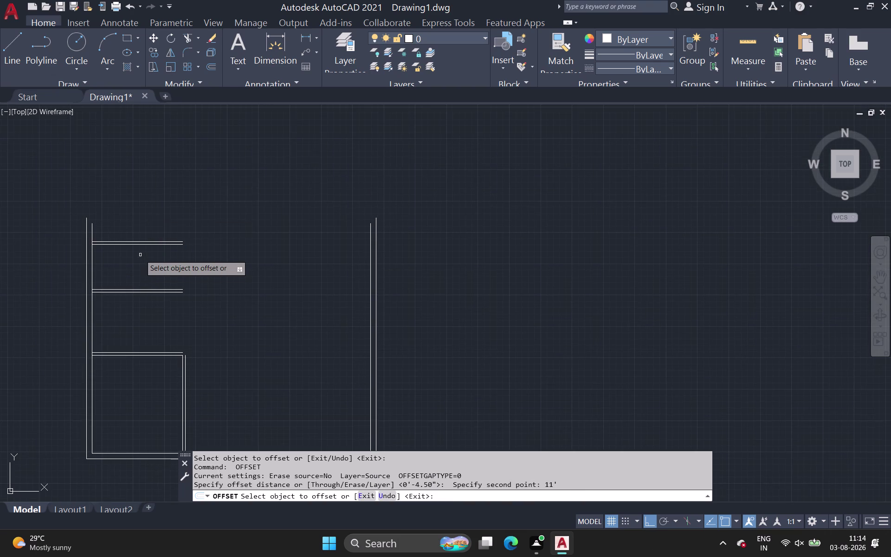
scroll(up, 3)
click(138, 229)
middle_drag(143, 175, 151, 364)
scroll(down, 3)
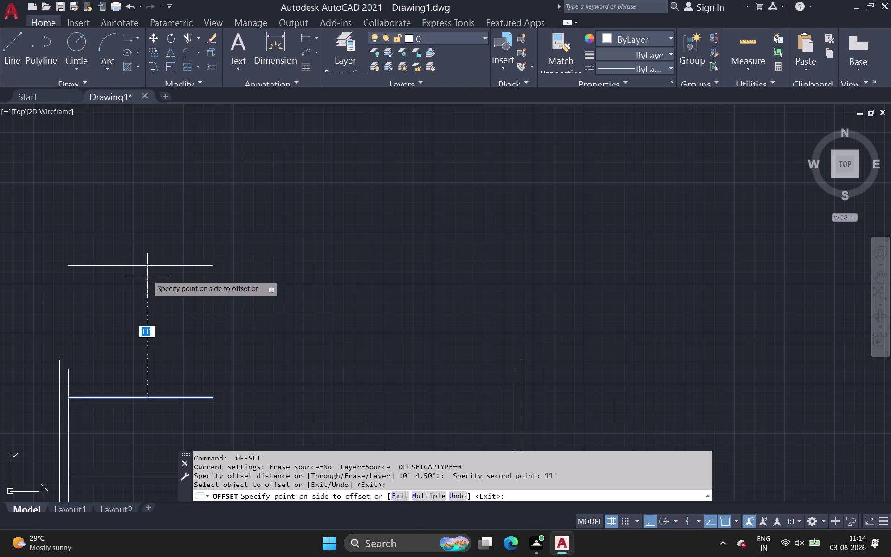
click(150, 273)
click(153, 268)
key(space)
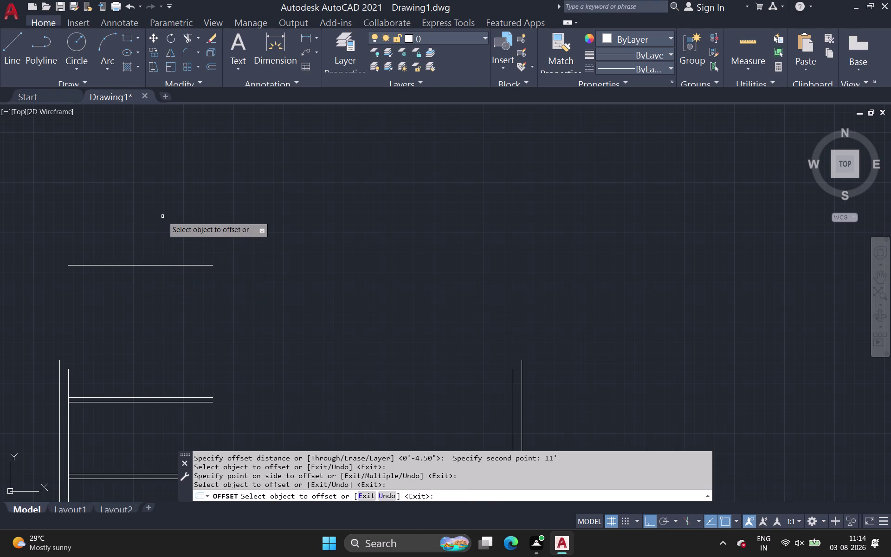
Thicken the new 11' wall line with a 4.5" offset copy.
key(space)
click(142, 266)
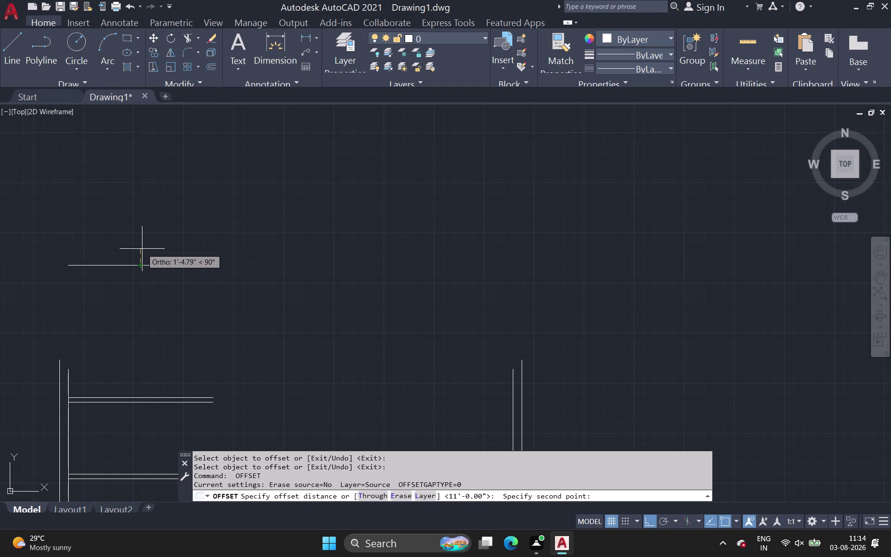
text(4.)
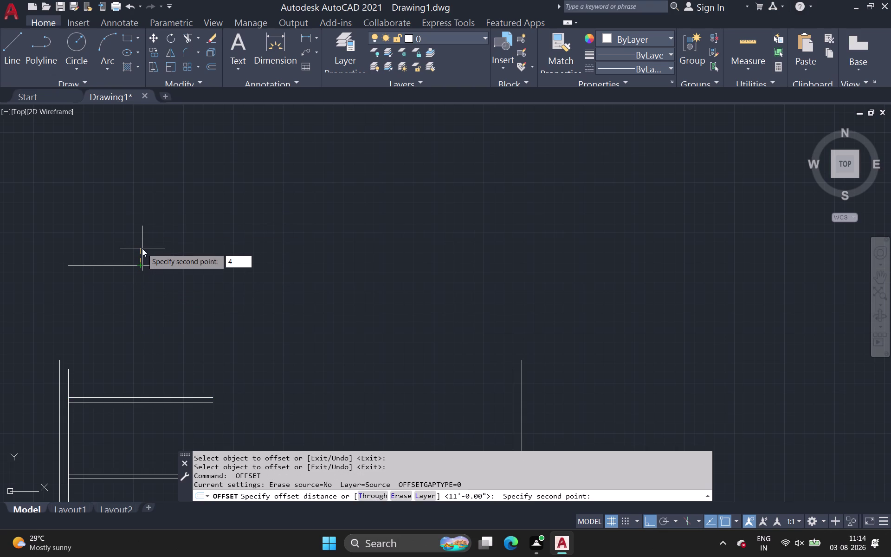
text(5)
key(space)
click(112, 264)
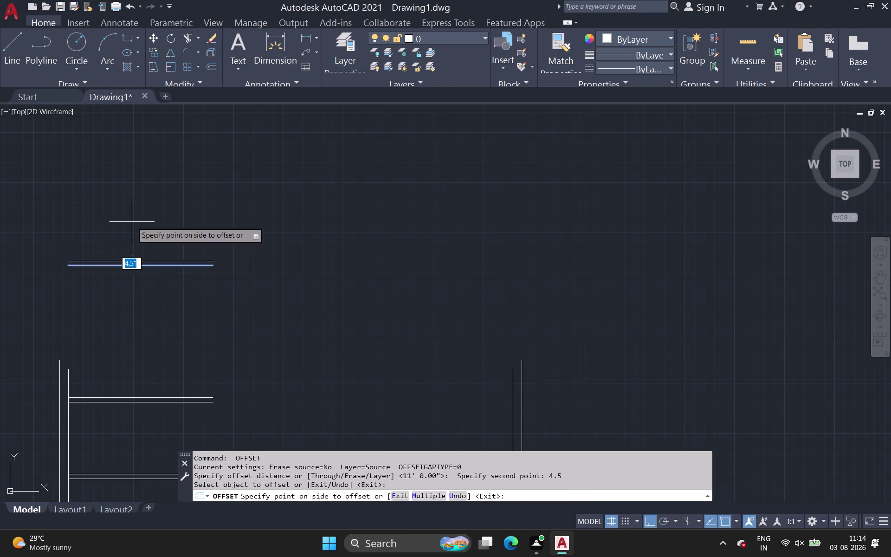
click(132, 221)
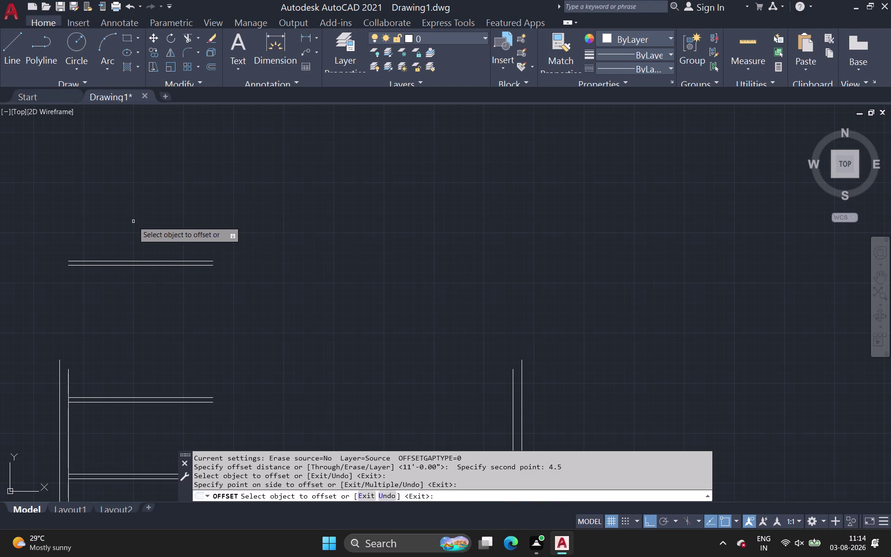
key(space)
Measure an offset distance by picking points, then cancel a stray selection.
key(space)
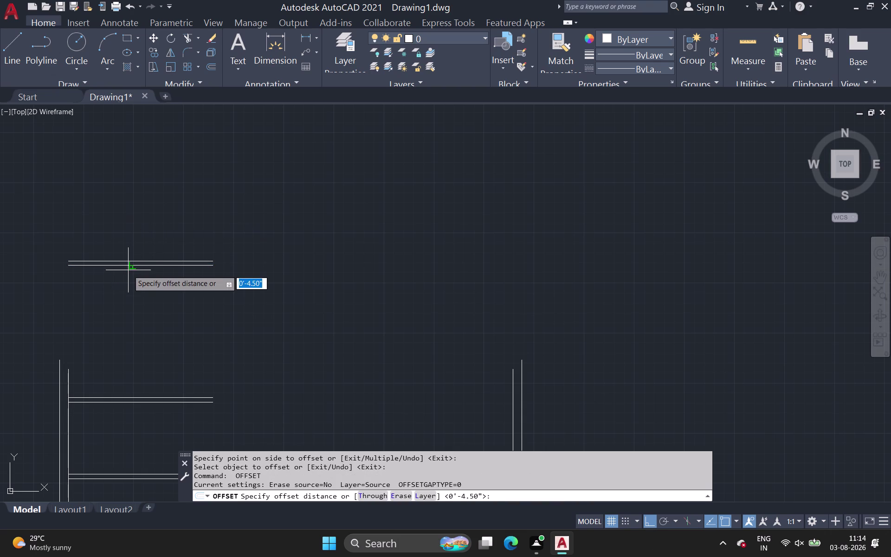
click(132, 258)
scroll(up, 3)
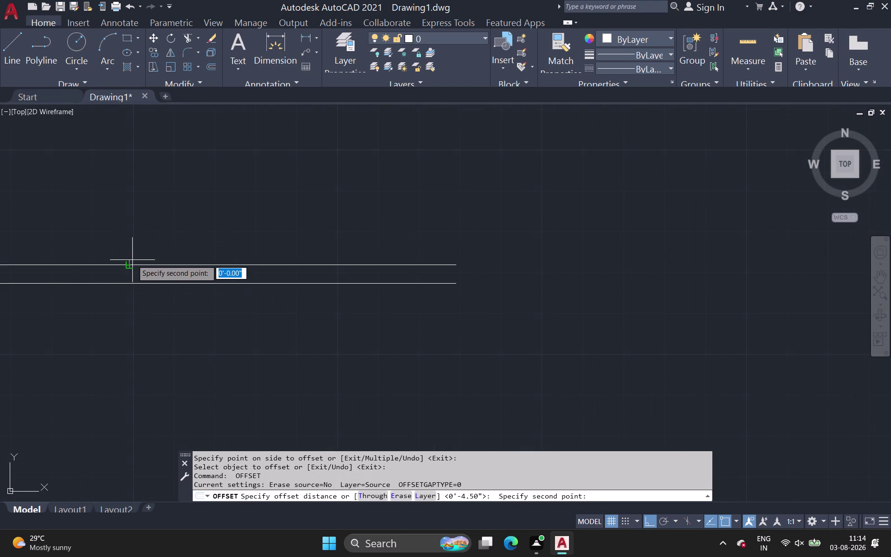
click(132, 263)
drag(137, 232, 137, 239)
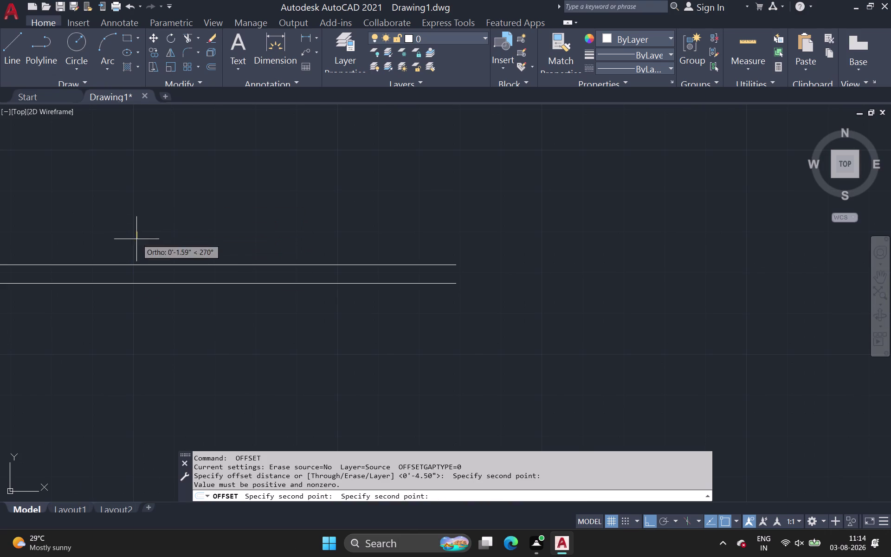
drag(137, 239, 135, 243)
double_click(132, 251)
triple_click(132, 262)
key(space)
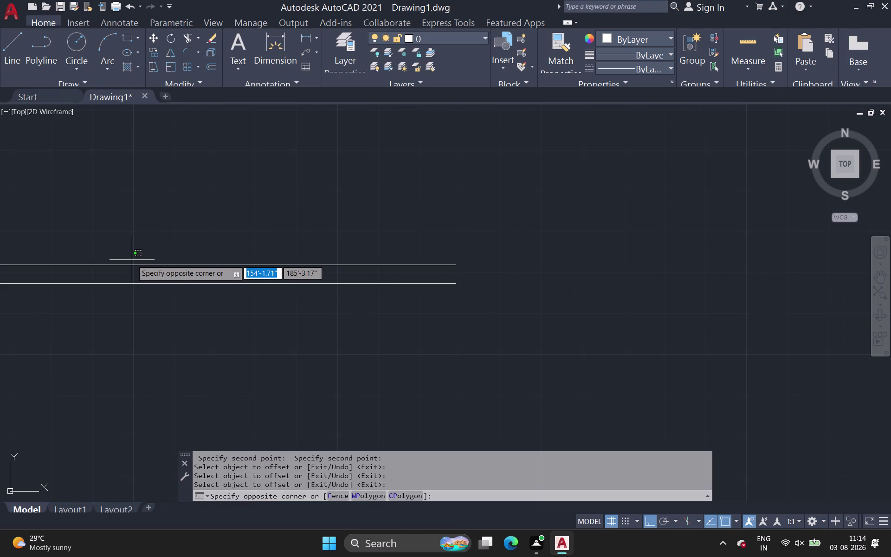
scroll(up, 3)
double_click(130, 266)
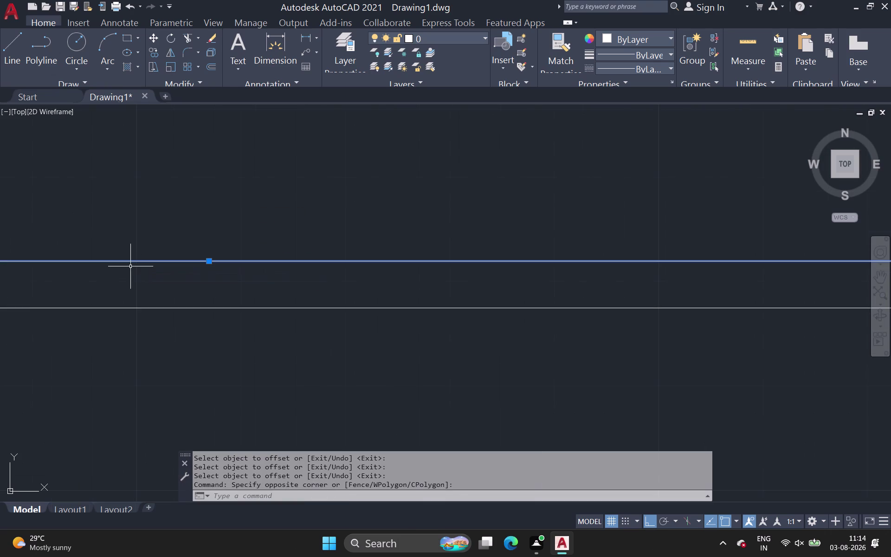
key(Escape)
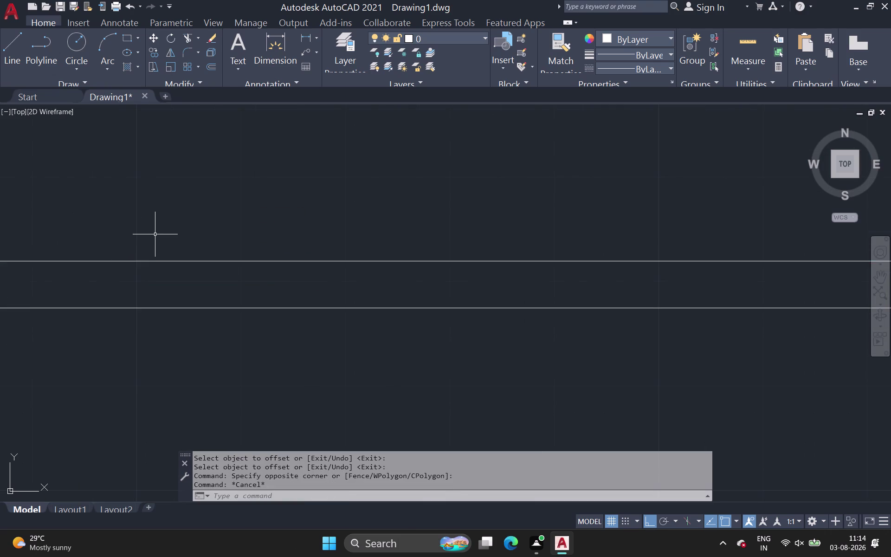
Copy the wall line 8' upward as another interior wall.
key(space)
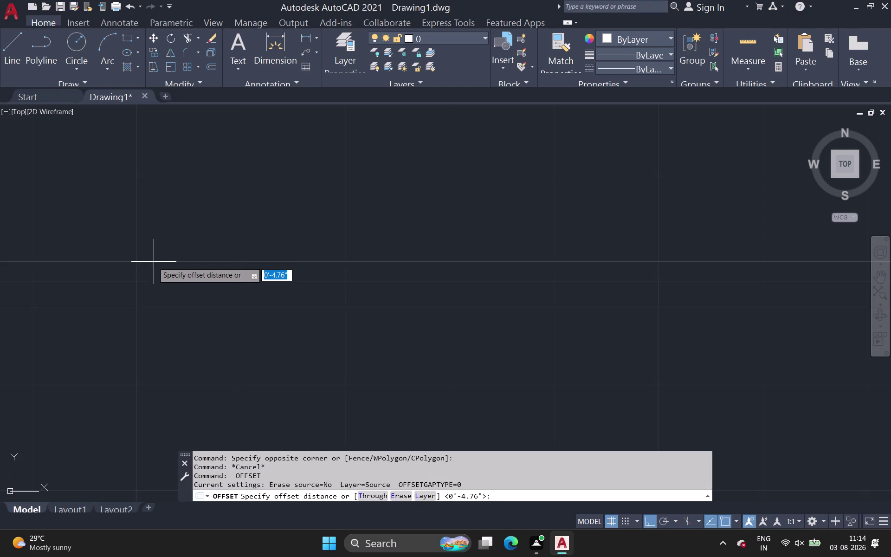
click(153, 261)
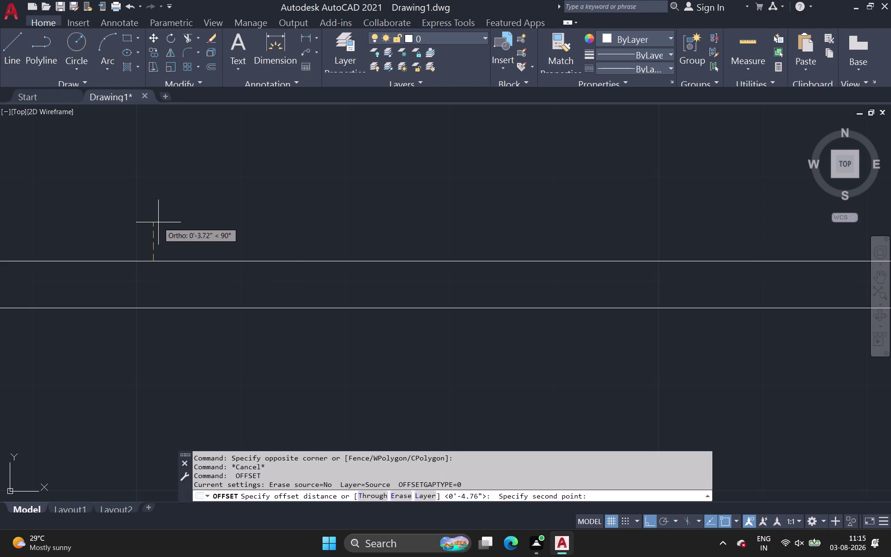
key(8)
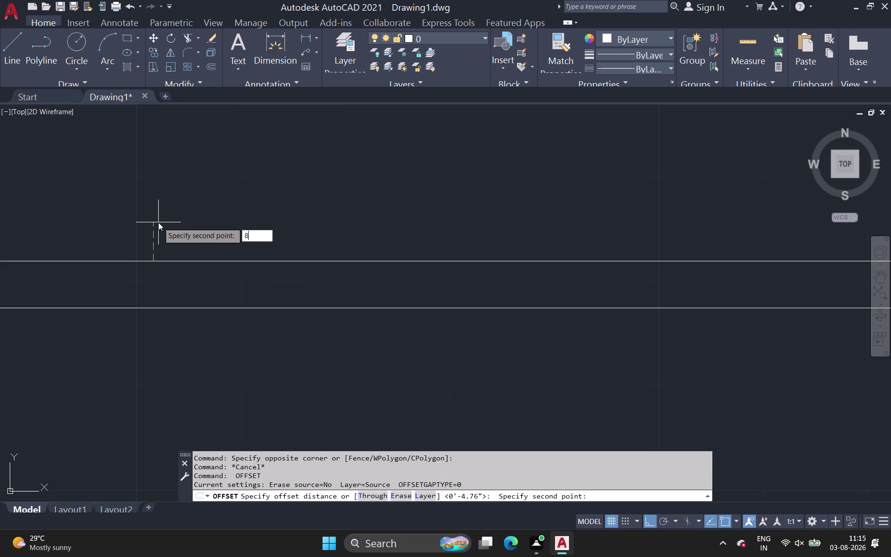
key(apostrophe)
key(Return)
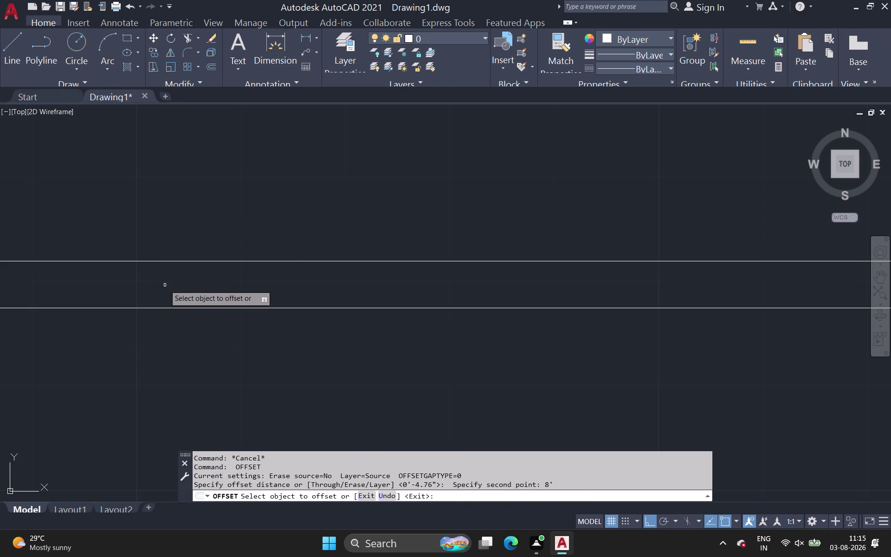
click(182, 261)
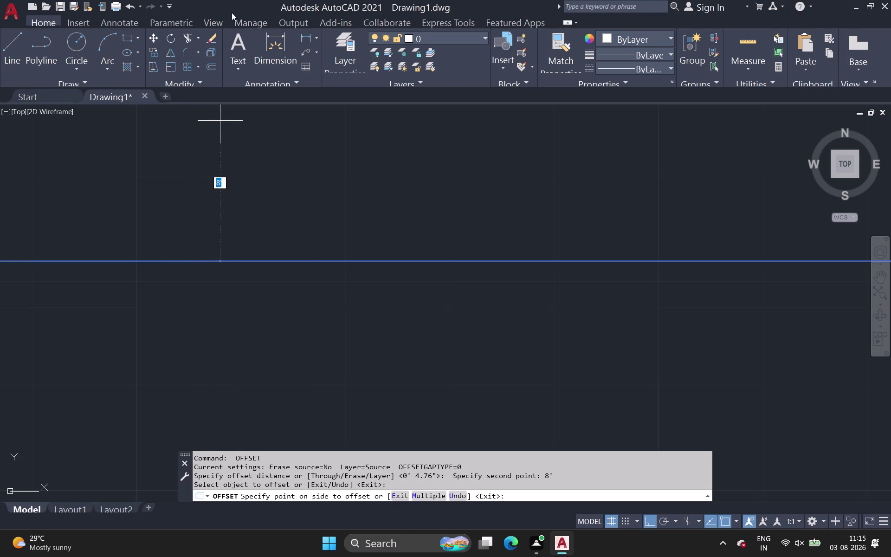
click(200, 134)
scroll(up, 3)
scroll(down, 3)
middle_drag(200, 134, 198, 318)
scroll(down, 3)
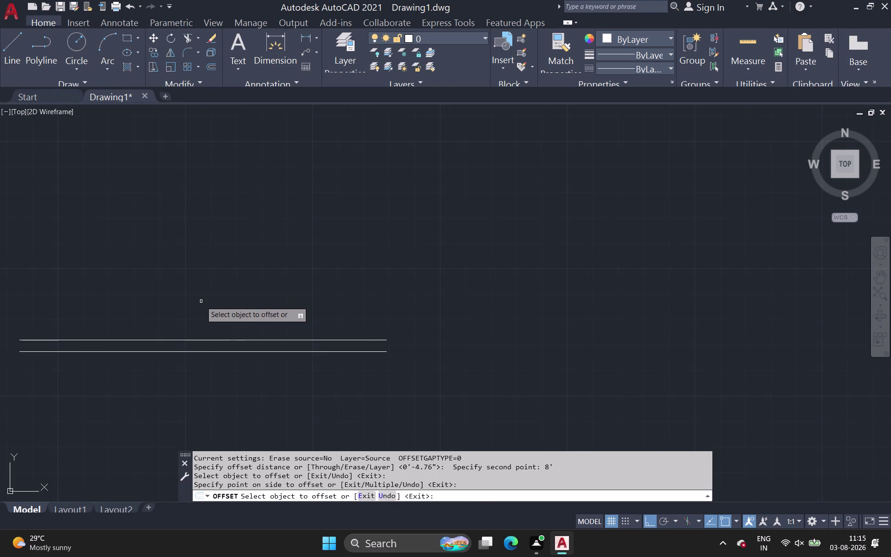
scroll(down, 3)
middle_drag(212, 277, 219, 305)
key(space)
Double the new 8' wall line with a 9-unit offset copy.
key(space)
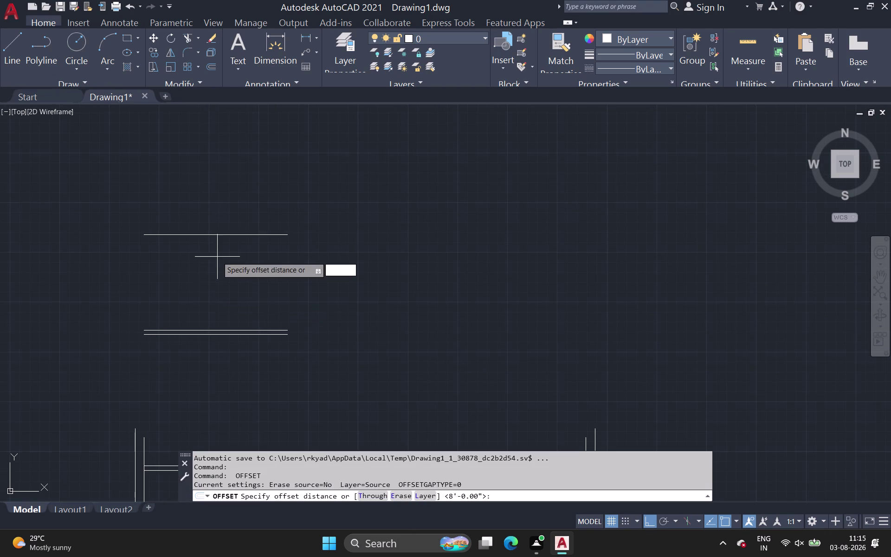
click(219, 237)
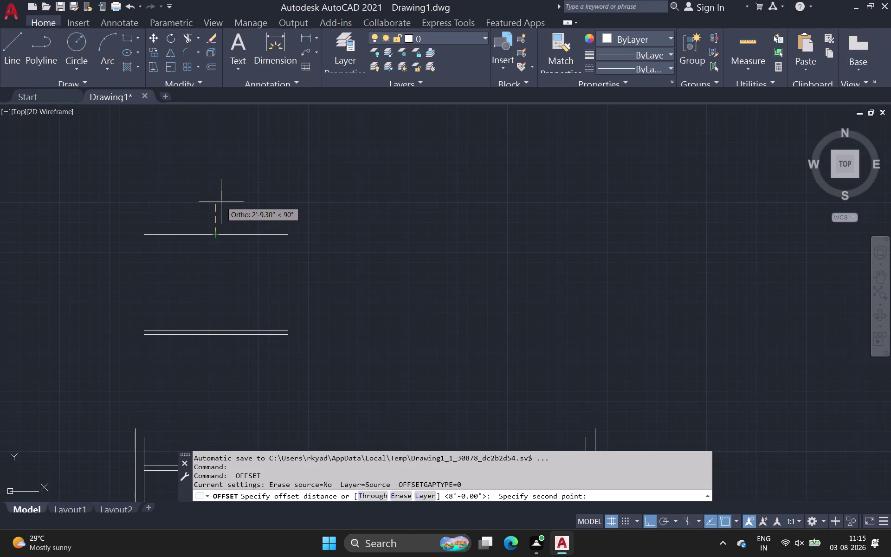
text(9)
key(space)
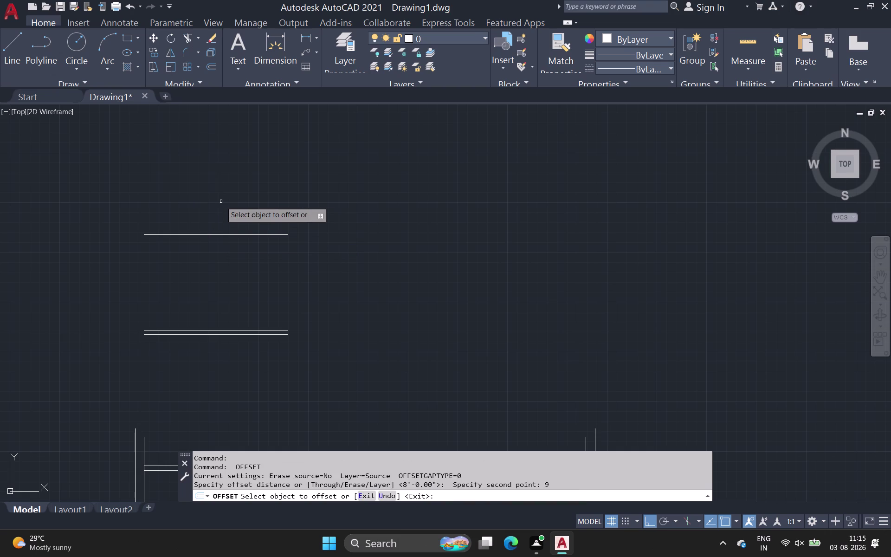
click(205, 234)
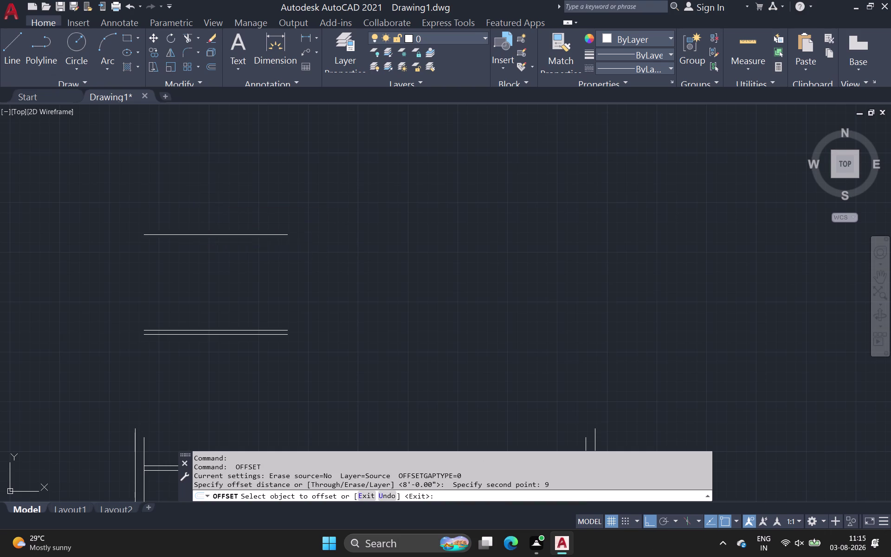
click(204, 206)
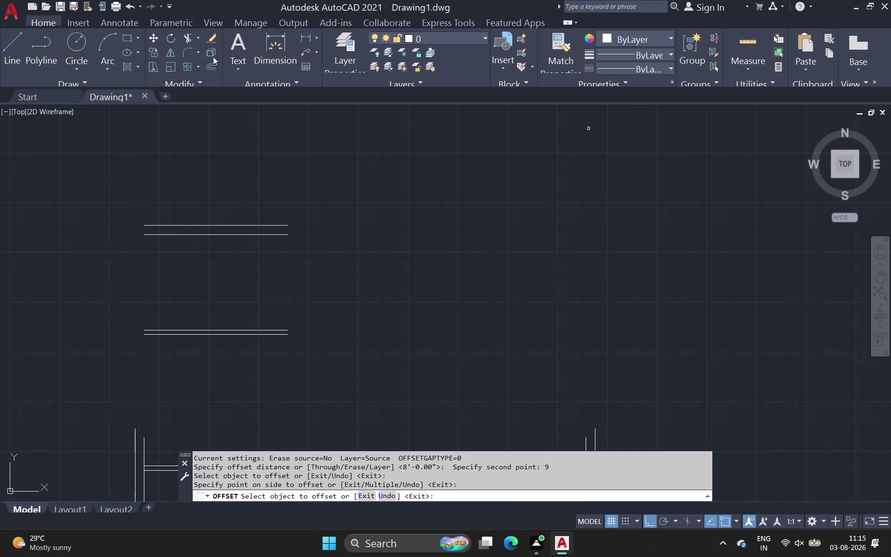
click(187, 51)
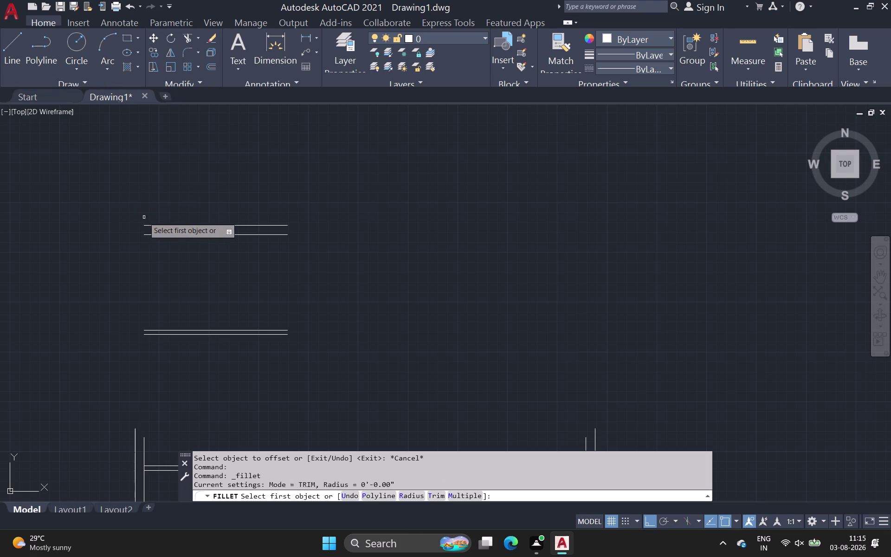
Fillet the top and left outer wall lines, then the inner pair, into sharp corners.
click(150, 225)
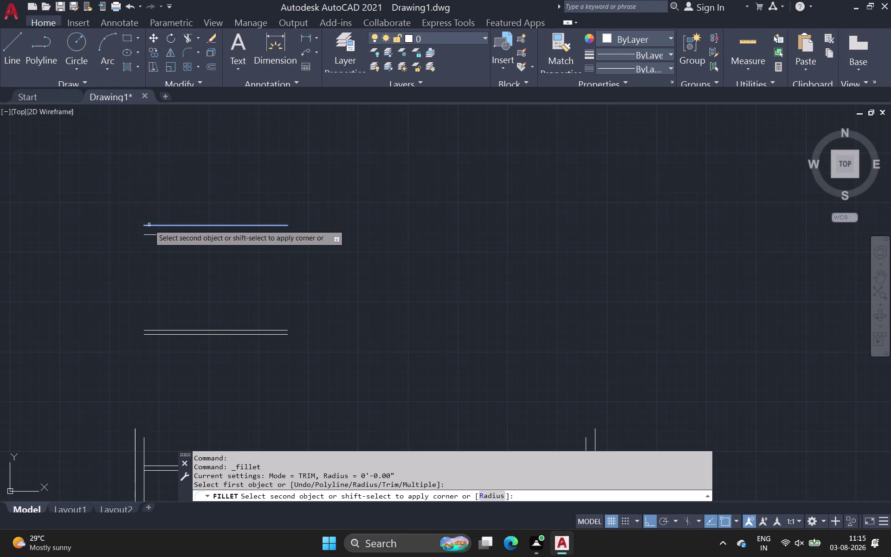
click(134, 438)
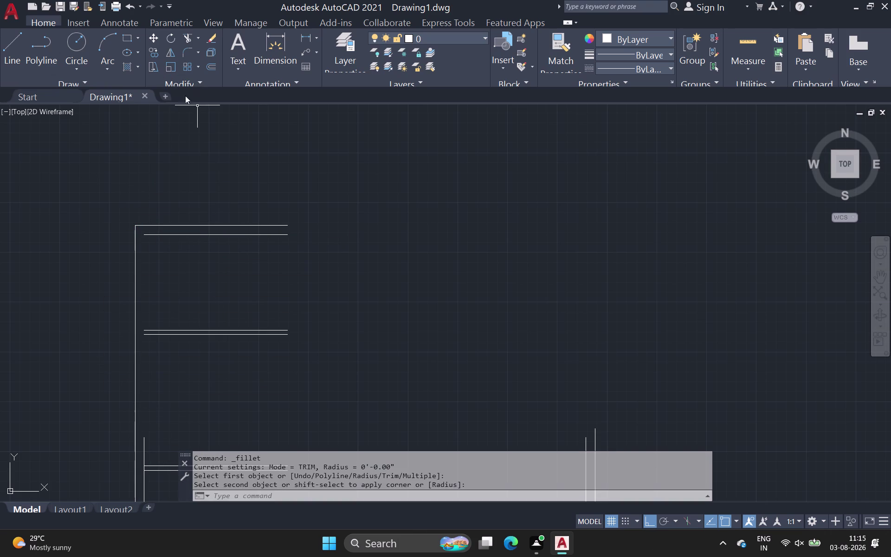
key(space)
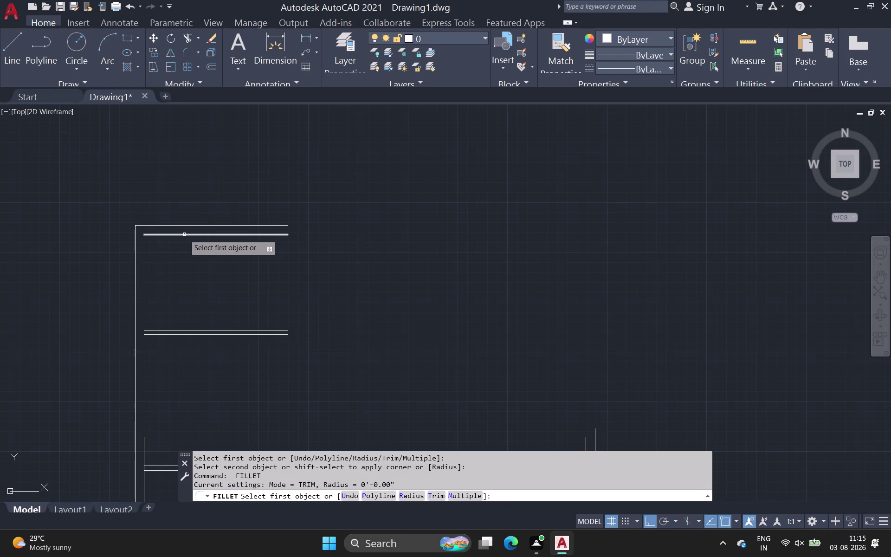
click(184, 234)
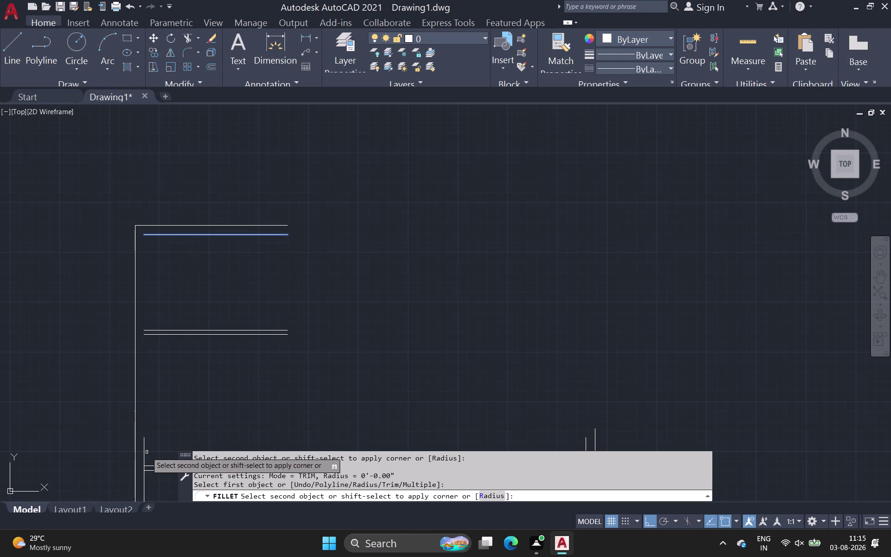
click(142, 439)
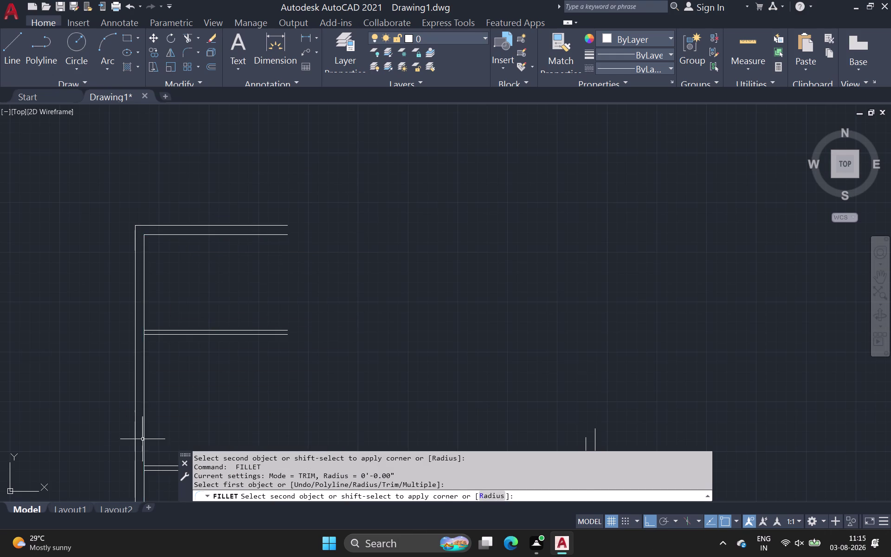
key(space)
key(Escape)
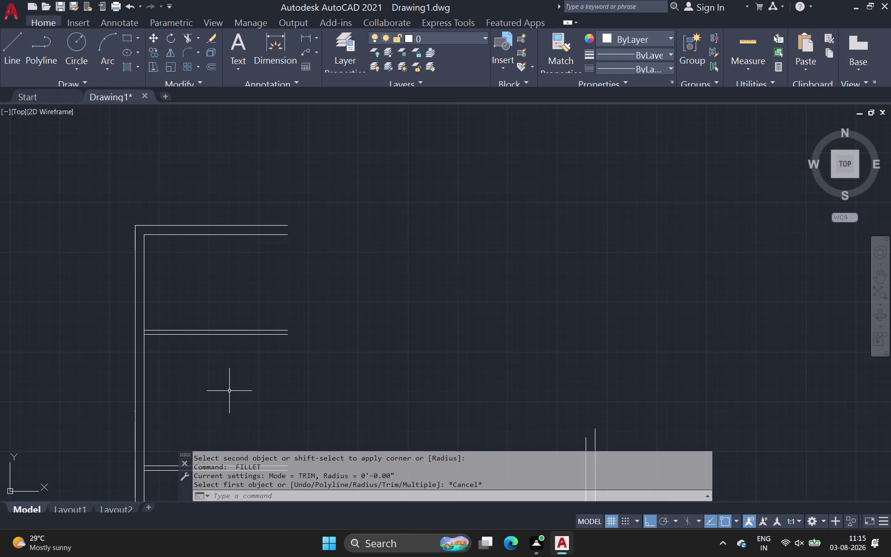
scroll(down, 3)
middle_drag(514, 302, 347, 278)
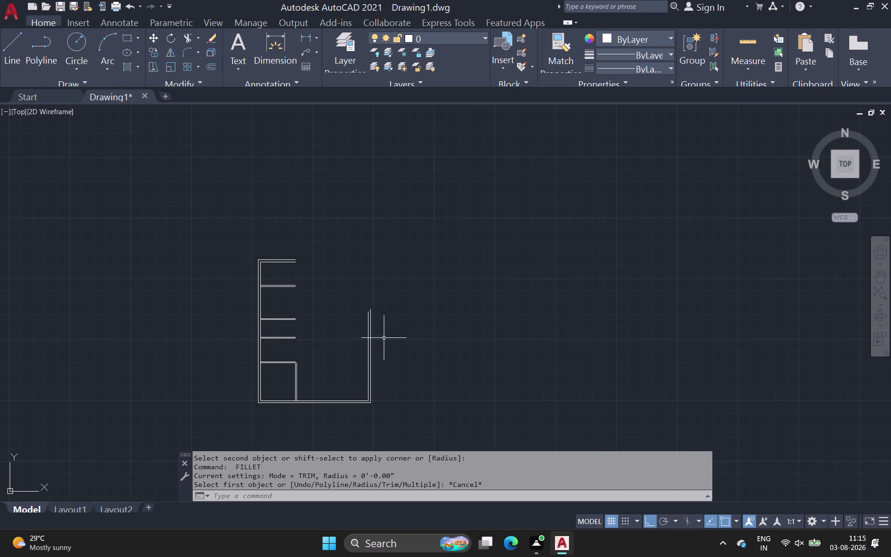
Erase the two stray vertical wall lines at the plan's right with a crossing selection.
click(340, 291)
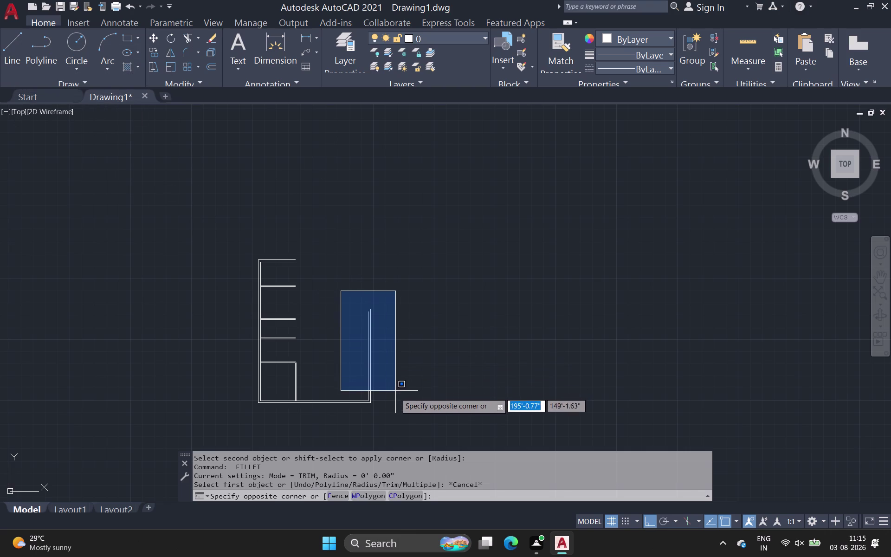
click(396, 397)
click(397, 397)
click(356, 299)
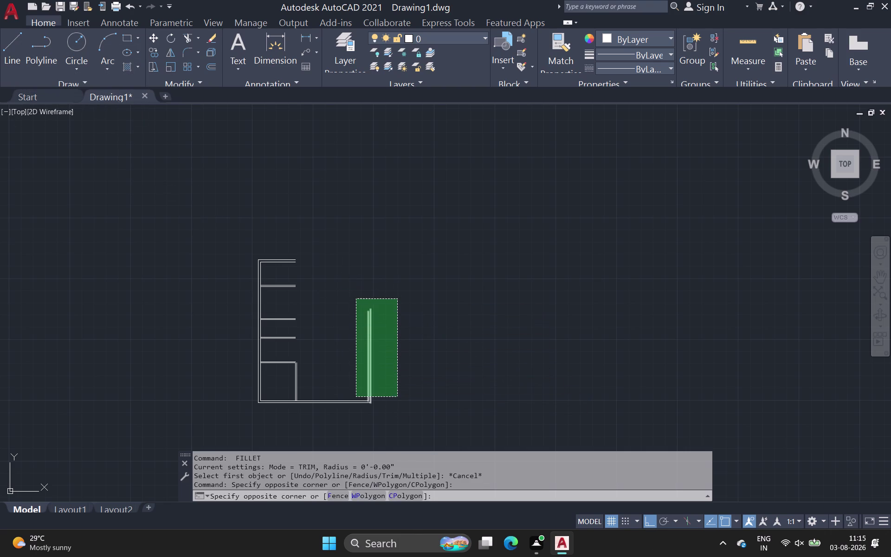
key(Delete)
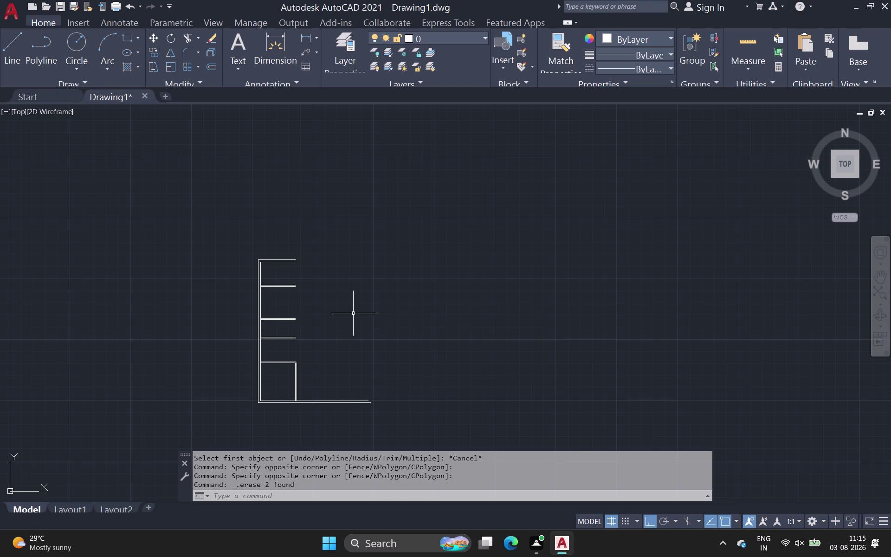
Pan over to the left walls and bottom room, and start the fillet command.
scroll(up, 3)
middle_drag(336, 361, 333, 356)
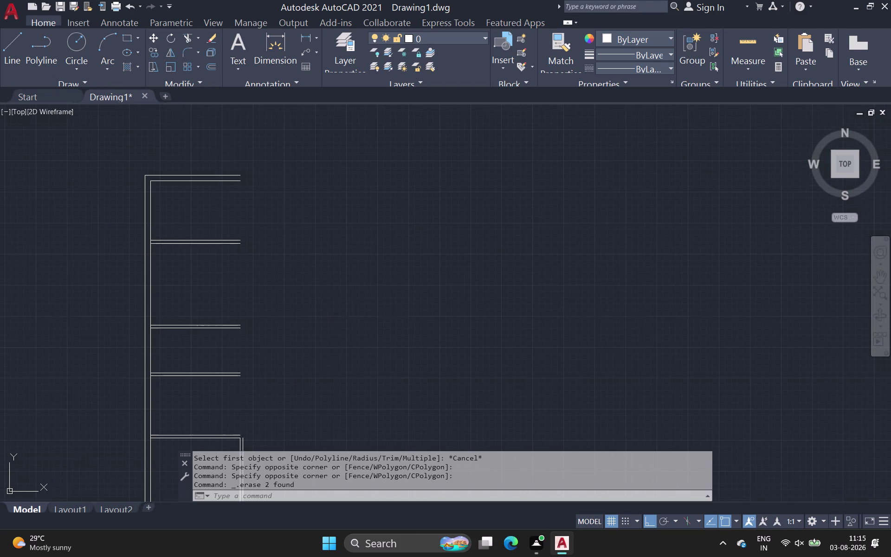
middle_drag(333, 356, 332, 291)
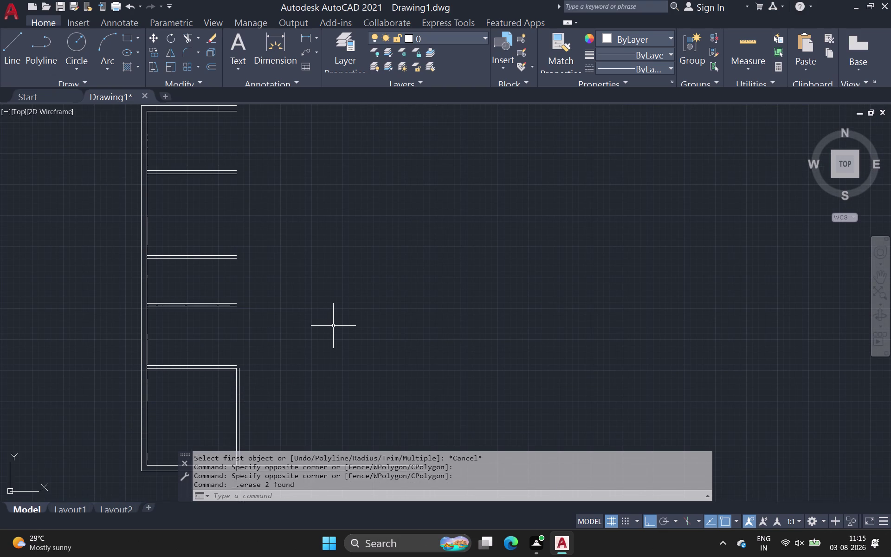
middle_drag(298, 251, 279, 214)
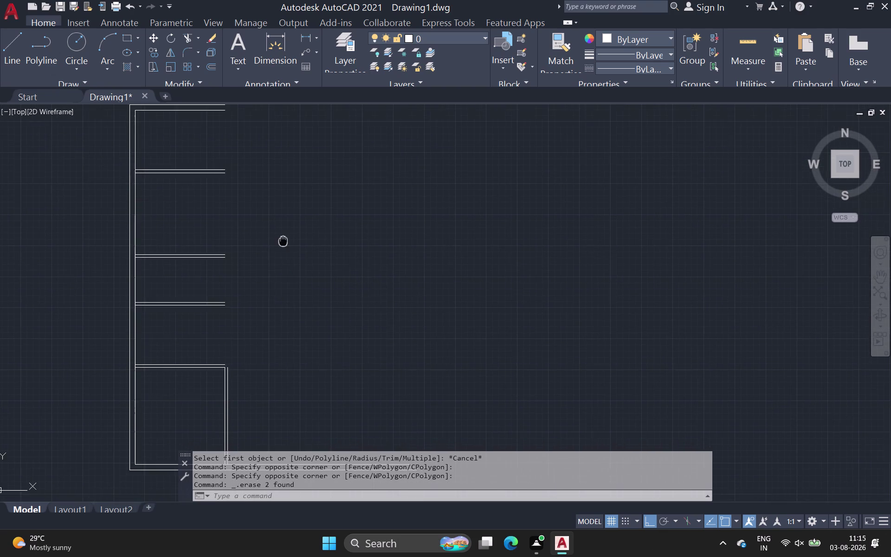
middle_drag(279, 213, 279, 212)
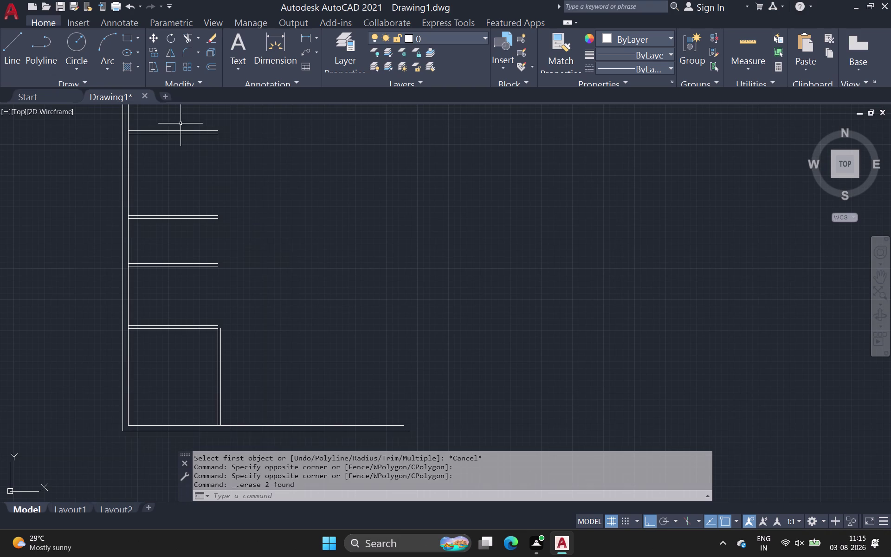
click(191, 53)
scroll(up, 3)
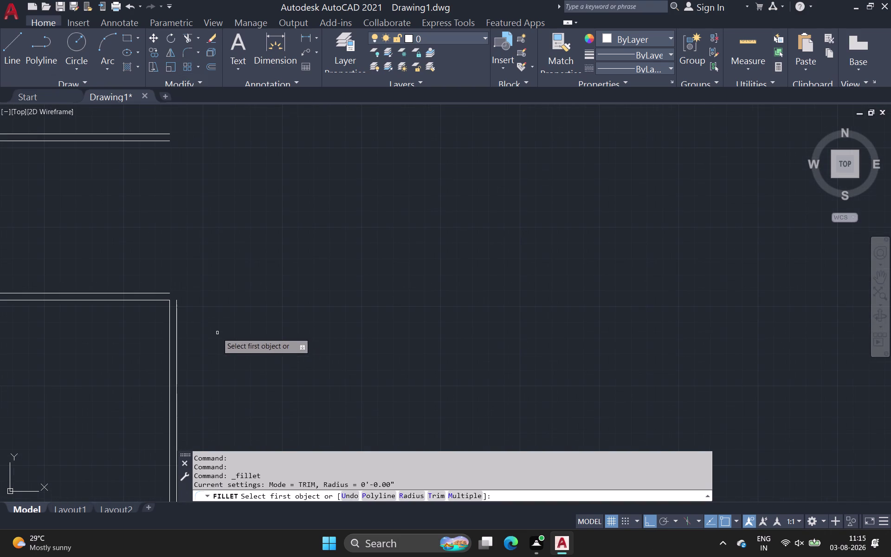
Fillet the bottom-left room's top and right wall lines into a sharp top-right corner.
click(177, 310)
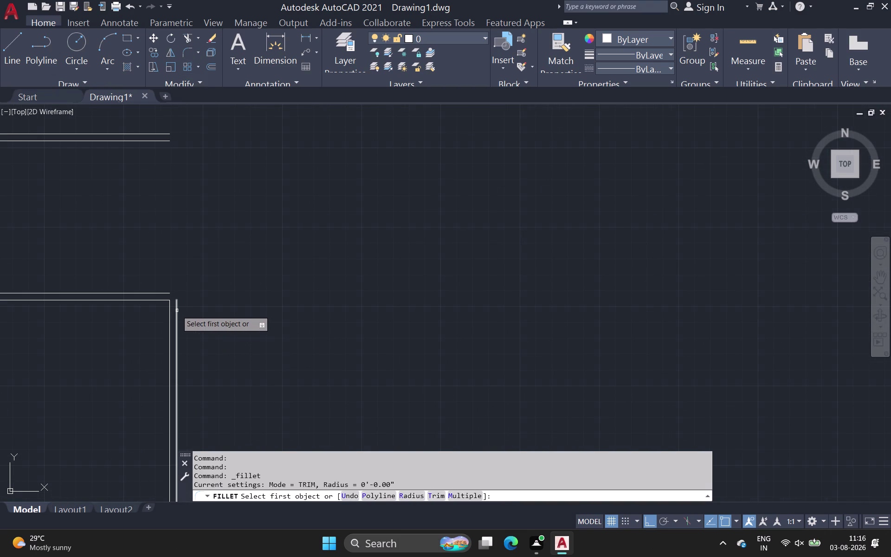
click(164, 295)
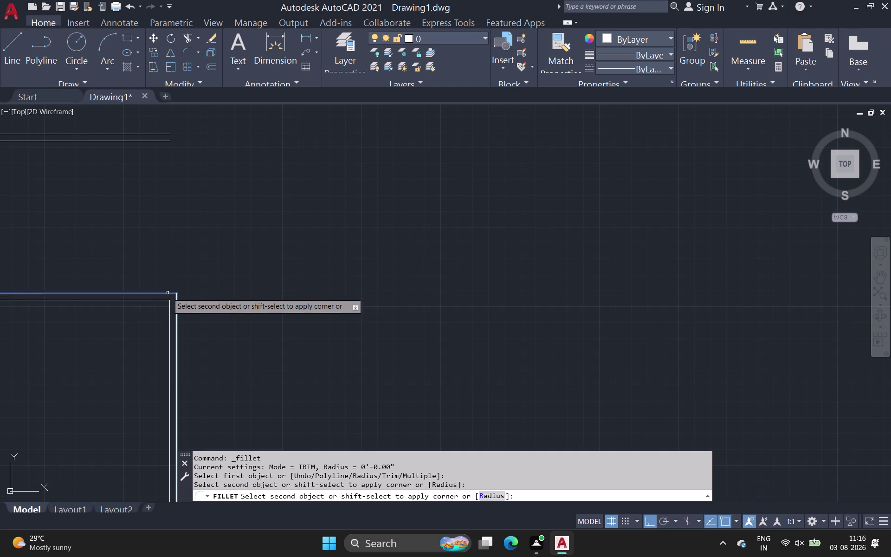
click(168, 293)
key(space)
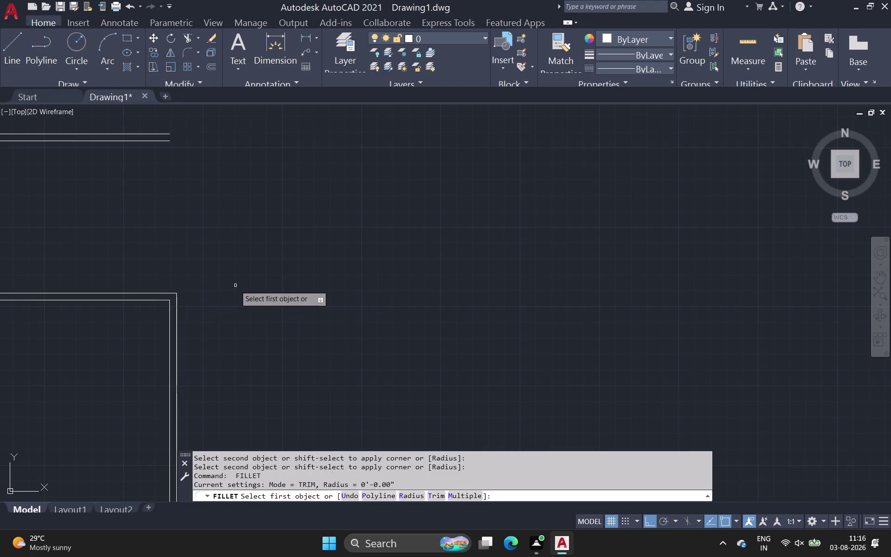
key(Escape)
scroll(down, 3)
middle_drag(227, 297, 223, 252)
scroll(down, 3)
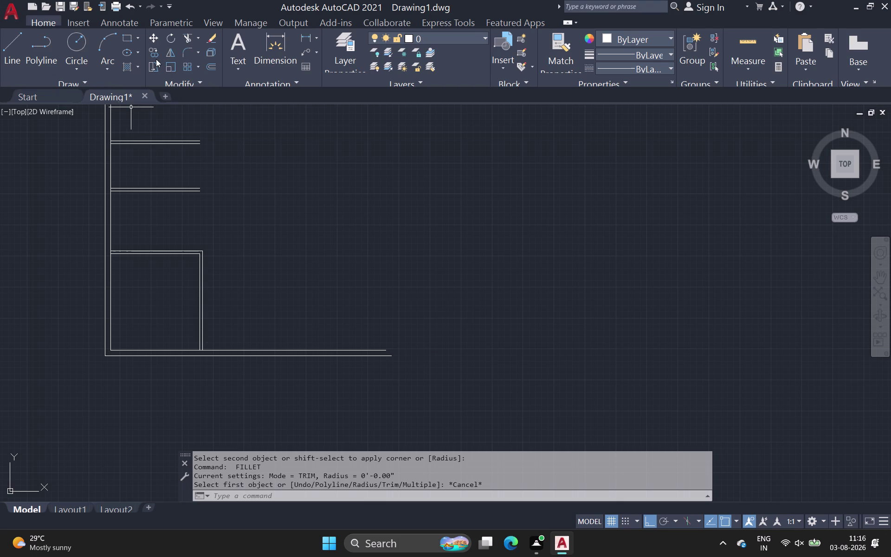
click(207, 68)
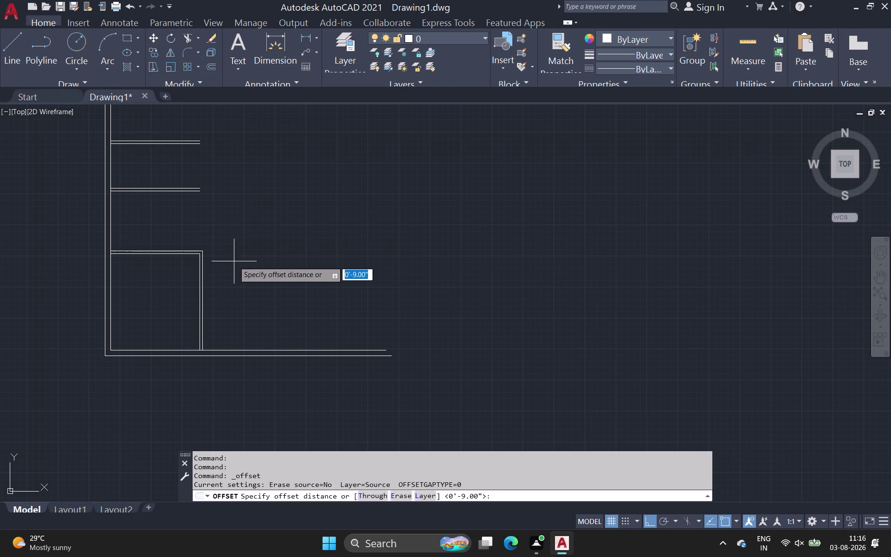
Offset the room's right wall line 52'6" to create a new vertical wall line.
scroll(up, 3)
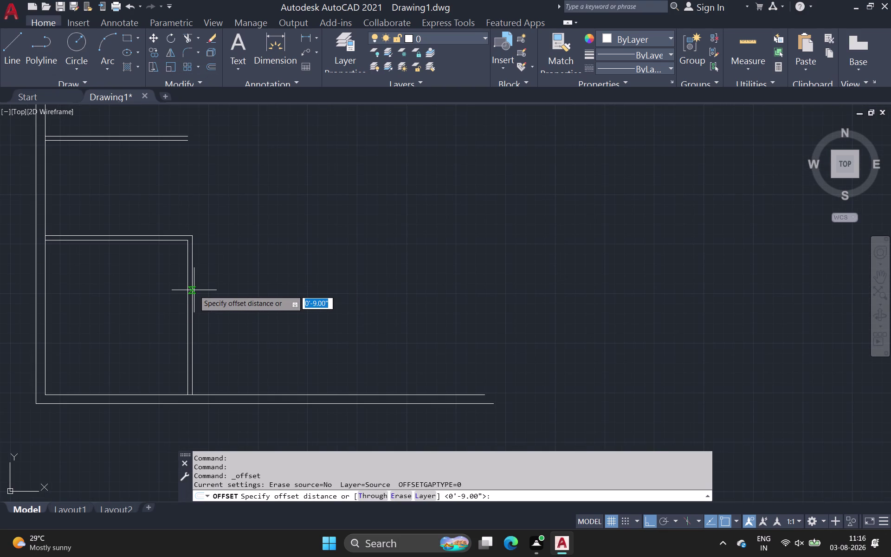
scroll(up, 3)
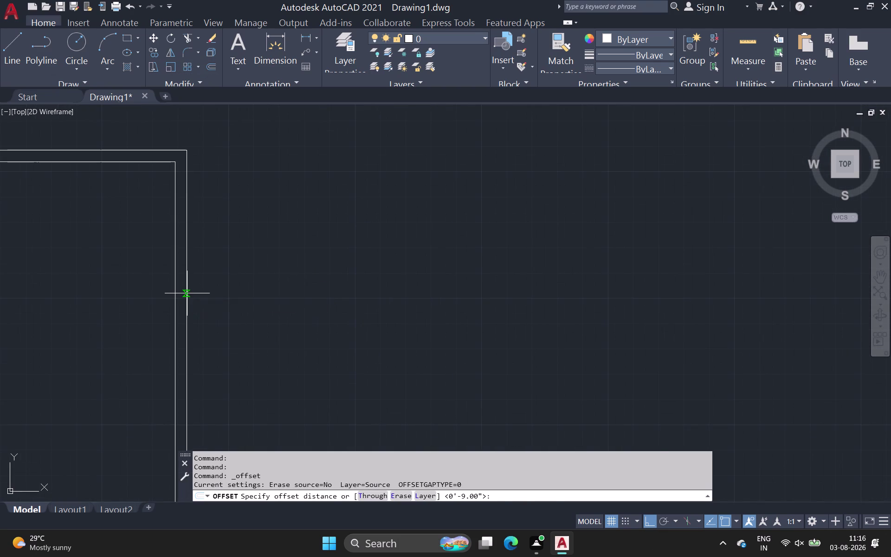
click(187, 293)
scroll(down, 3)
middle_drag(478, 283, 348, 247)
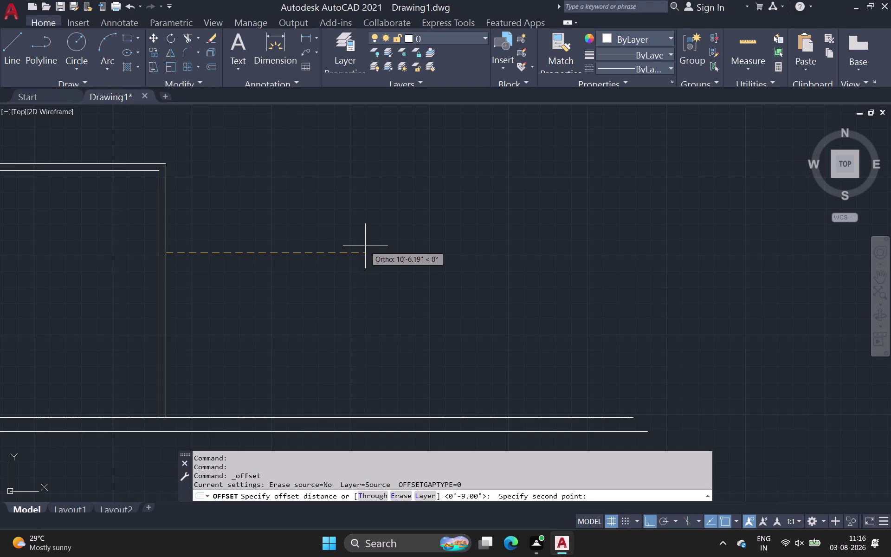
text(5)
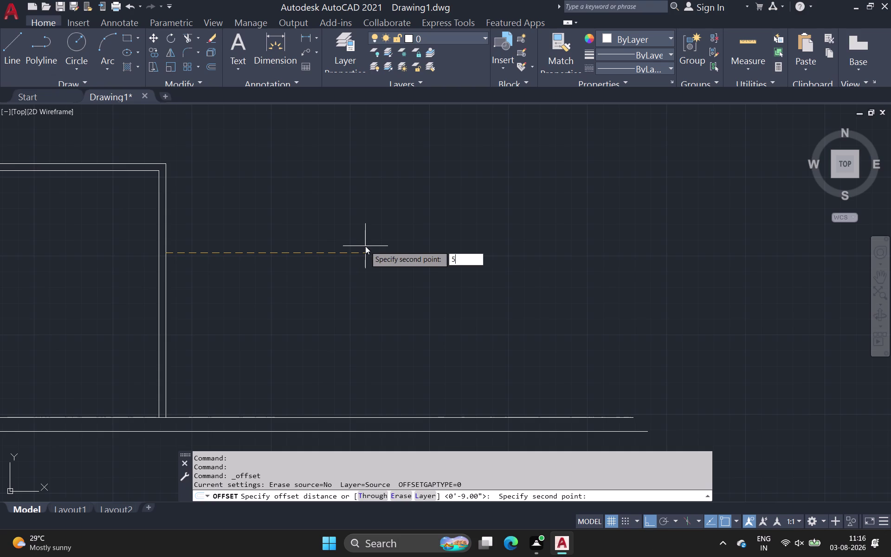
text(2)
key(apostrophe)
key(6)
key(space)
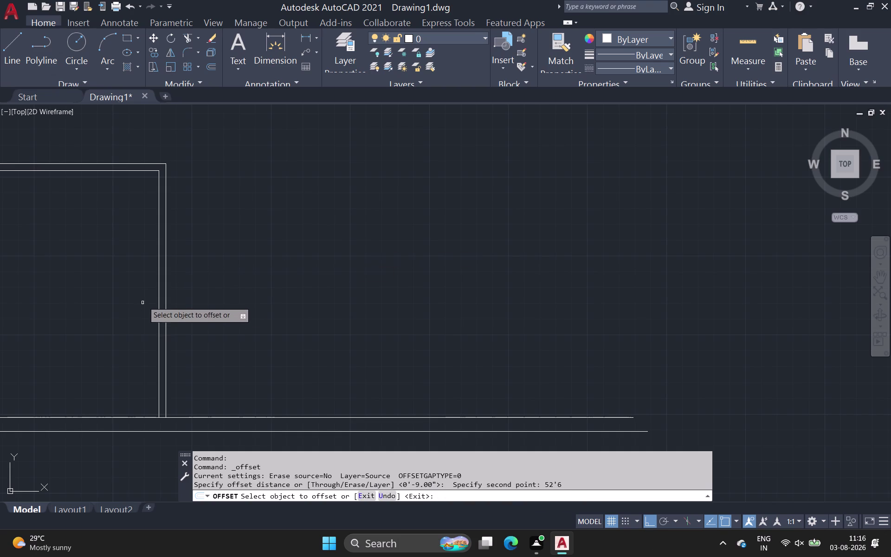
click(167, 285)
click(216, 285)
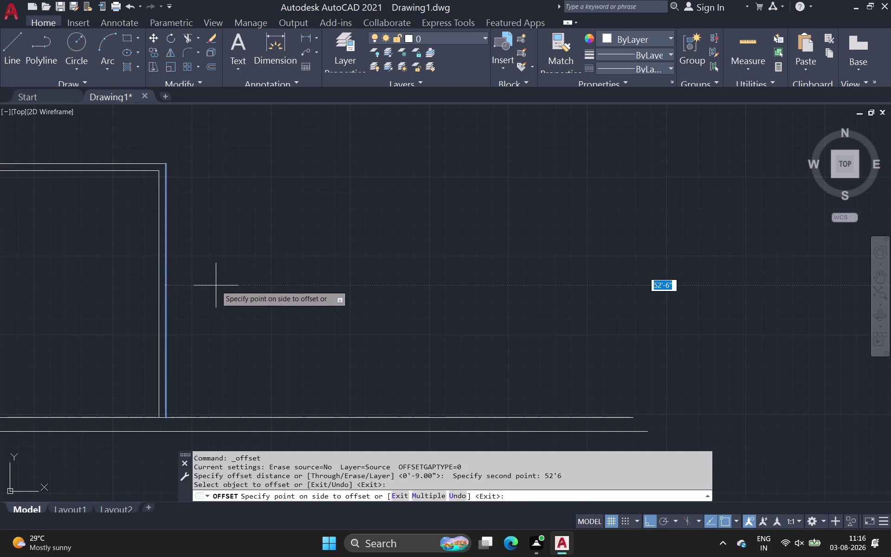
scroll(down, 3)
middle_drag(216, 285, 64, 321)
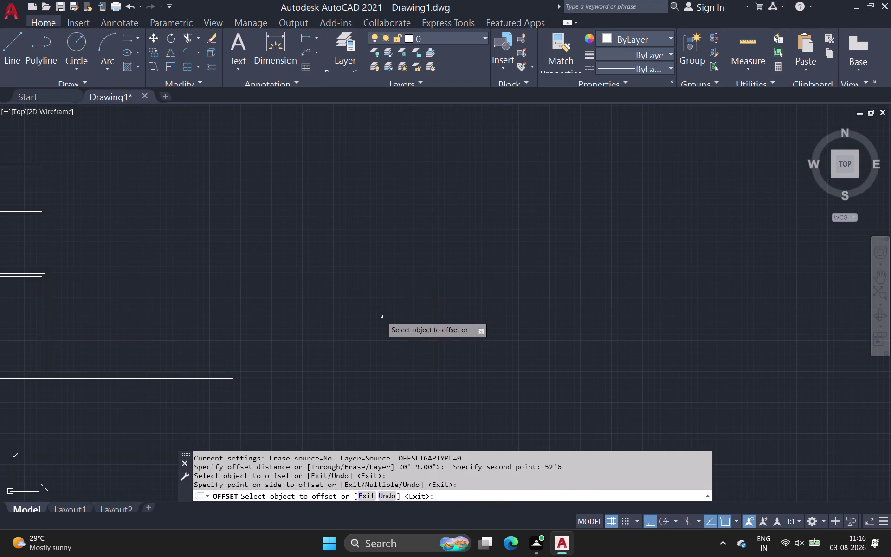
key(space)
Offset the new vertical wall line by 9 to make it a double wall.
key(space)
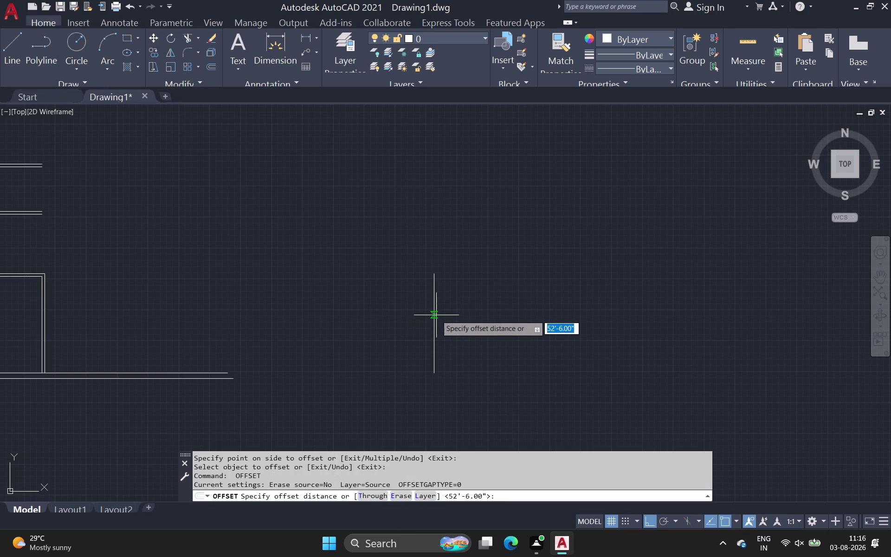
click(434, 316)
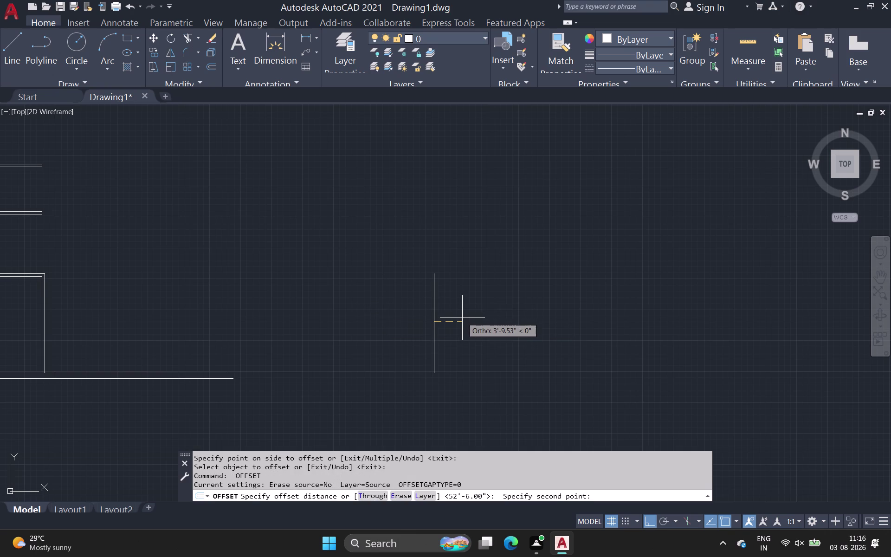
text(9)
key(space)
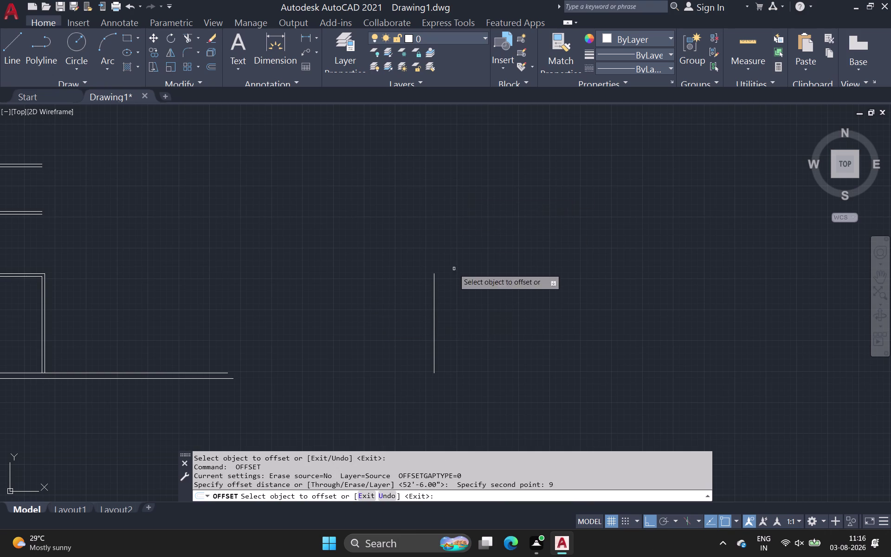
click(434, 338)
click(470, 330)
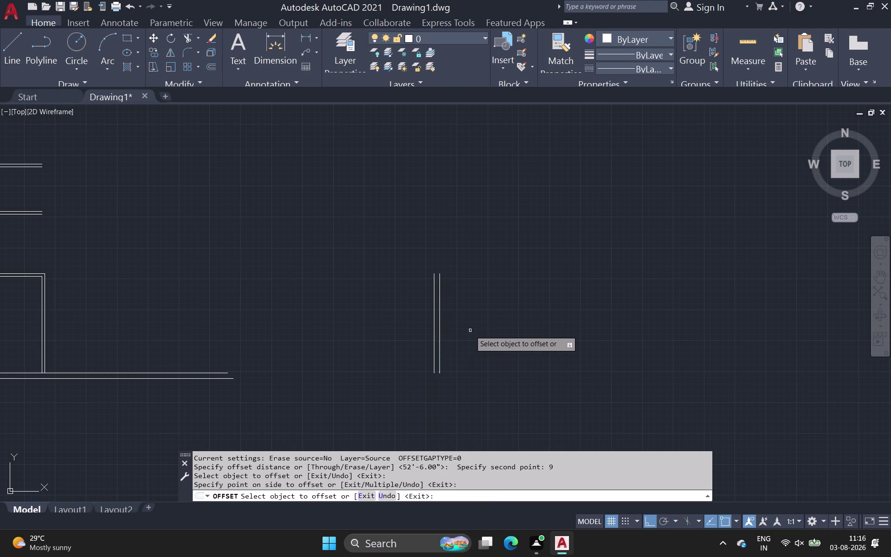
key(space)
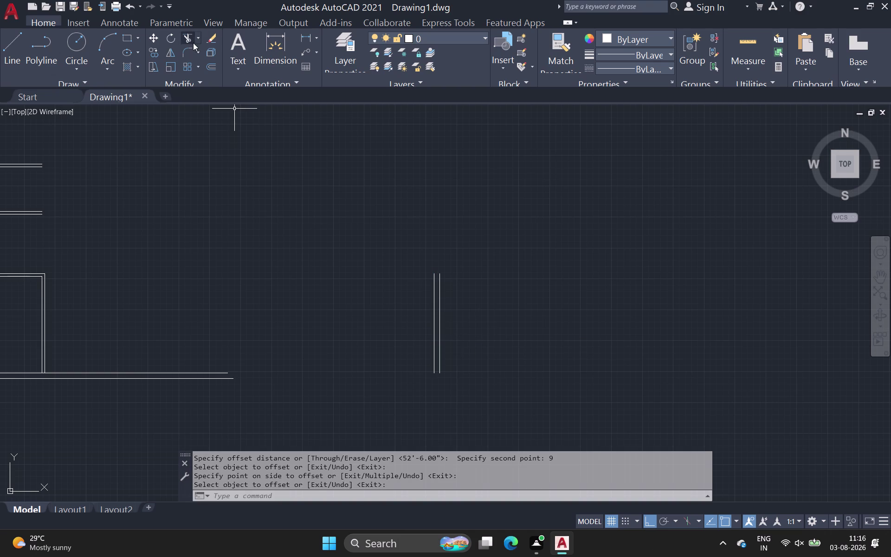
click(185, 51)
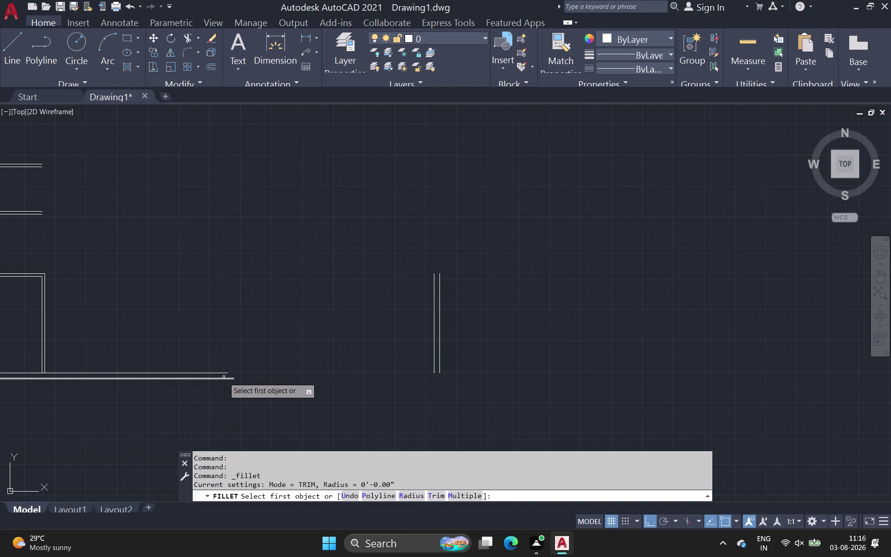
Fillet the outer and inner bottom wall lines to the new right double wall.
click(224, 373)
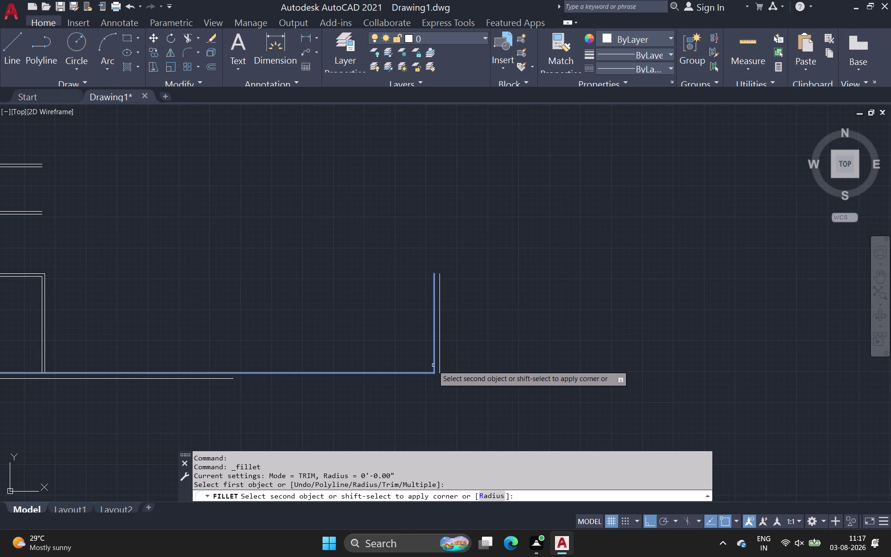
click(433, 365)
key(space)
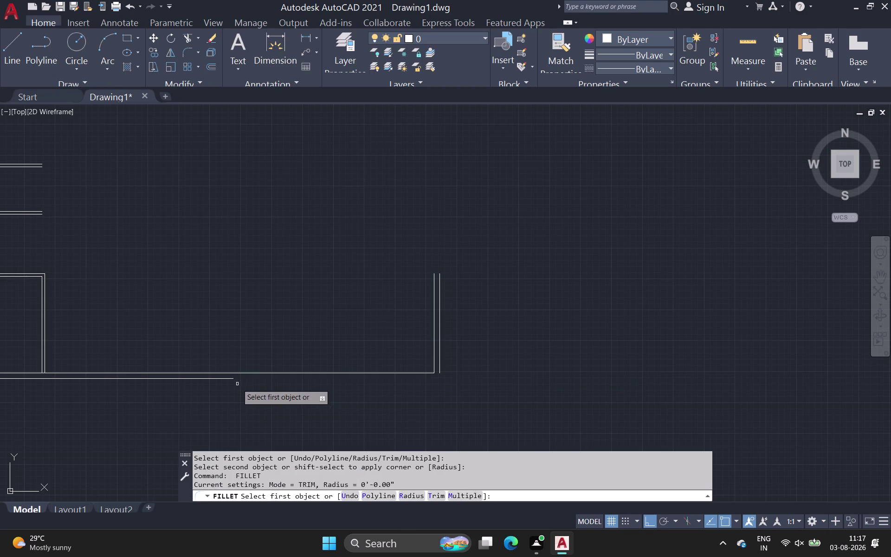
click(227, 378)
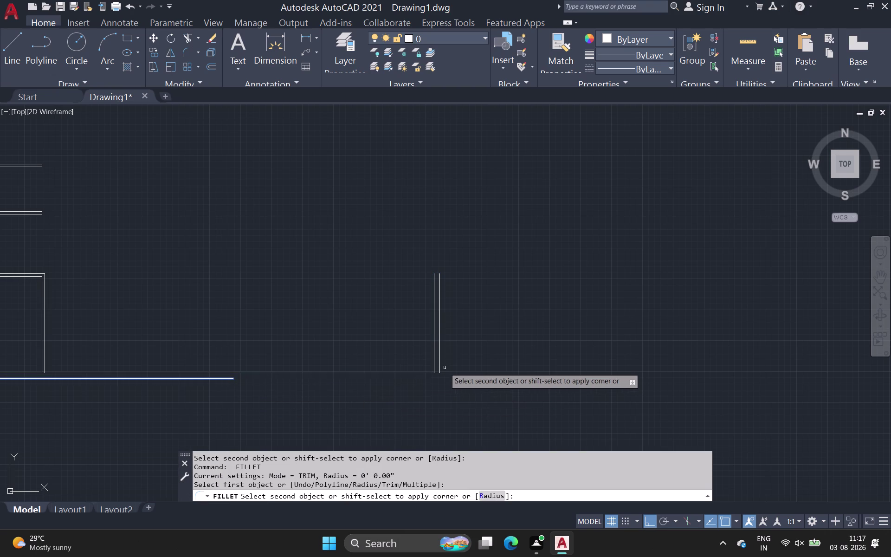
click(440, 370)
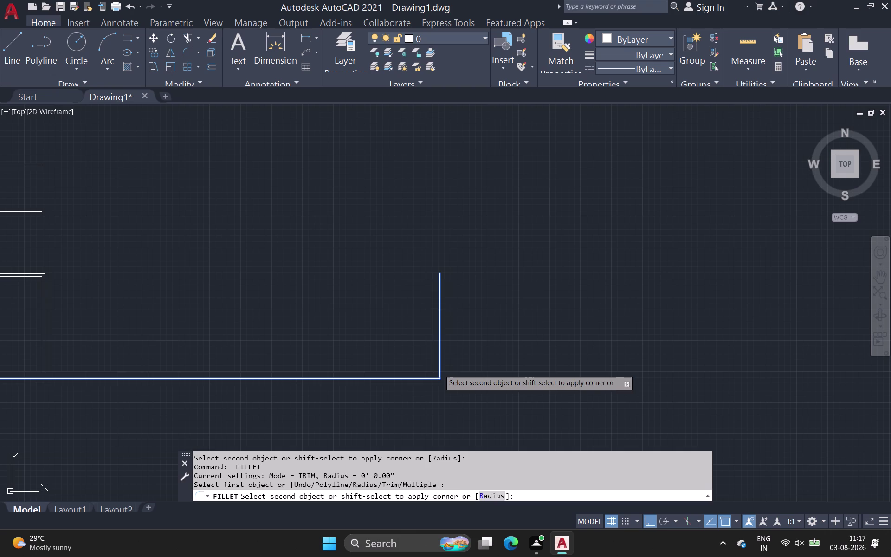
scroll(down, 3)
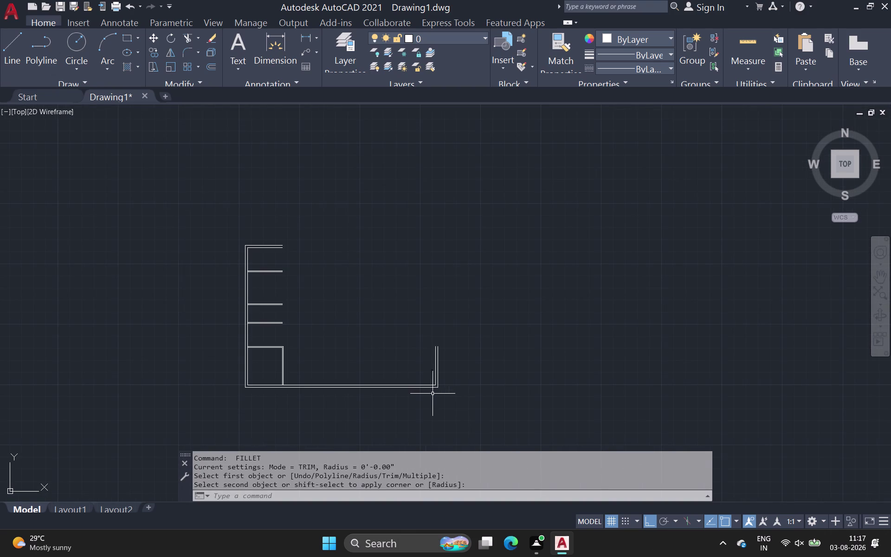
click(8, 45)
scroll(up, 3)
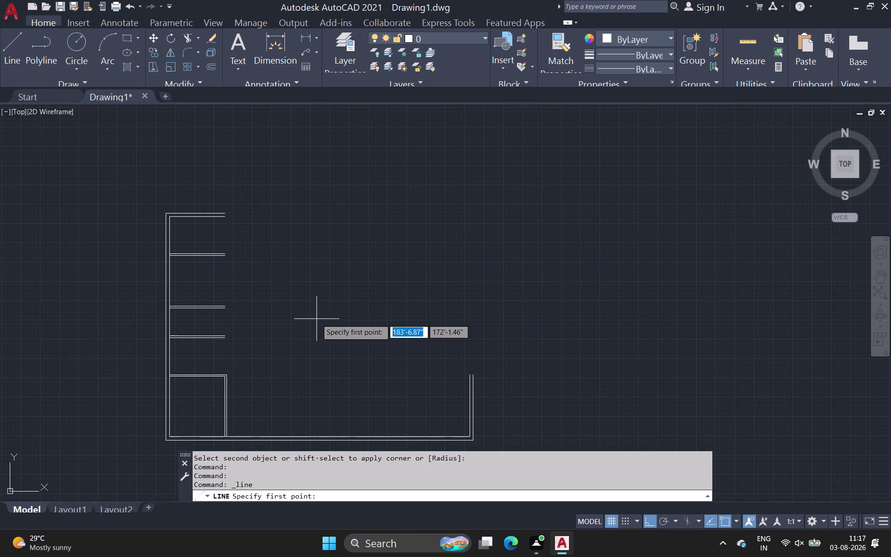
scroll(up, 3)
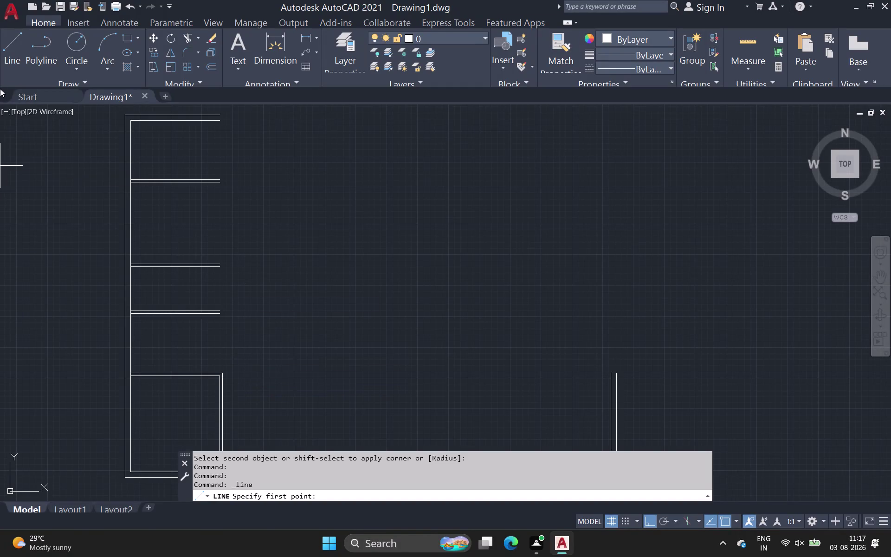
click(11, 41)
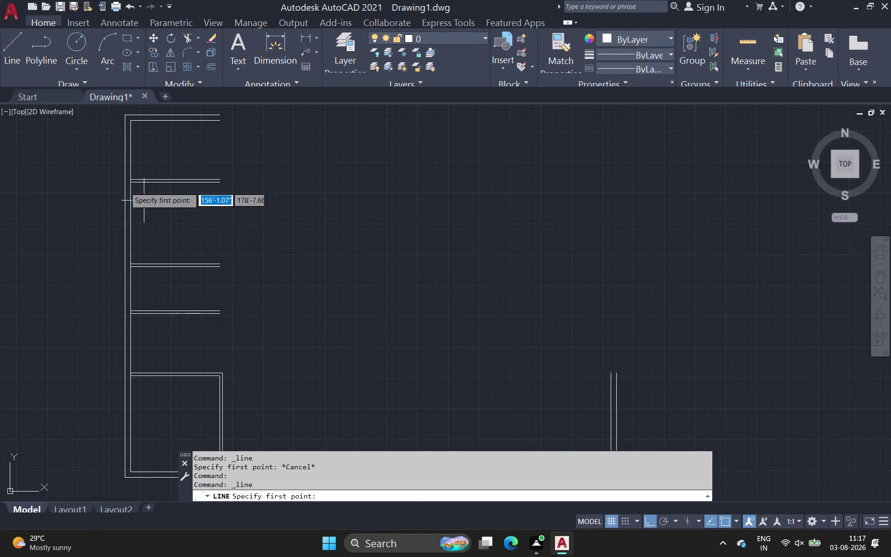
click(12, 41)
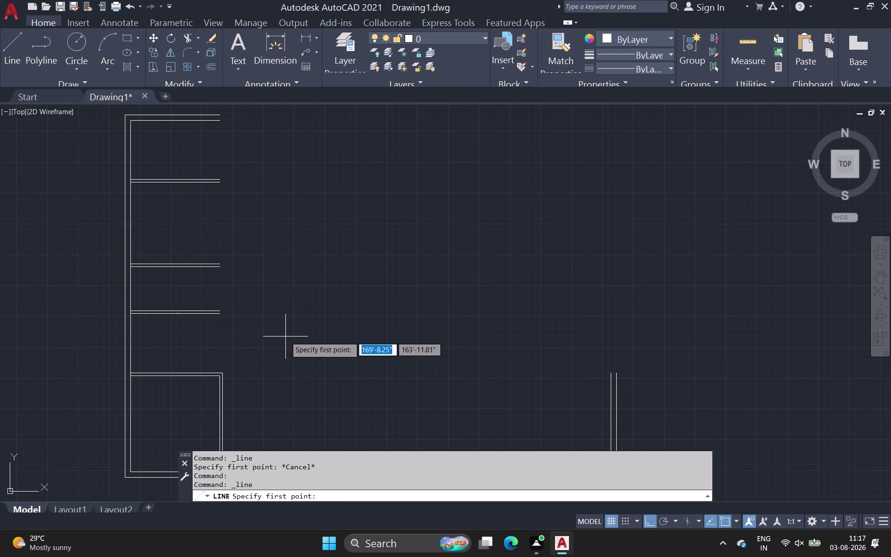
scroll(up, 3)
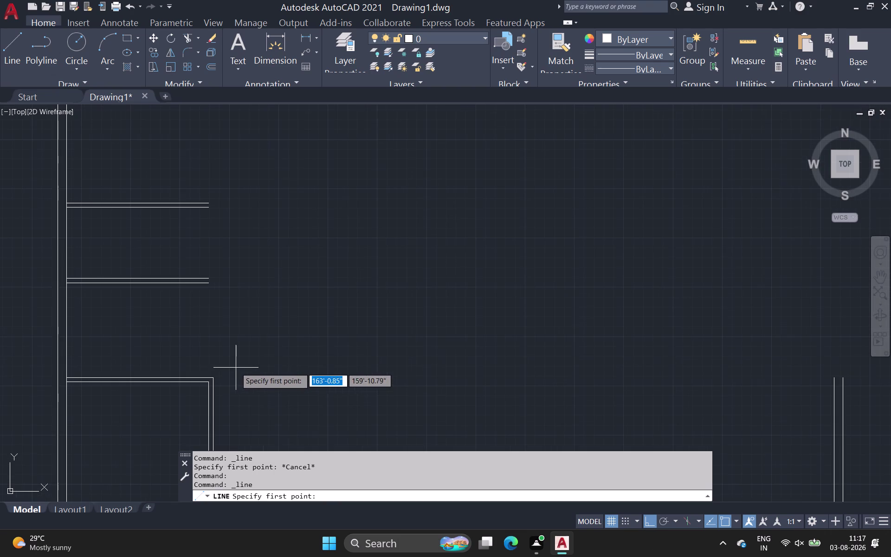
click(209, 379)
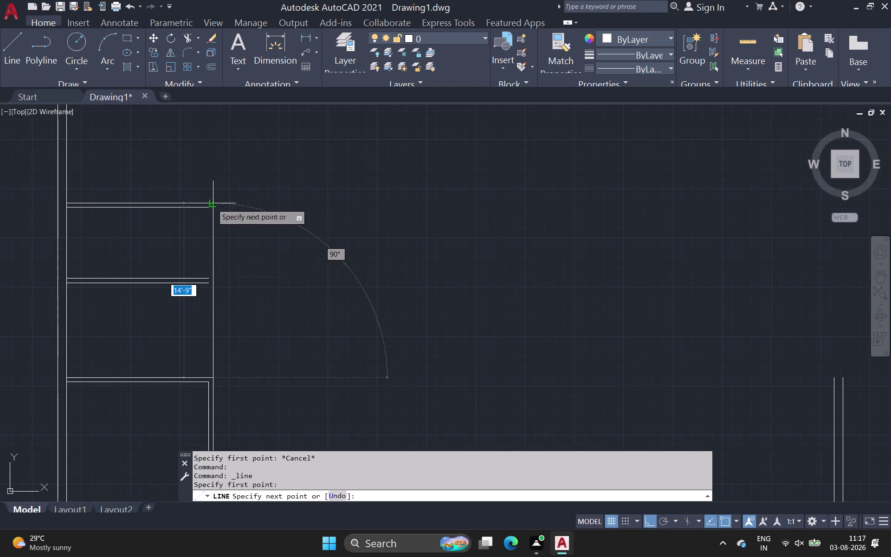
middle_drag(216, 161, 247, 397)
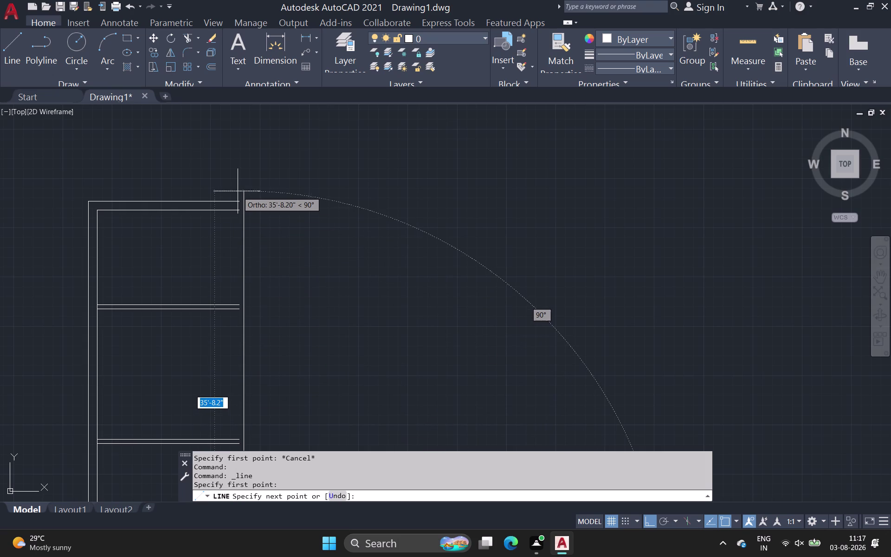
key(Escape)
scroll(down, 3)
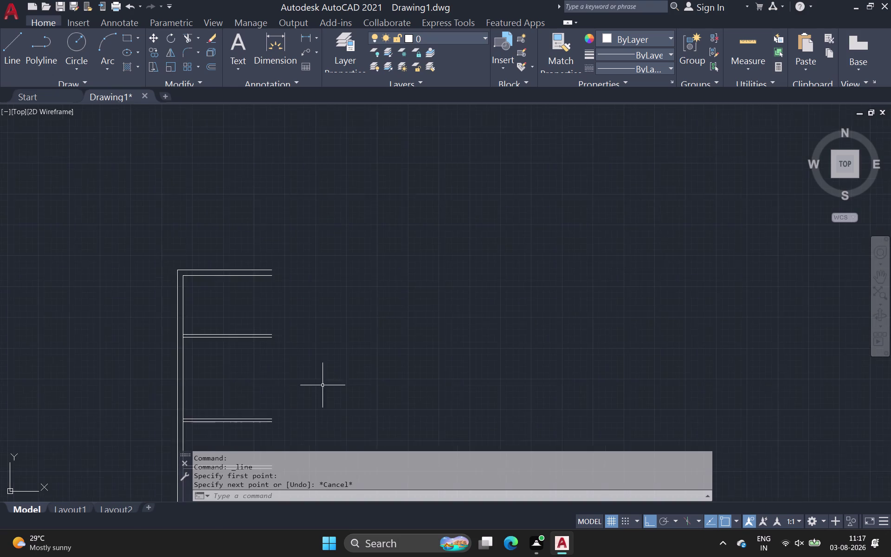
middle_drag(322, 385, 339, 149)
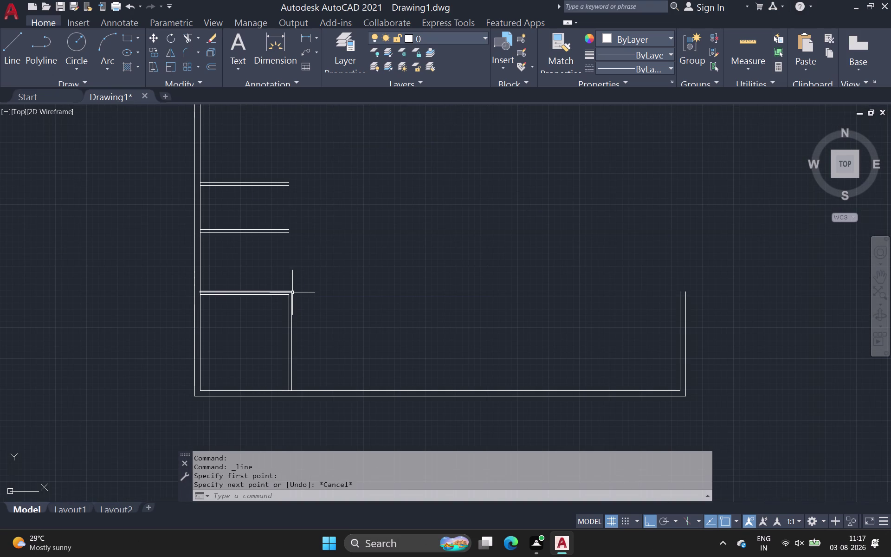
click(293, 293)
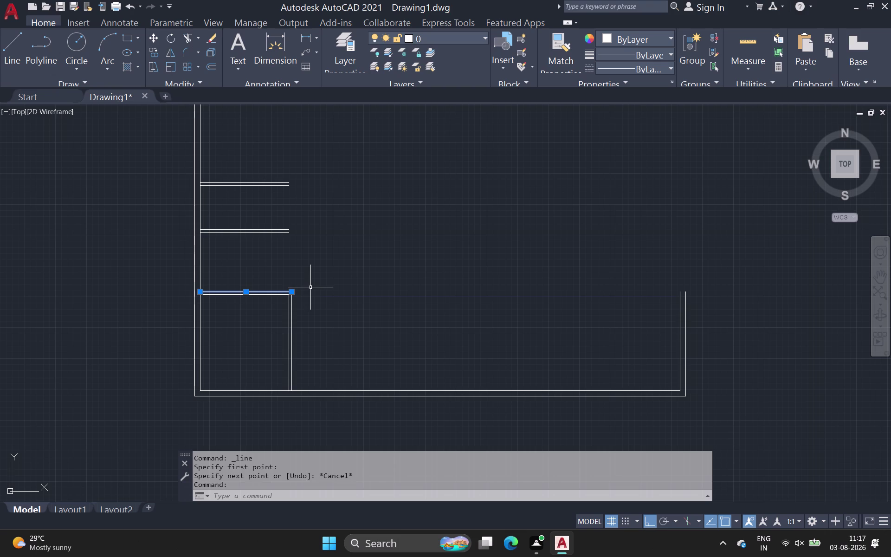
key(Escape)
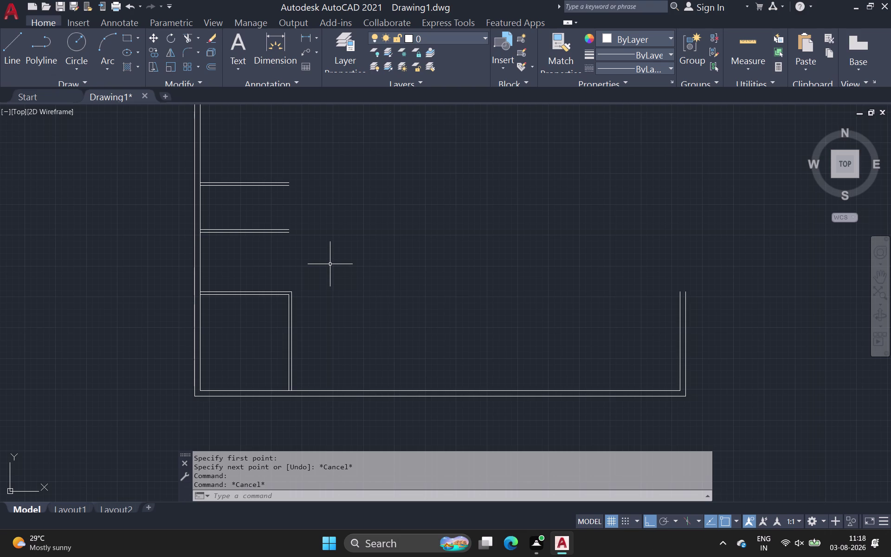
middle_drag(330, 264, 321, 302)
scroll(down, 3)
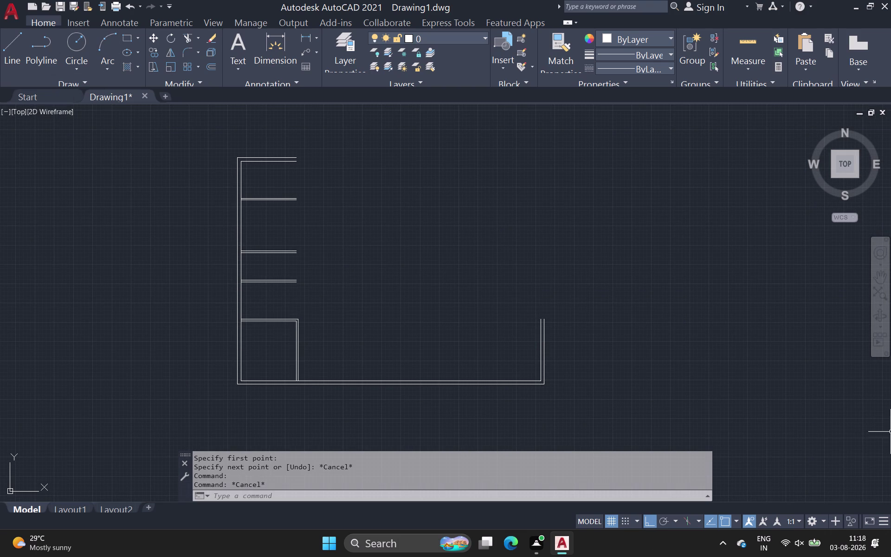
click(17, 60)
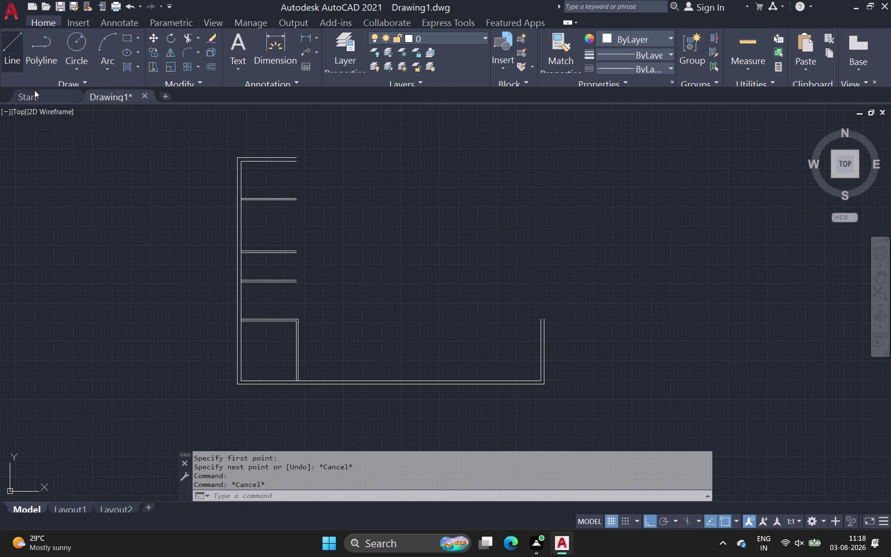
Draw a vertical line about 26 feet up from the corner room's top-right endpoint.
scroll(up, 3)
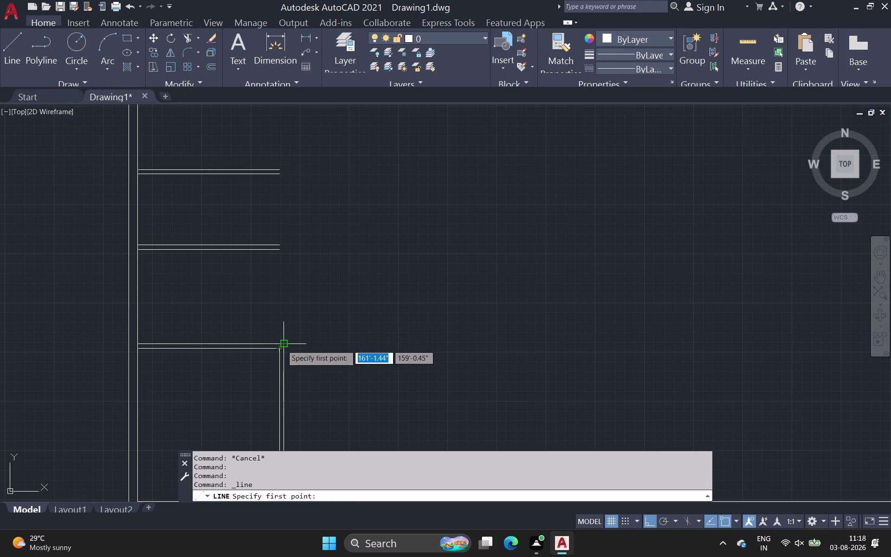
click(282, 346)
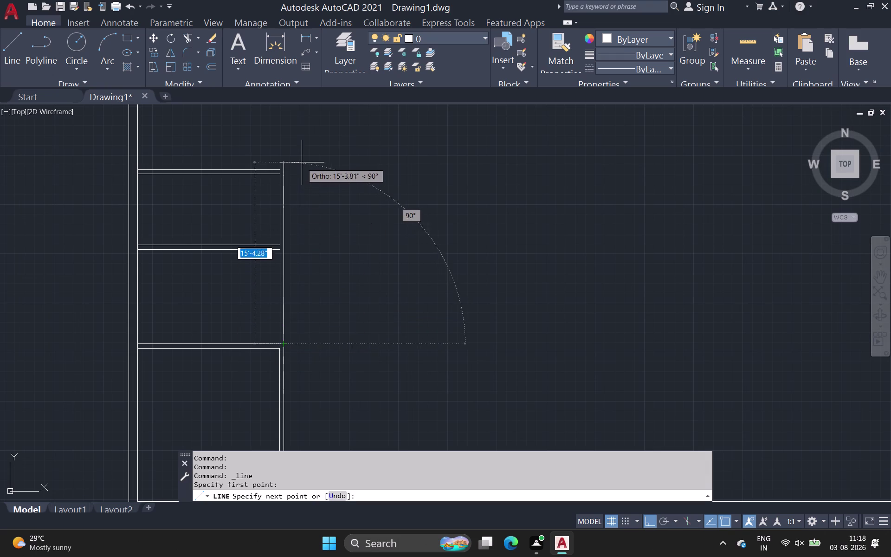
middle_drag(293, 148, 268, 238)
scroll(down, 3)
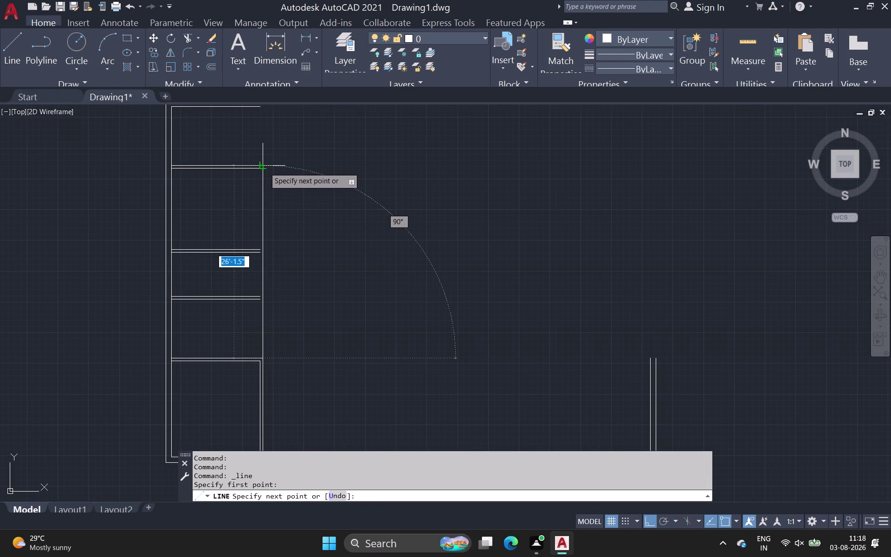
scroll(up, 3)
scroll(up, 3)
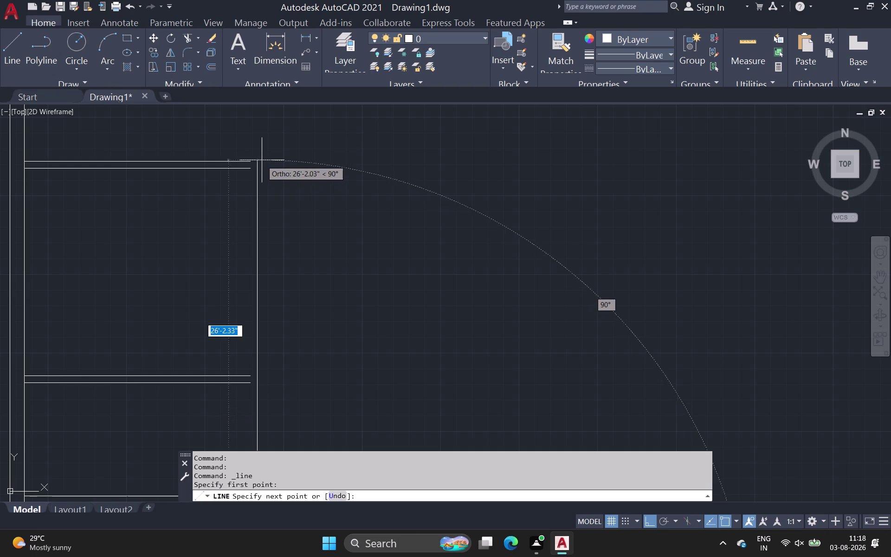
scroll(up, 3)
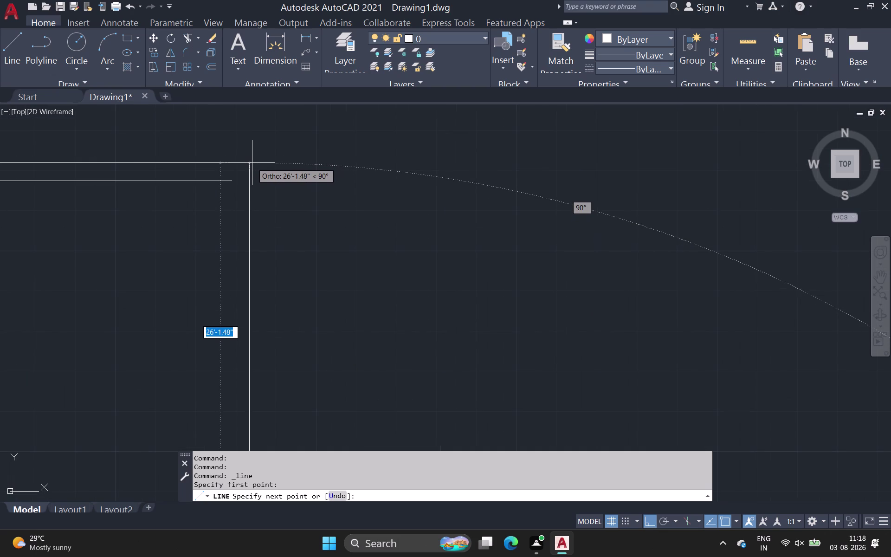
click(252, 163)
key(space)
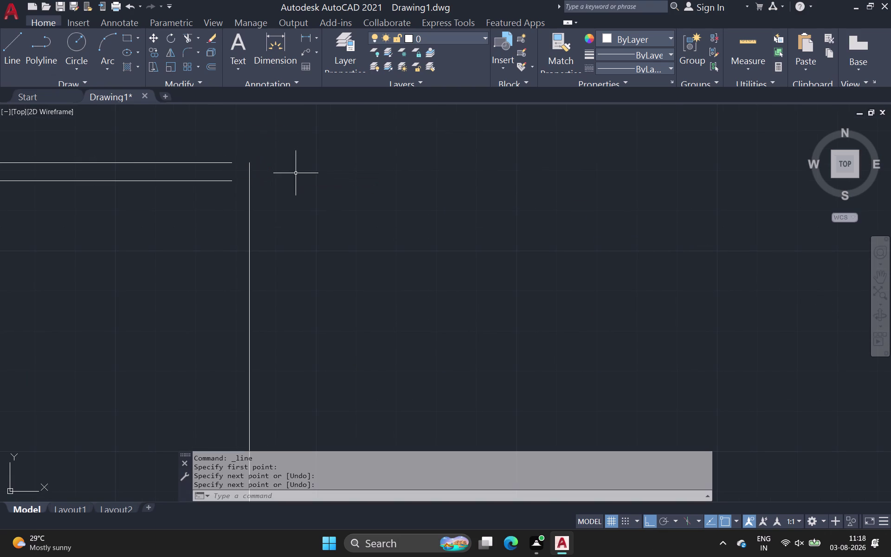
Close the Sign In window opened by a mistyped command.
text(o)
text(n)
key(space)
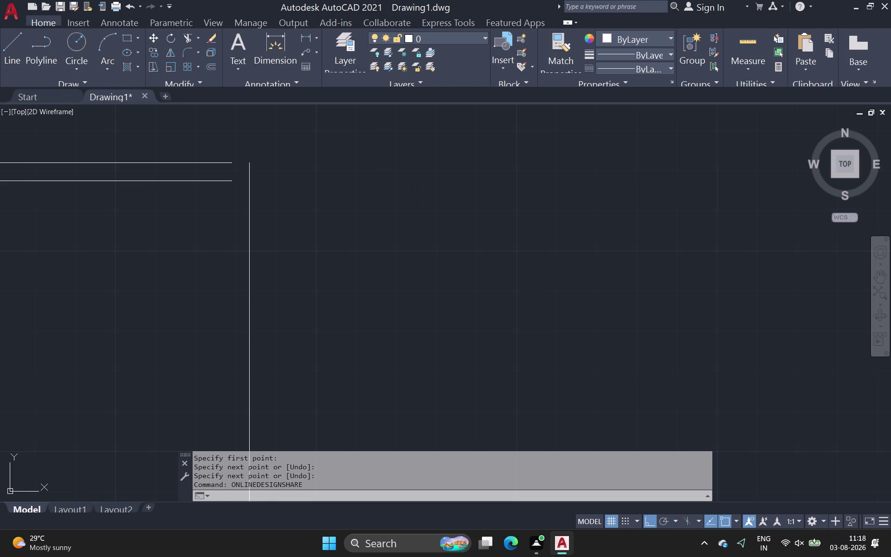
key(o)
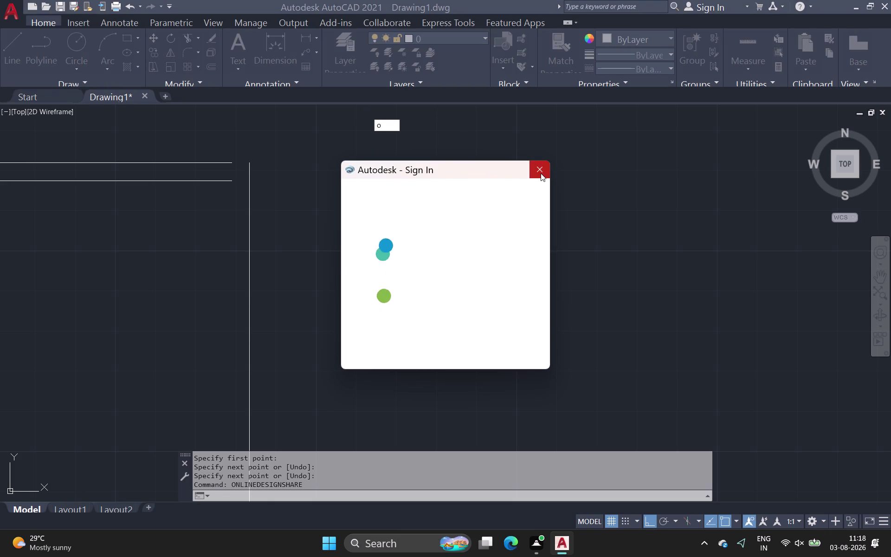
click(541, 173)
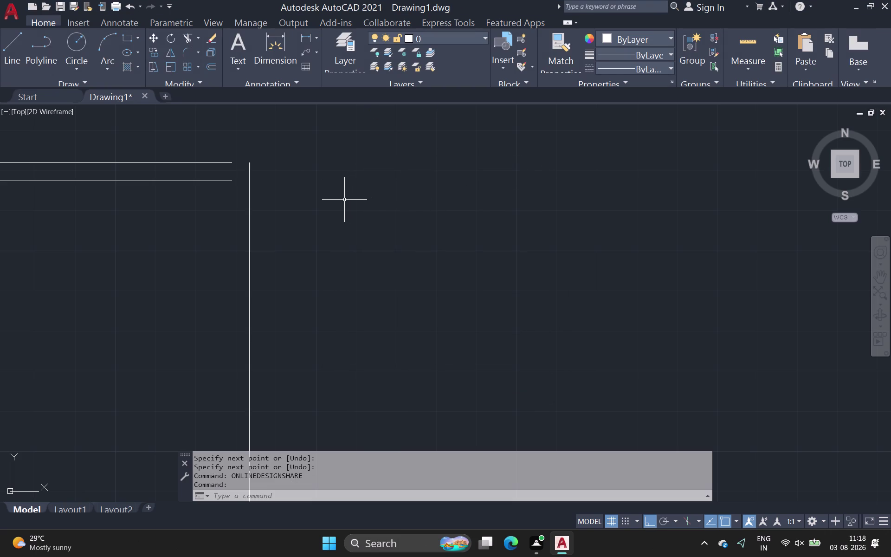
Offset the vertical wall line 4.5 toward its inner side.
key(o)
key(space)
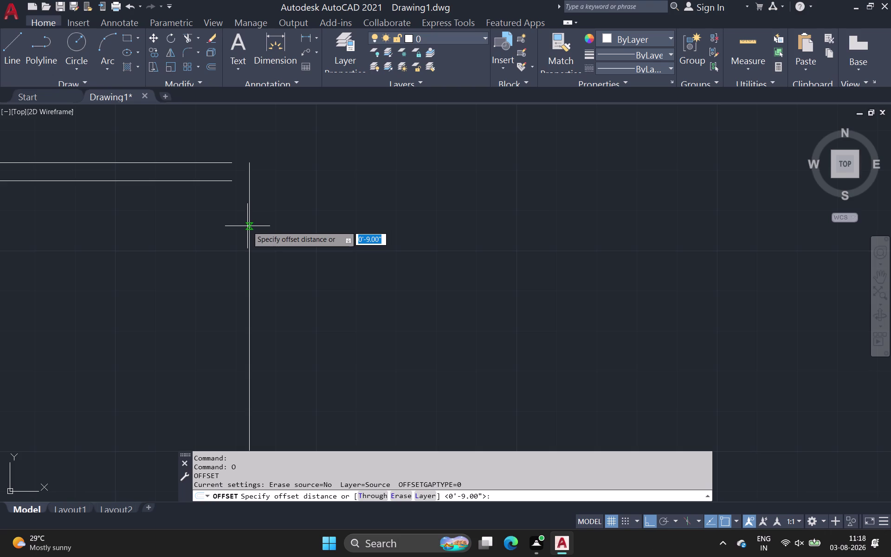
click(250, 225)
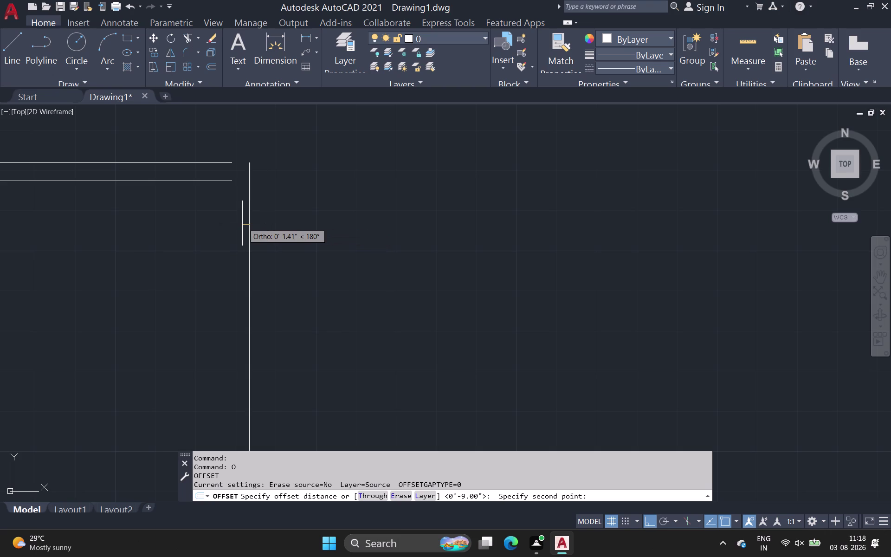
key(4)
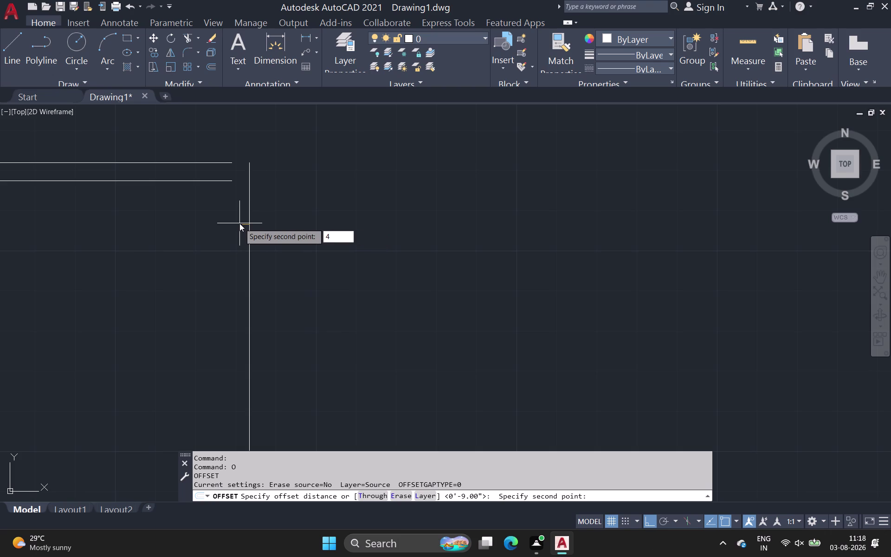
text(.5)
key(space)
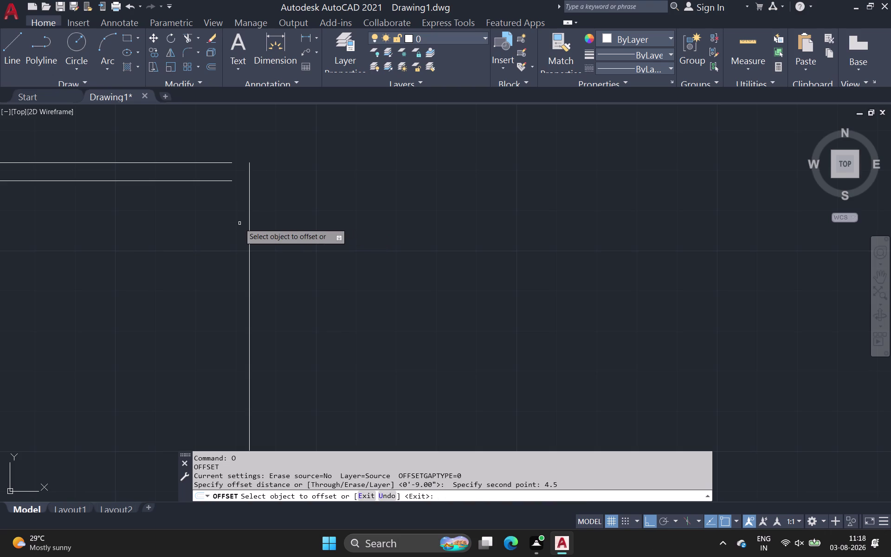
scroll(up, 3)
click(244, 222)
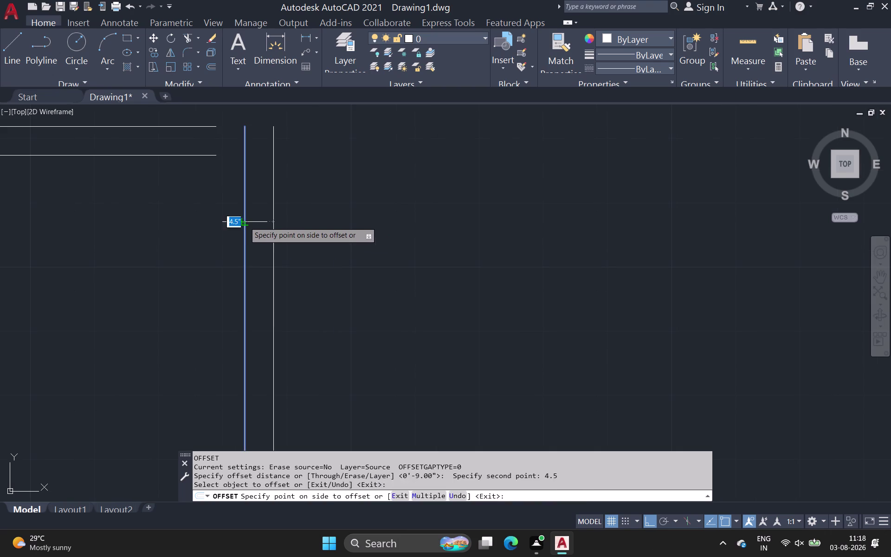
click(218, 224)
Pan around the plan, start FILLET and pick the inner horizontal wall line.
scroll(down, 3)
middle_drag(246, 232, 245, 246)
scroll(up, 3)
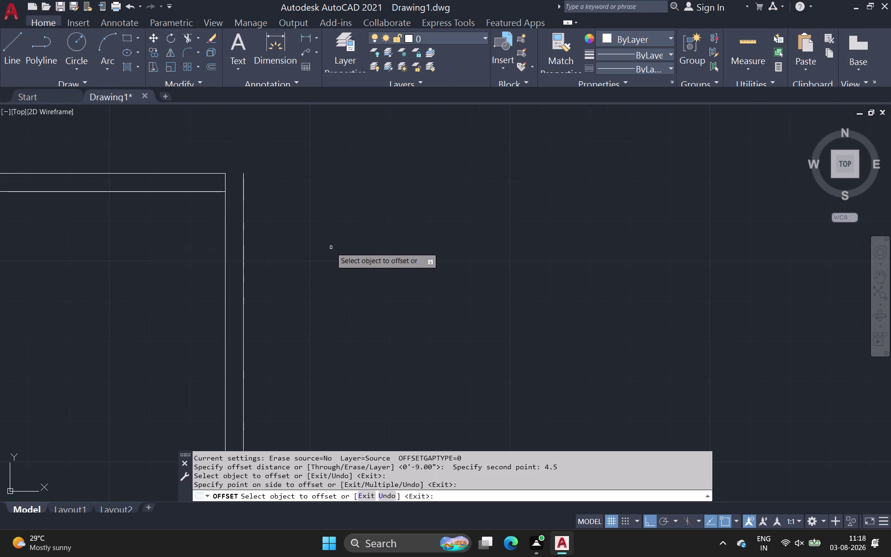
scroll(down, 3)
middle_drag(326, 255, 325, 227)
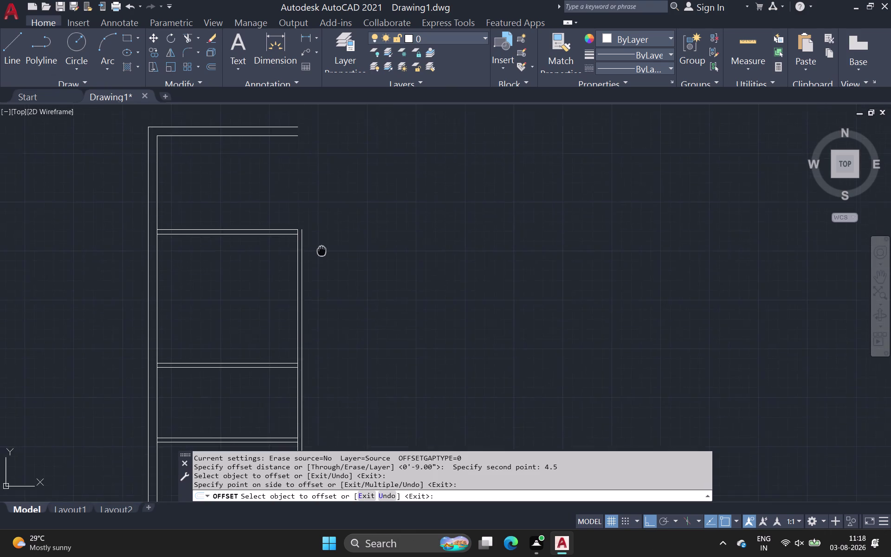
middle_drag(324, 227, 330, 207)
scroll(up, 3)
scroll(down, 3)
middle_drag(324, 264, 292, 294)
scroll(down, 3)
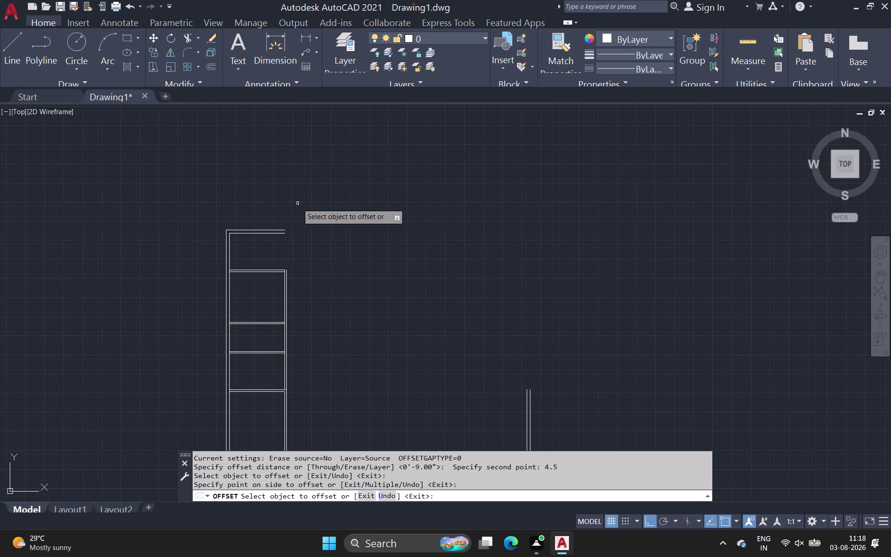
click(186, 50)
scroll(up, 3)
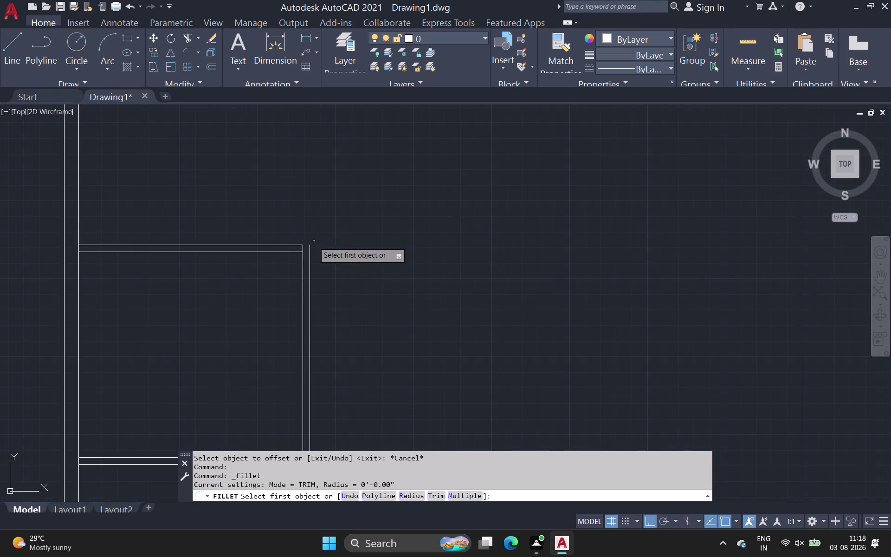
click(310, 247)
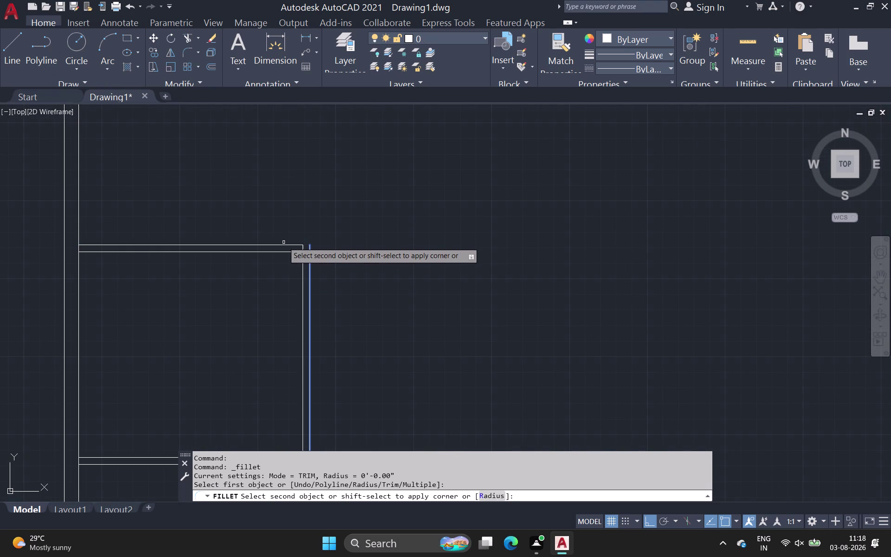
Pick the vertical wall line to square the corner, then zoom out to review the plan.
click(289, 246)
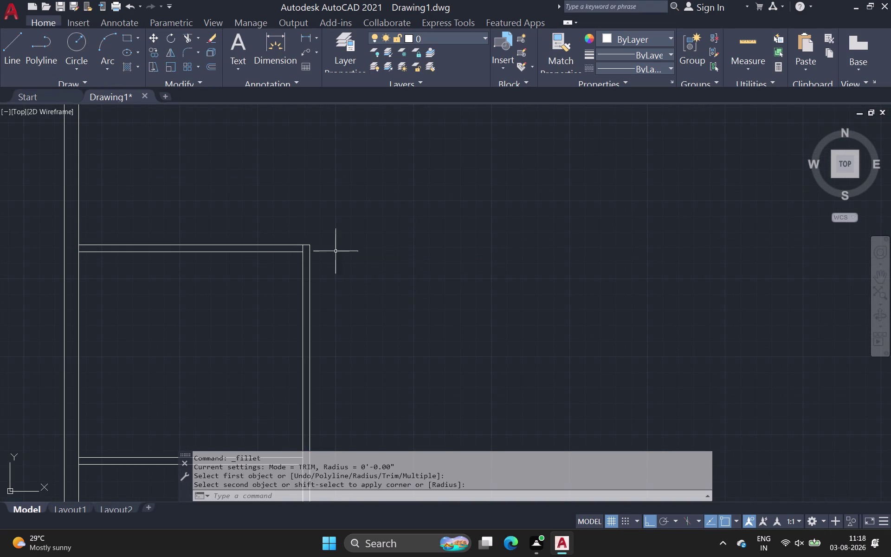
scroll(down, 3)
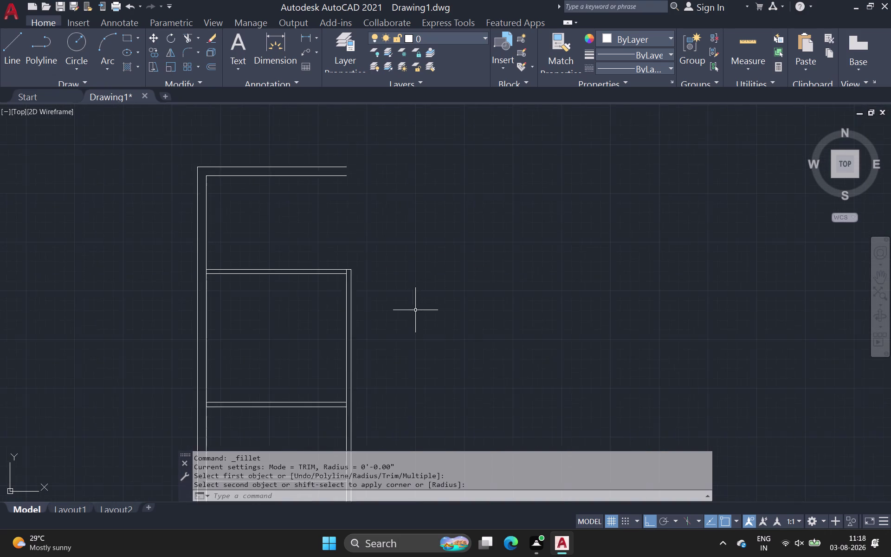
scroll(down, 3)
middle_drag(413, 309, 392, 236)
scroll(down, 3)
middle_drag(389, 245, 327, 188)
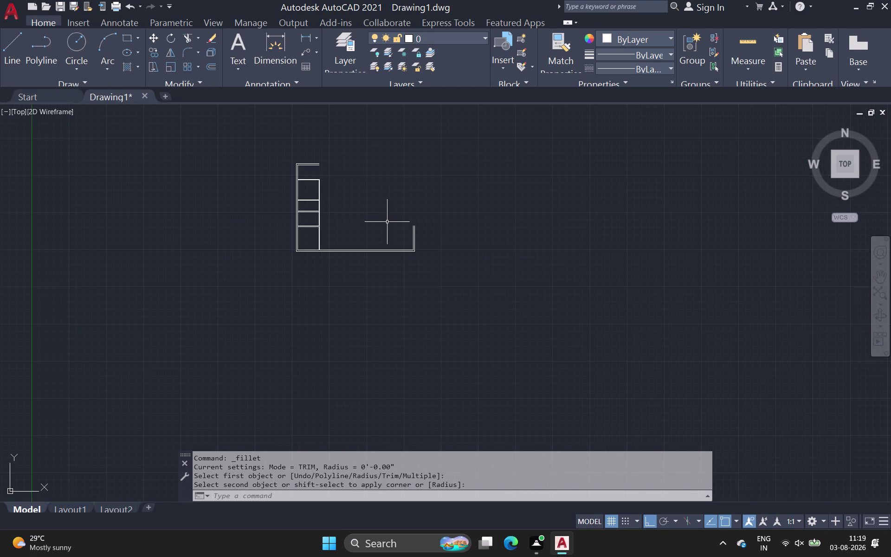
scroll(up, 3)
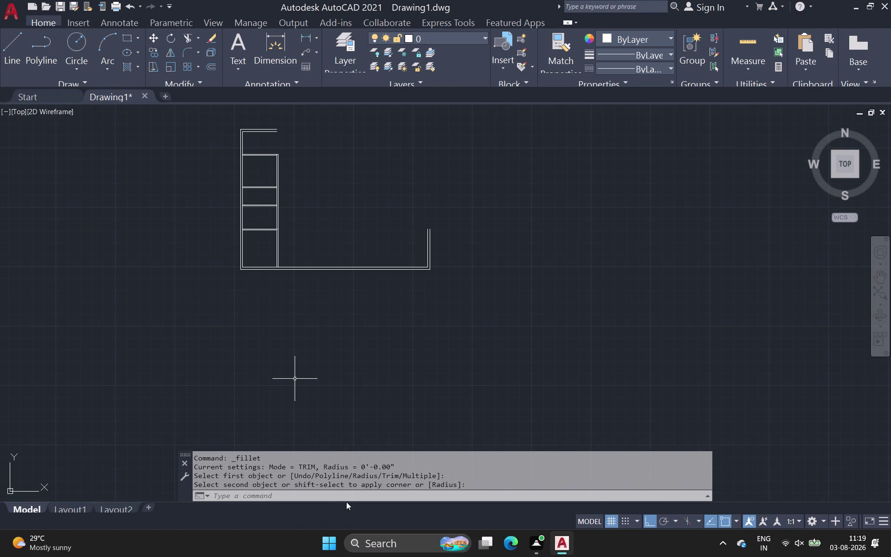
scroll(down, 3)
middle_drag(384, 218, 321, 370)
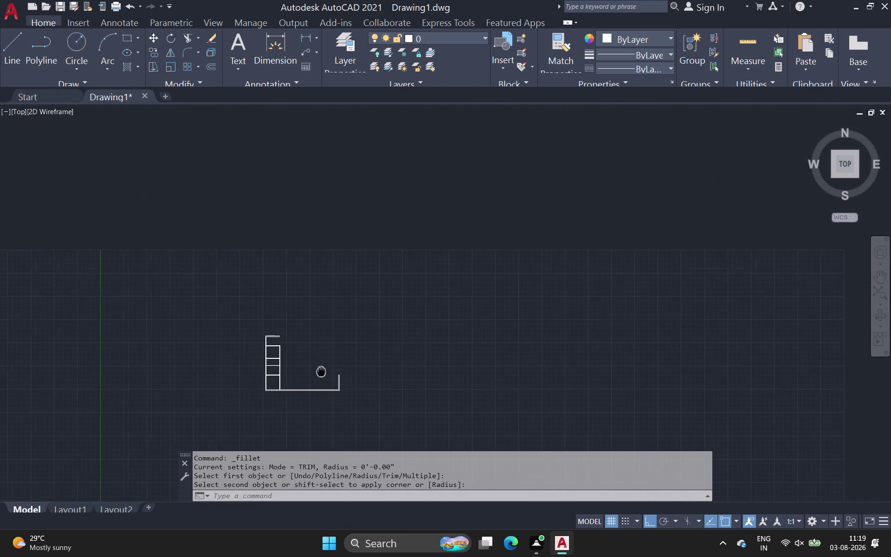
middle_drag(321, 371, 321, 370)
scroll(up, 3)
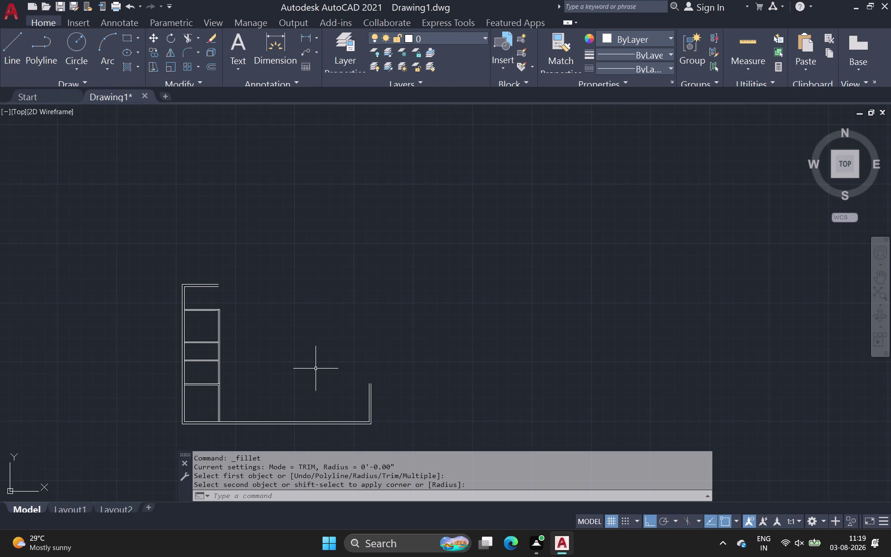
middle_drag(322, 356, 322, 365)
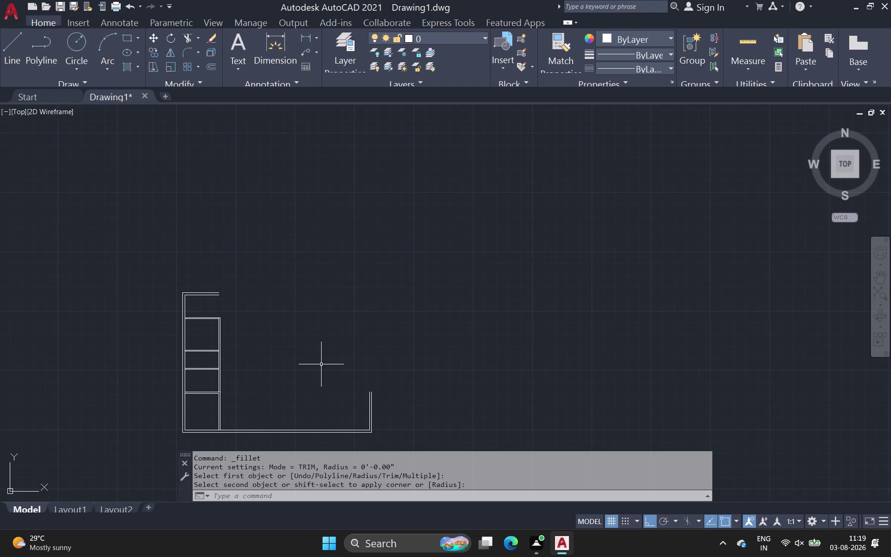
click(15, 58)
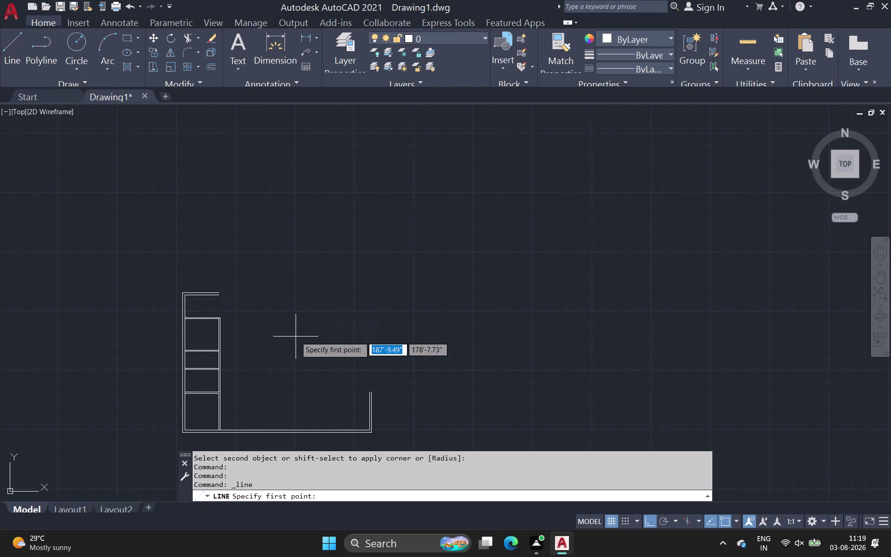
Draw the first horizontal wall line from the left partition corner to the right outer wall.
scroll(down, 3)
middle_drag(293, 332, 292, 343)
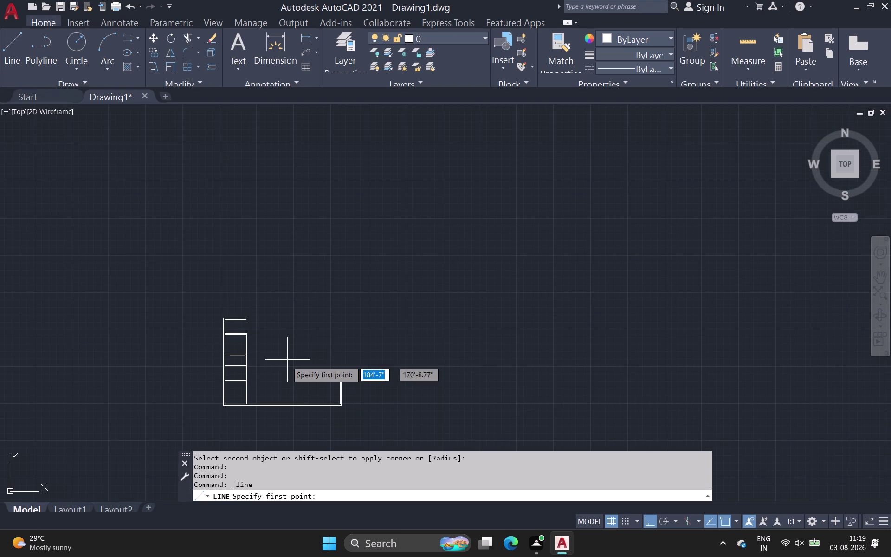
scroll(up, 3)
middle_drag(280, 372, 286, 290)
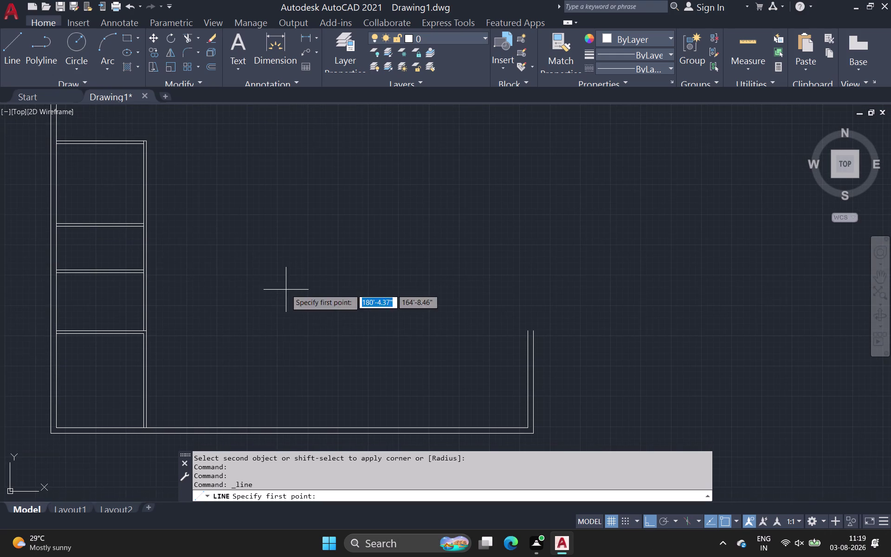
middle_drag(245, 356, 278, 245)
scroll(up, 3)
middle_drag(226, 299, 250, 235)
scroll(down, 3)
scroll(down, 3)
middle_drag(213, 255, 152, 310)
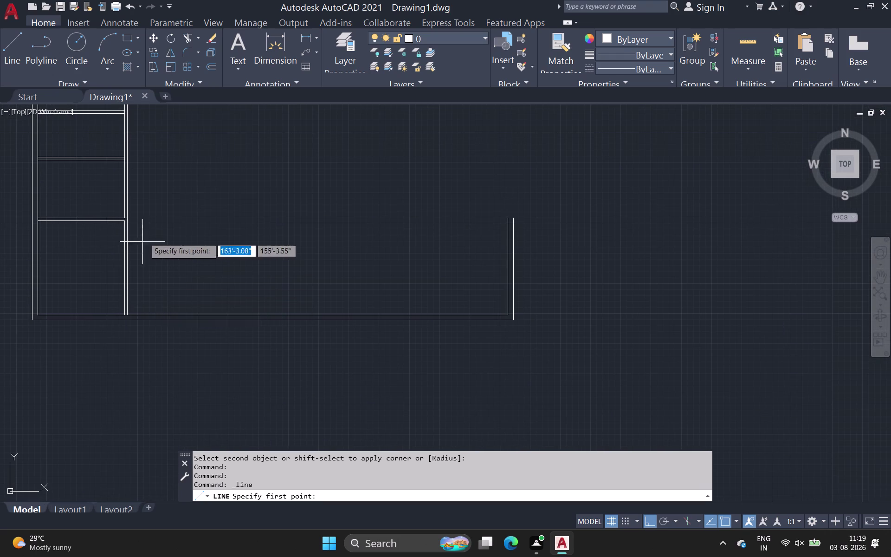
click(20, 47)
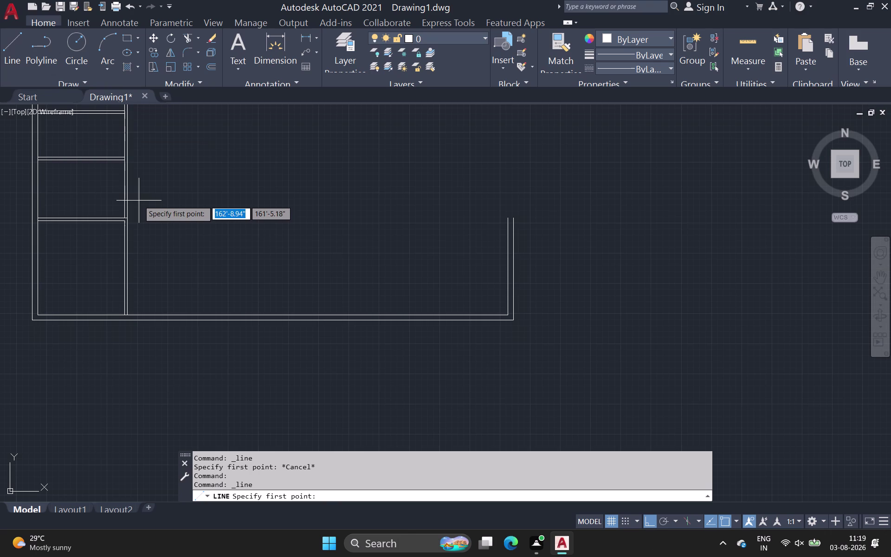
scroll(up, 3)
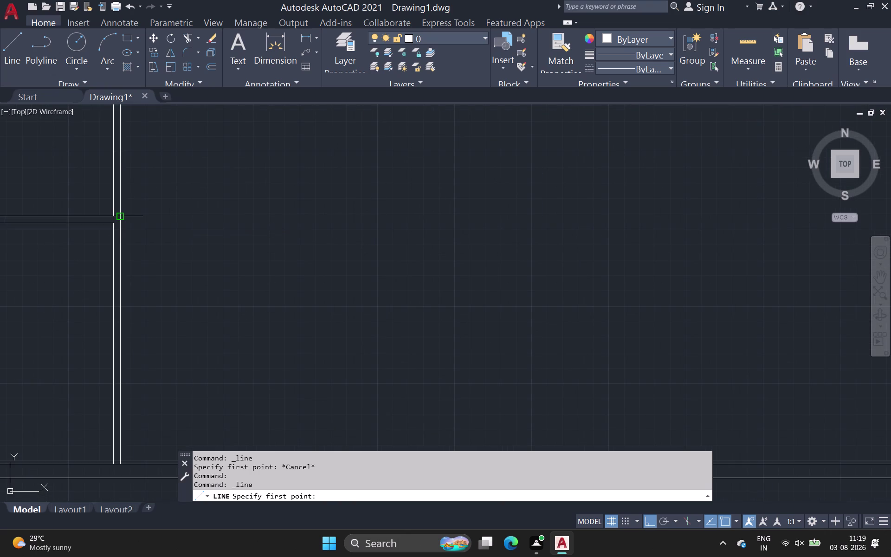
scroll(up, 3)
click(123, 213)
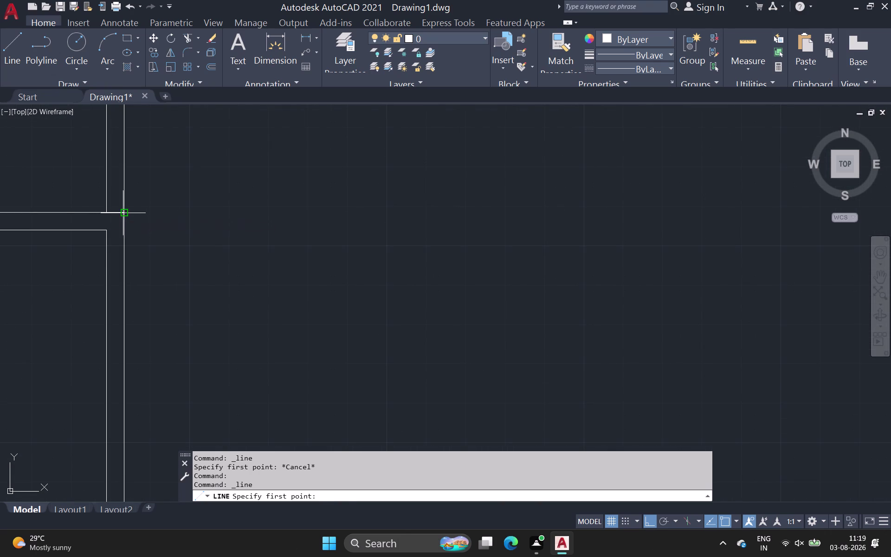
middle_drag(330, 245, 485, 230)
scroll(down, 3)
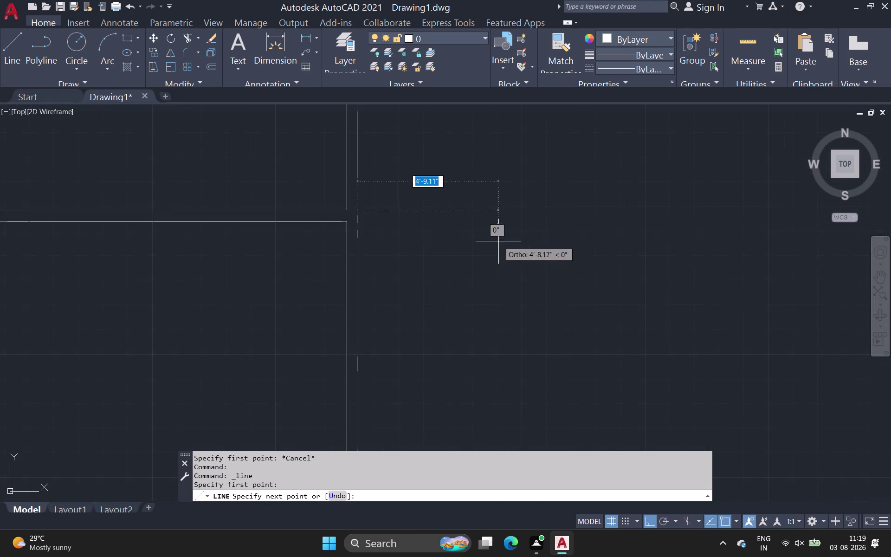
scroll(down, 3)
middle_drag(517, 245, 160, 239)
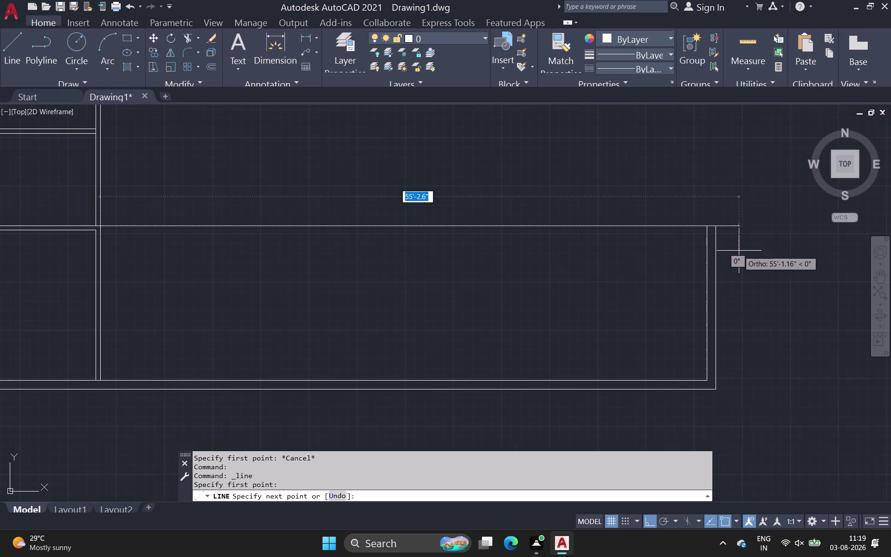
scroll(up, 3)
click(714, 223)
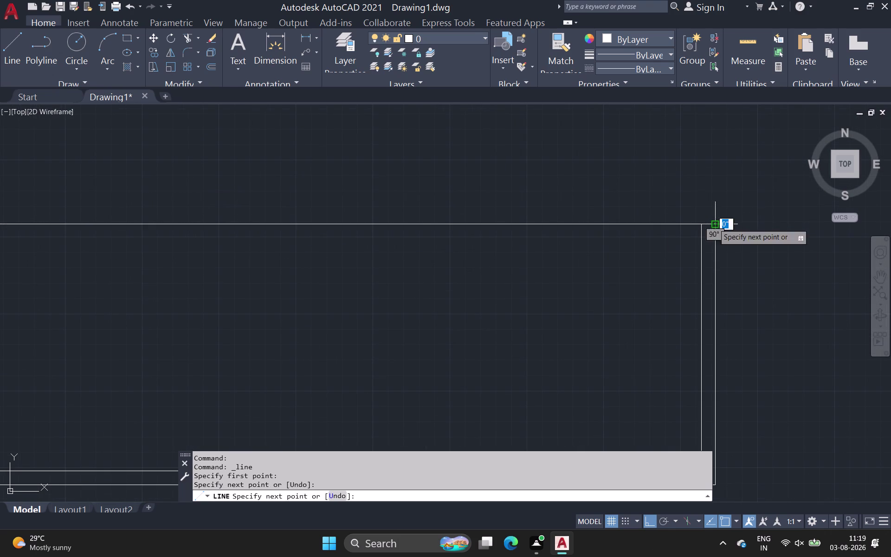
scroll(down, 3)
middle_click(428, 243)
key(space)
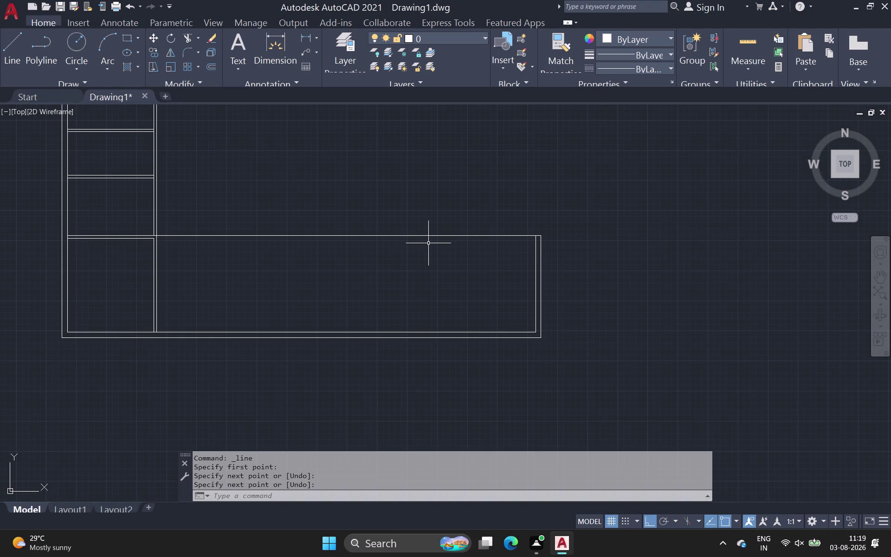
Draw the second parallel wall line from the partition to the right outer wall.
scroll(up, 3)
key(space)
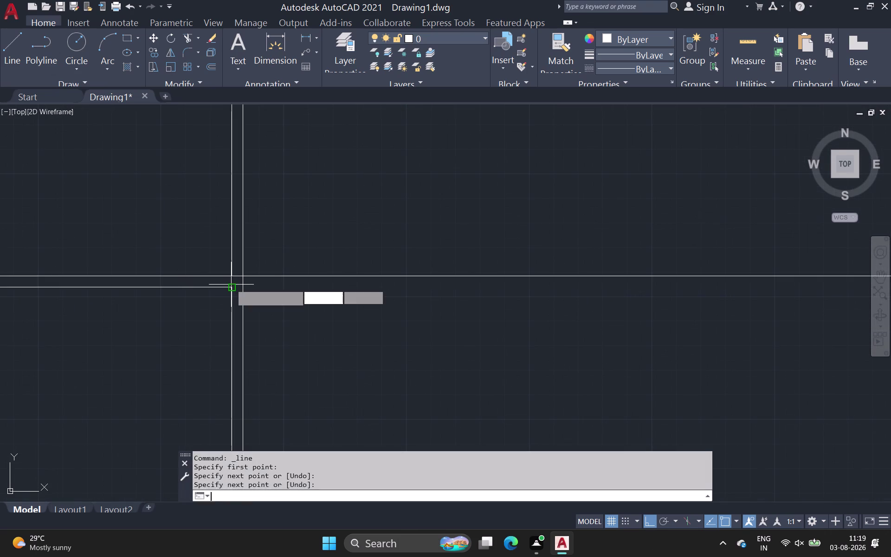
click(245, 286)
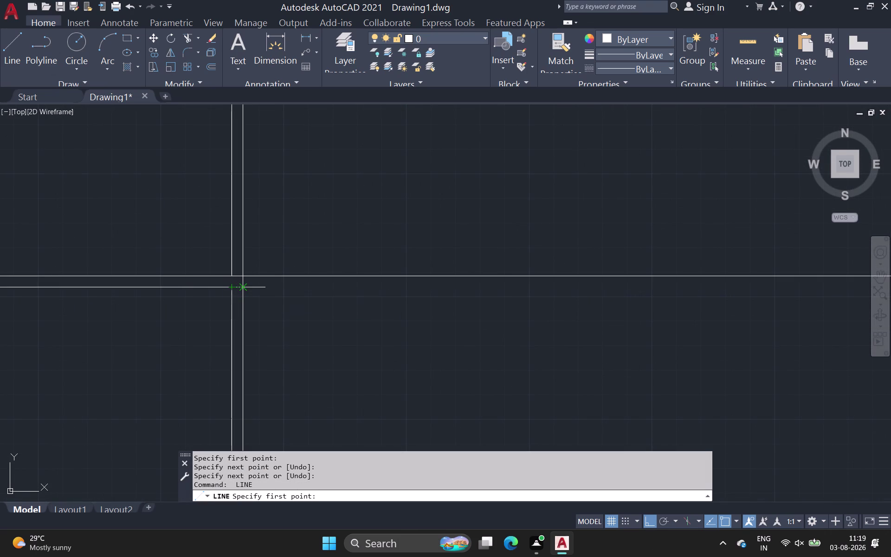
scroll(down, 3)
middle_drag(343, 297, 264, 302)
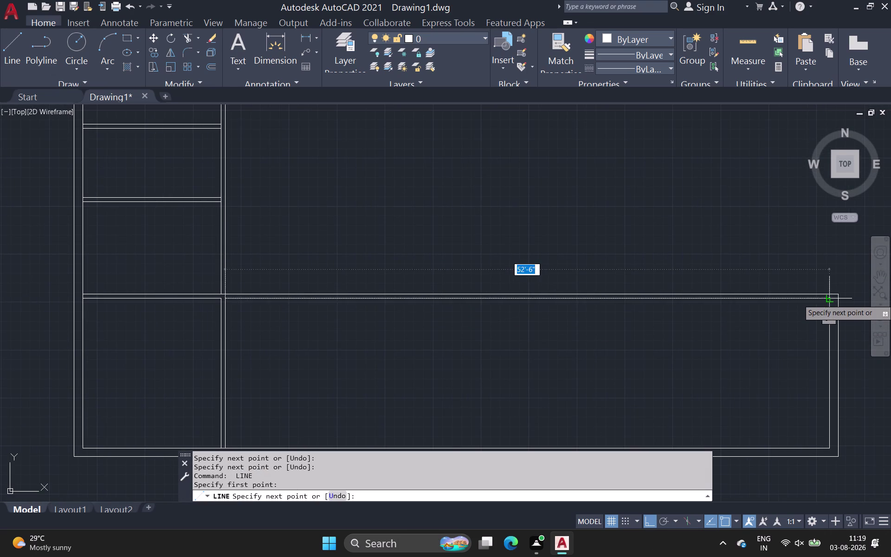
scroll(up, 3)
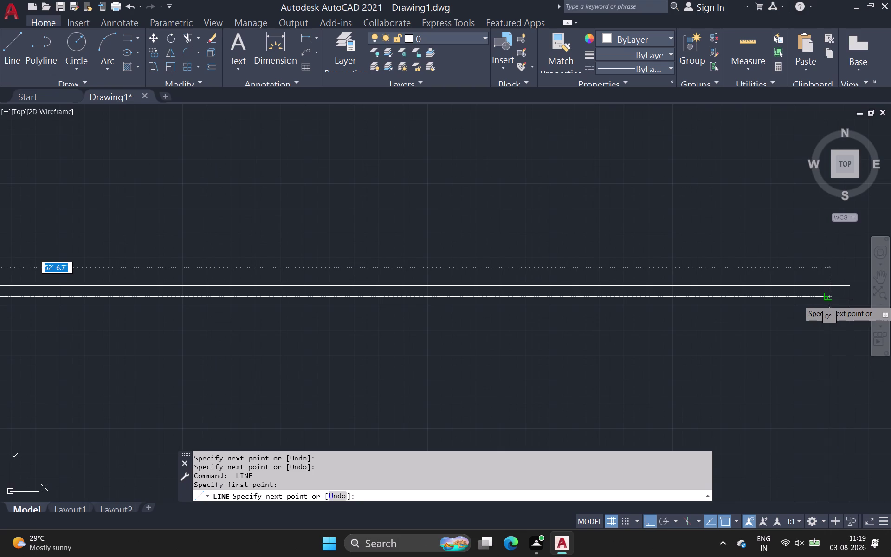
click(830, 300)
key(space)
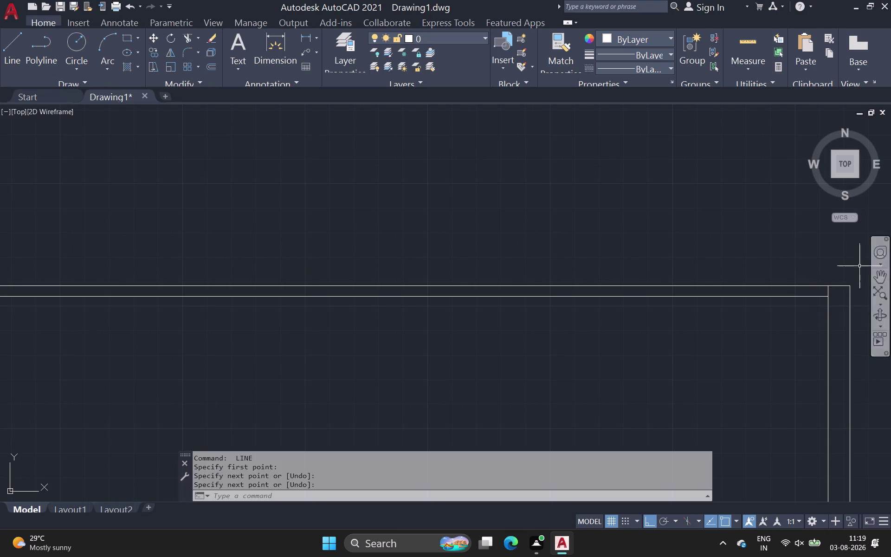
Stretch the second wall line's end so it meets the outer wall.
click(844, 285)
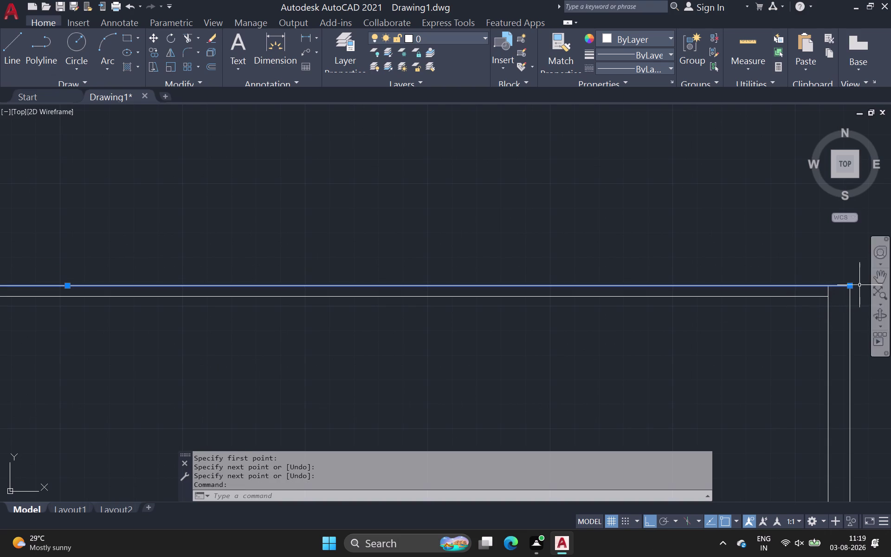
drag(852, 287, 830, 286)
click(829, 286)
key(space)
scroll(down, 3)
middle_drag(769, 244, 699, 277)
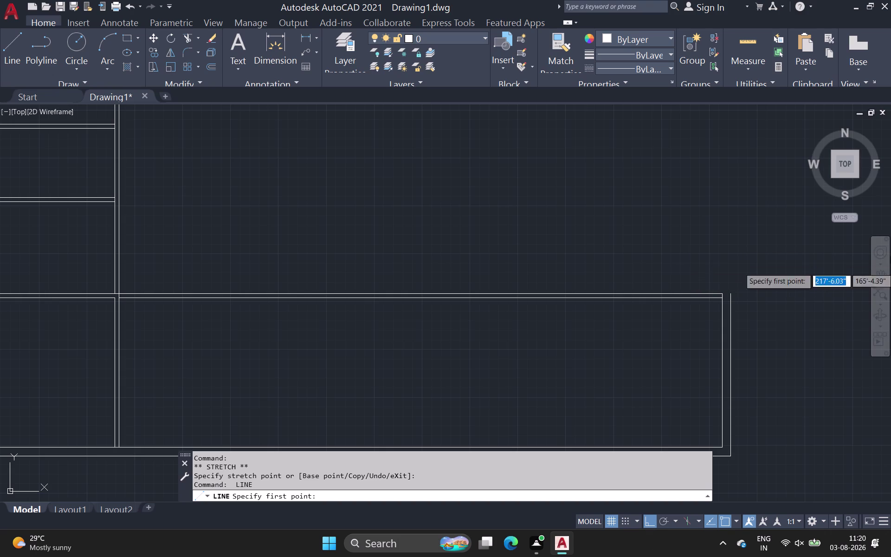
Start a wall line at the lower wing's end corner and run it 10' up.
click(10, 59)
scroll(down, 3)
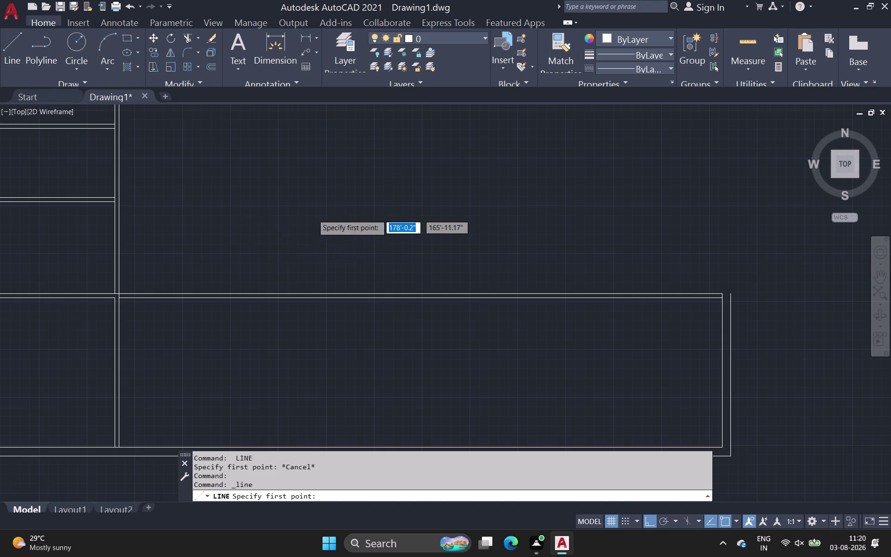
middle_drag(313, 214, 254, 282)
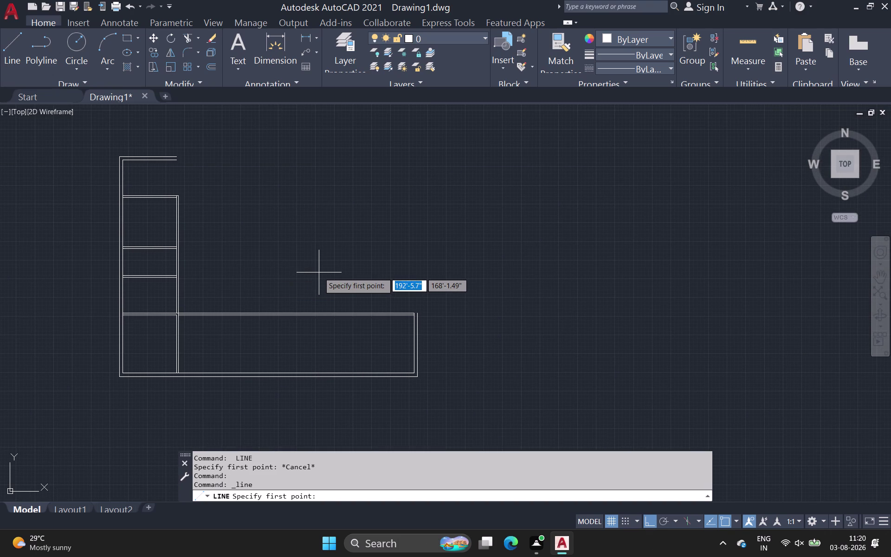
scroll(up, 3)
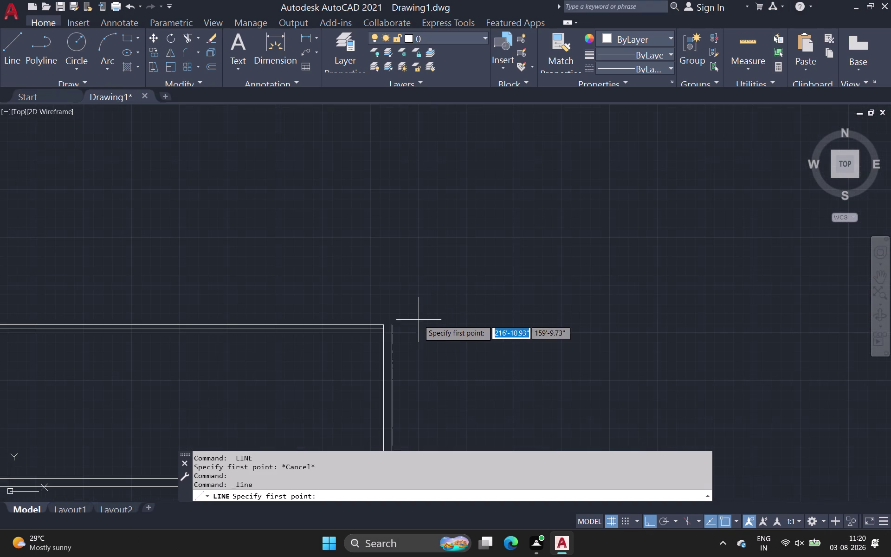
click(390, 327)
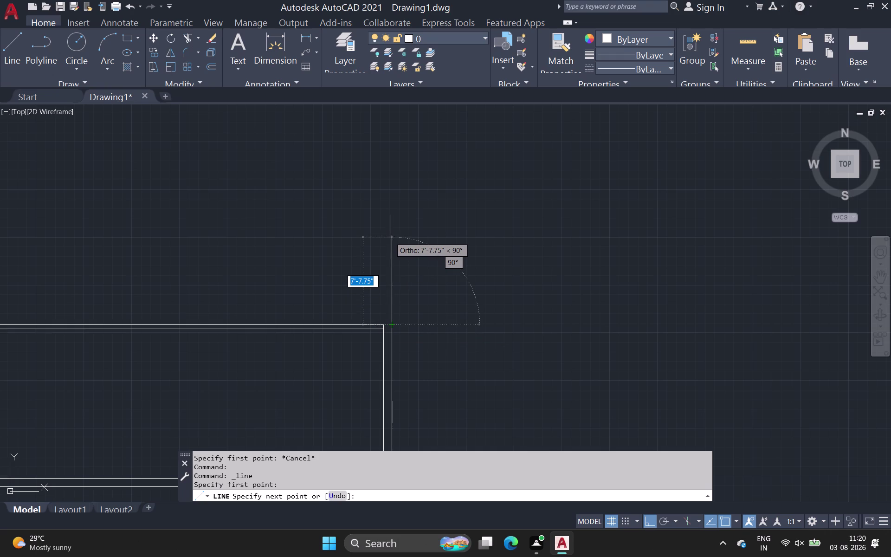
key(1)
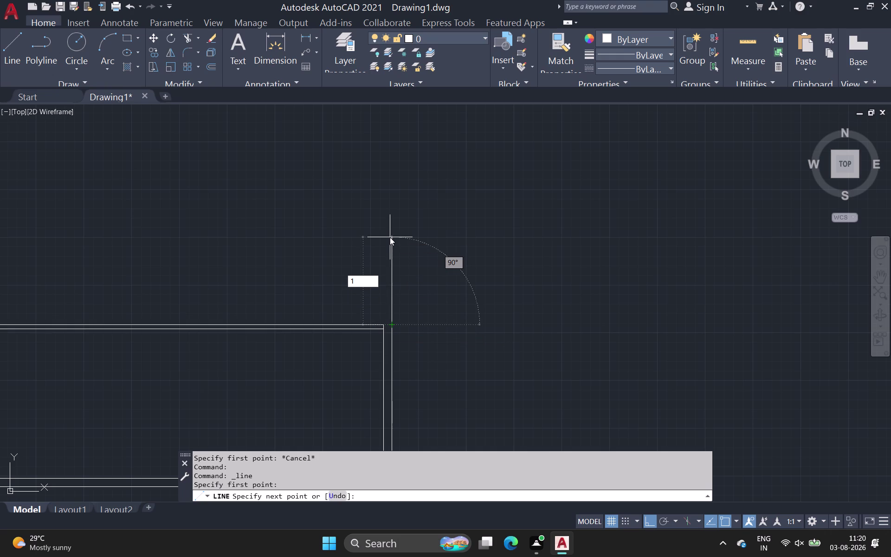
text(0')
key(space)
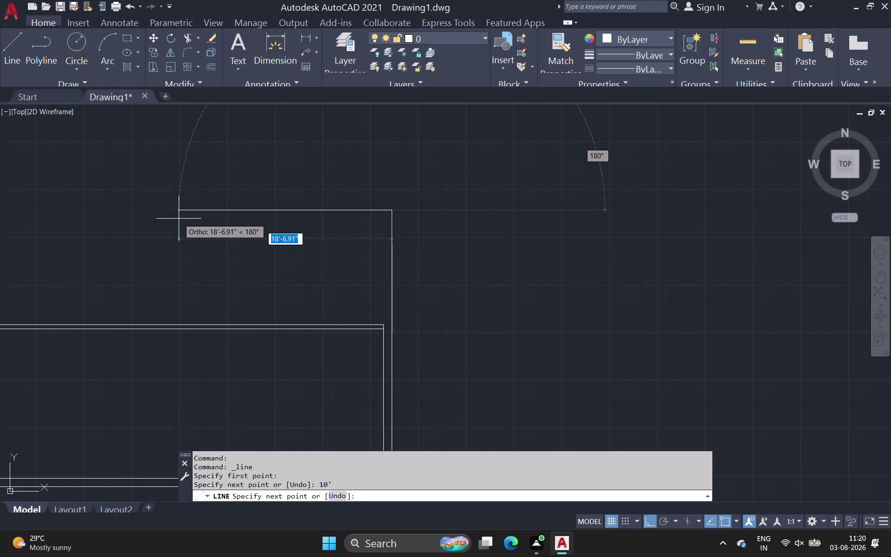
Continue the outline 14' left, then down to the lower wall.
text(1)
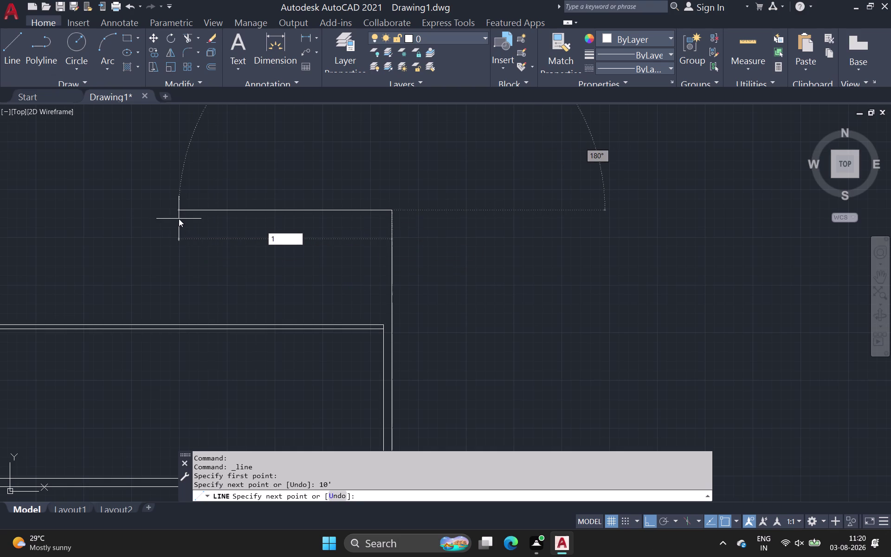
text(3)
key(BackSpace)
key(4)
key(apostrophe)
key(Return)
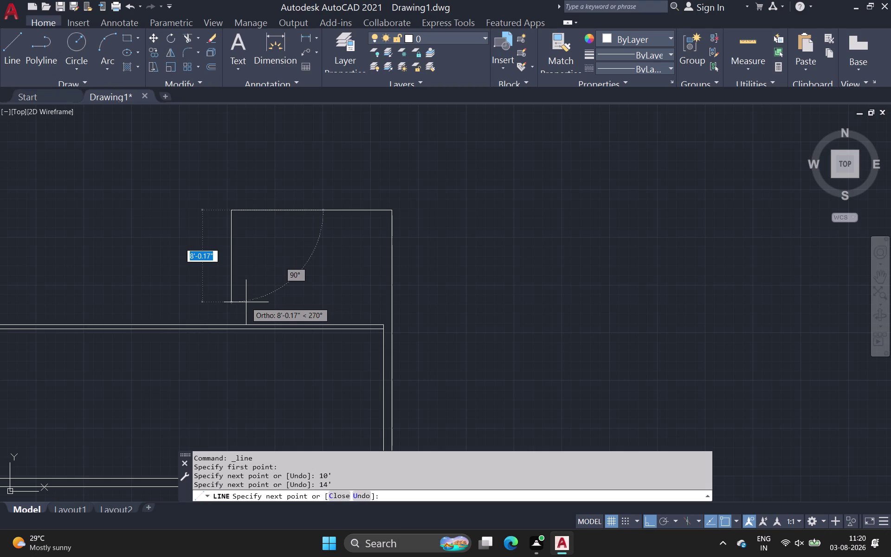
scroll(up, 3)
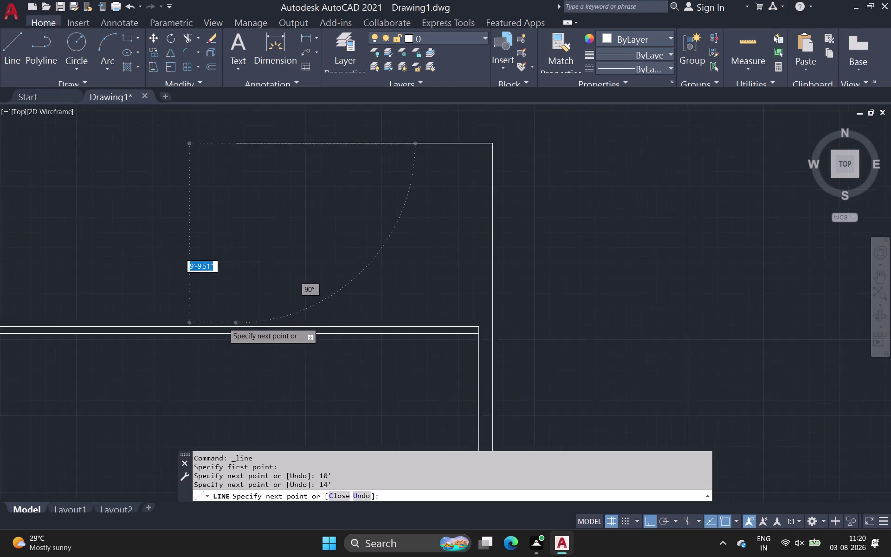
scroll(up, 3)
click(256, 332)
key(space)
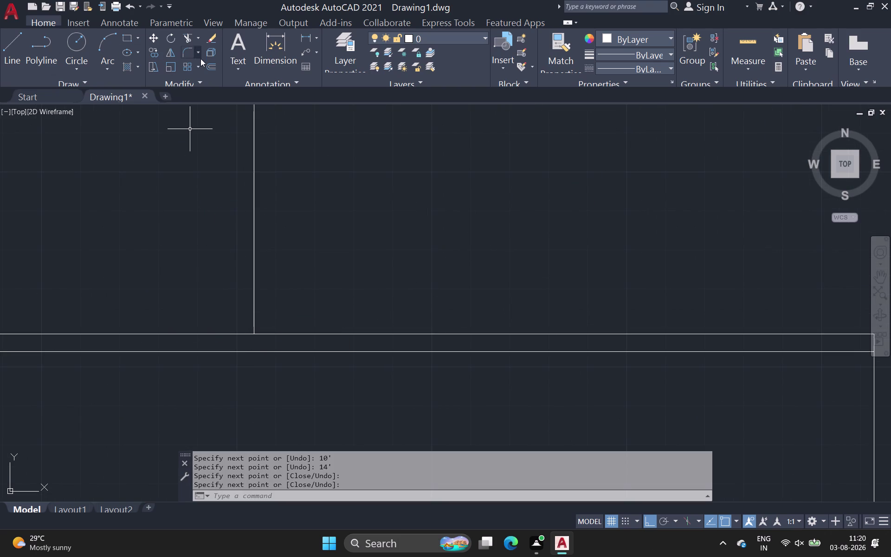
click(215, 69)
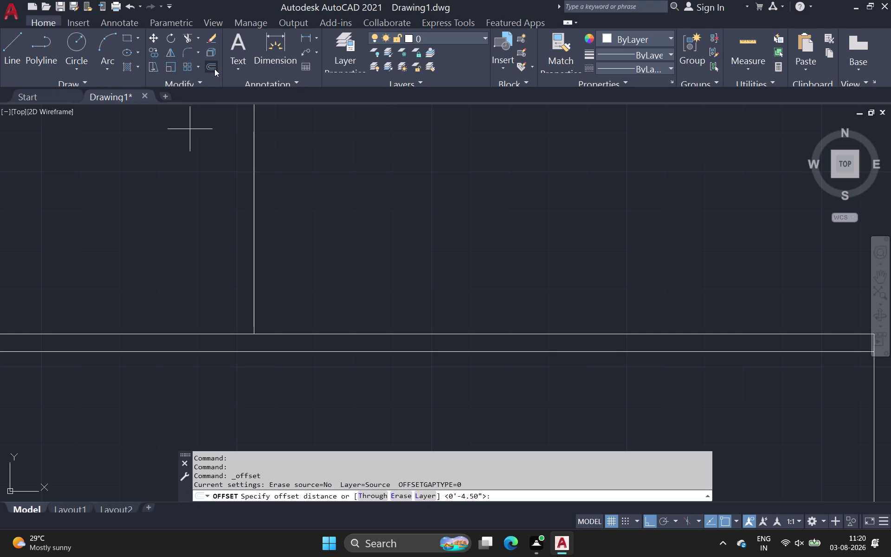
Offset the room's left and top wall lines 4.5 inches into the room.
scroll(up, 3)
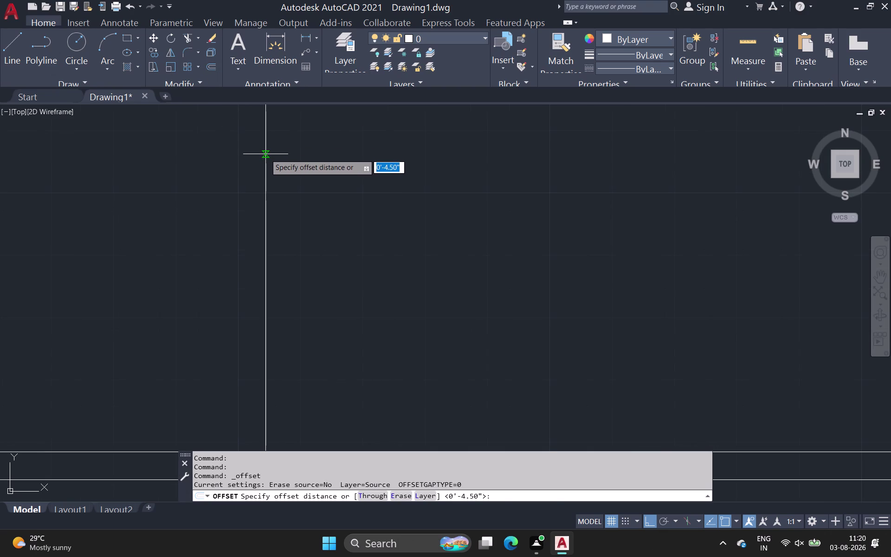
click(266, 154)
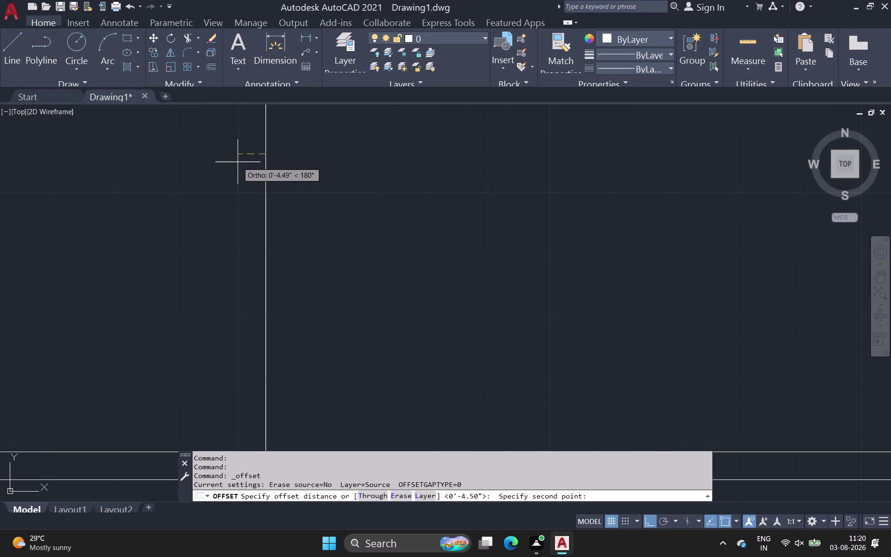
key(4)
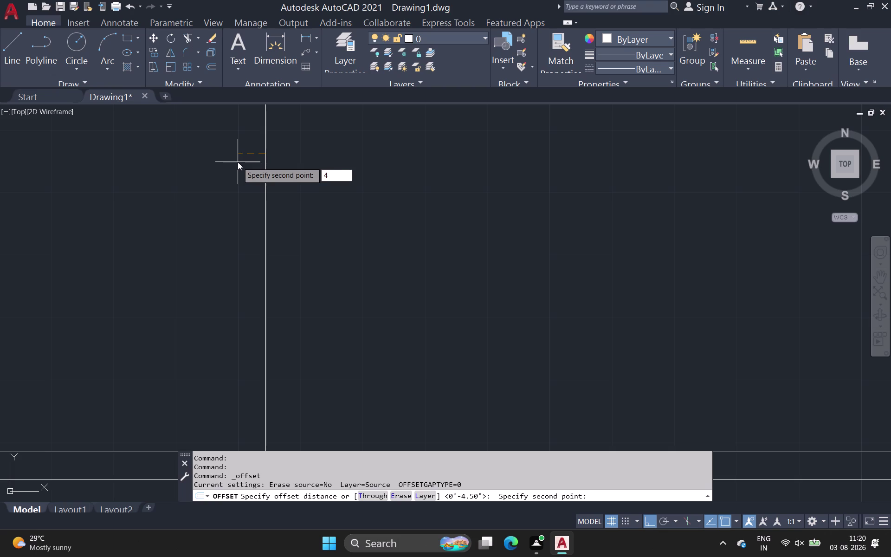
text(.5)
key(space)
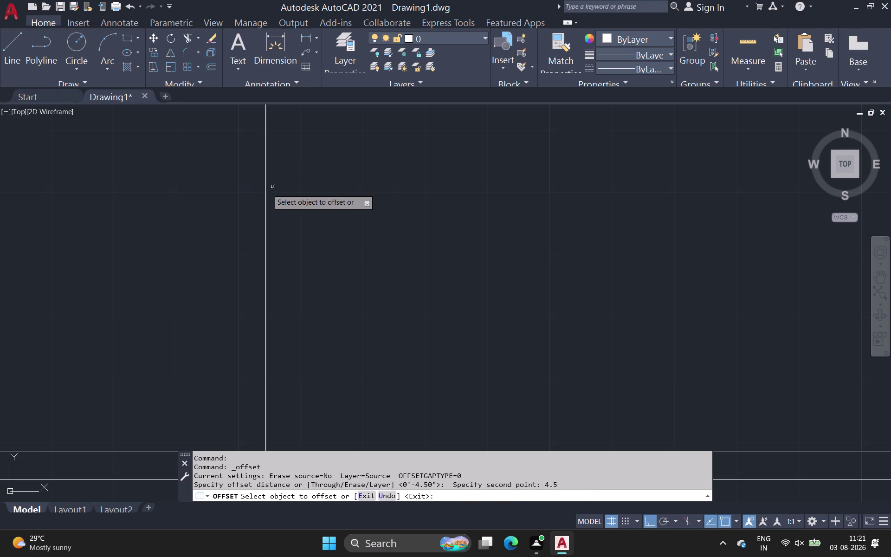
click(266, 171)
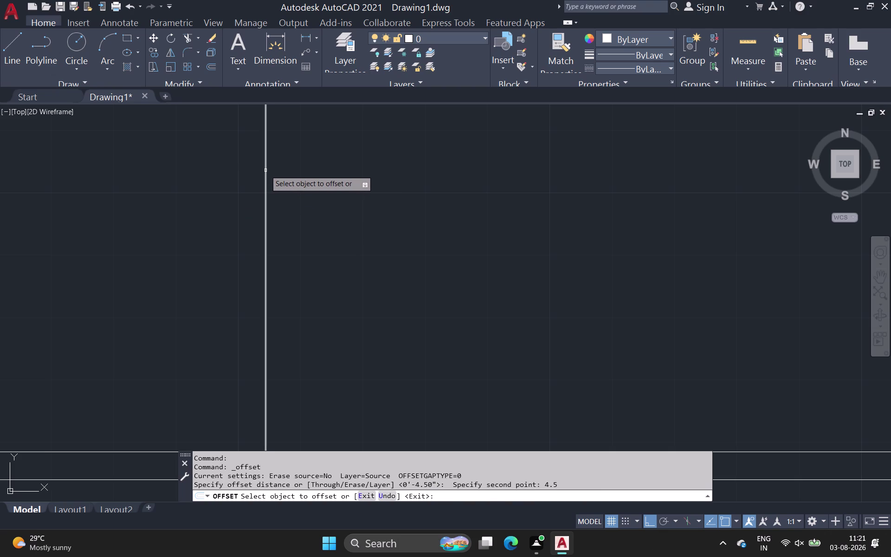
click(255, 174)
scroll(up, 3)
scroll(down, 3)
middle_drag(254, 202, 228, 327)
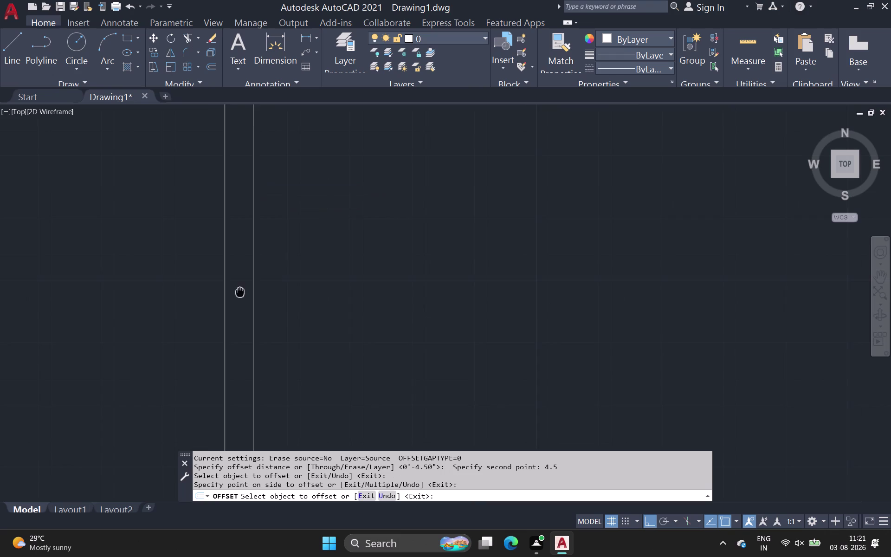
middle_drag(227, 327, 218, 350)
scroll(down, 3)
middle_drag(315, 192, 163, 478)
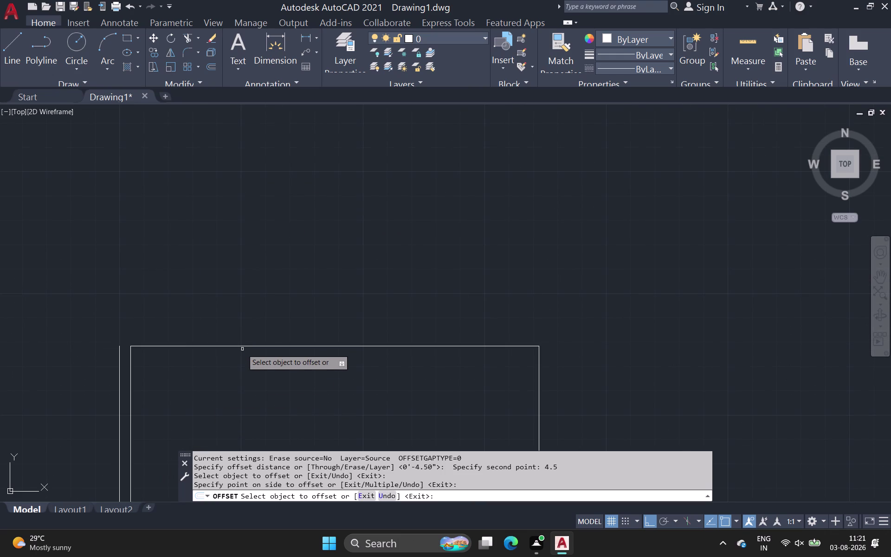
click(244, 347)
click(253, 312)
Offset the right wall line, then delete the misplaced copy.
scroll(down, 3)
middle_drag(260, 323, 168, 282)
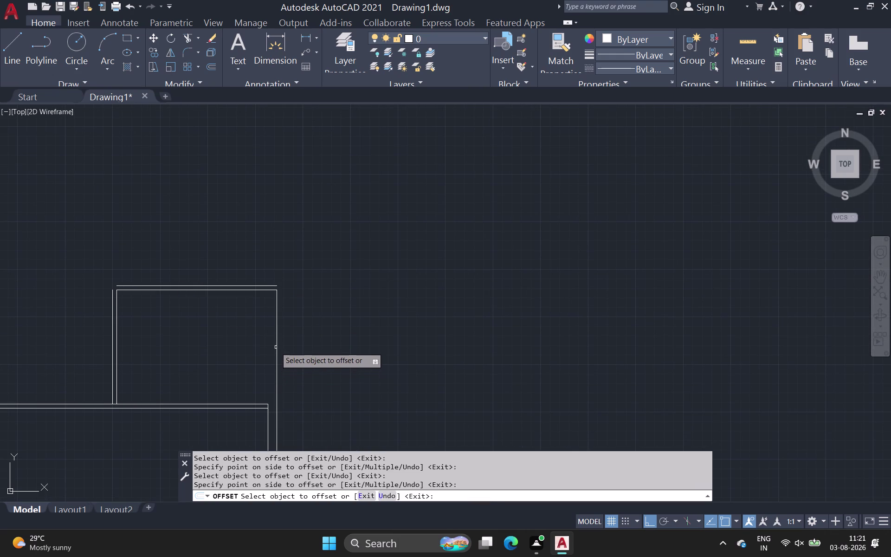
click(277, 346)
click(264, 346)
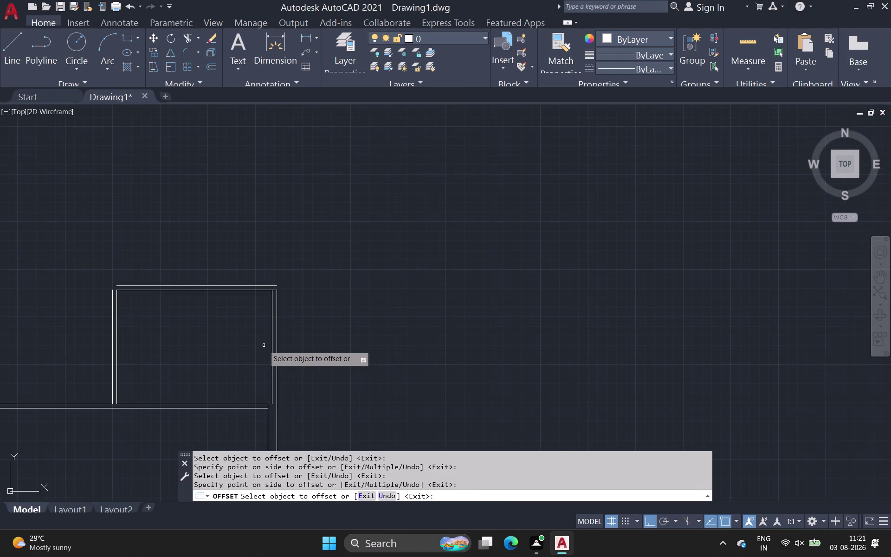
key(Escape)
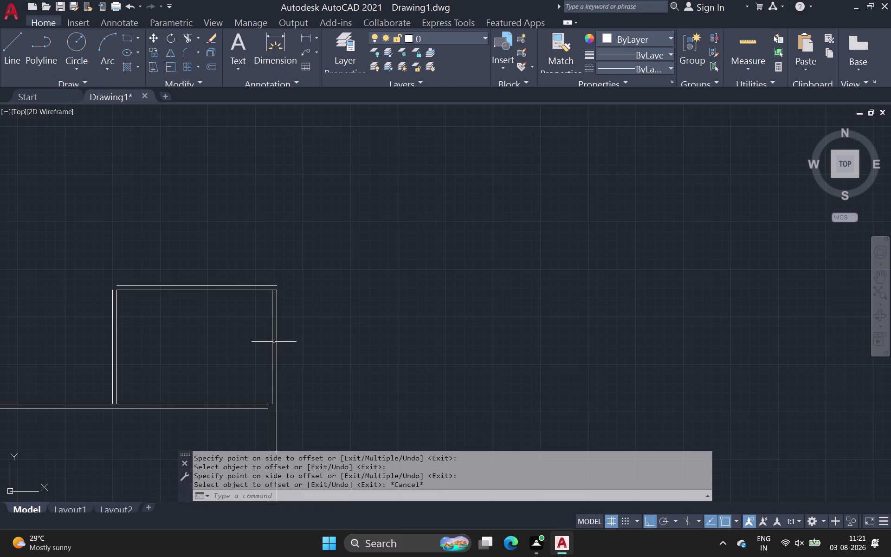
click(272, 340)
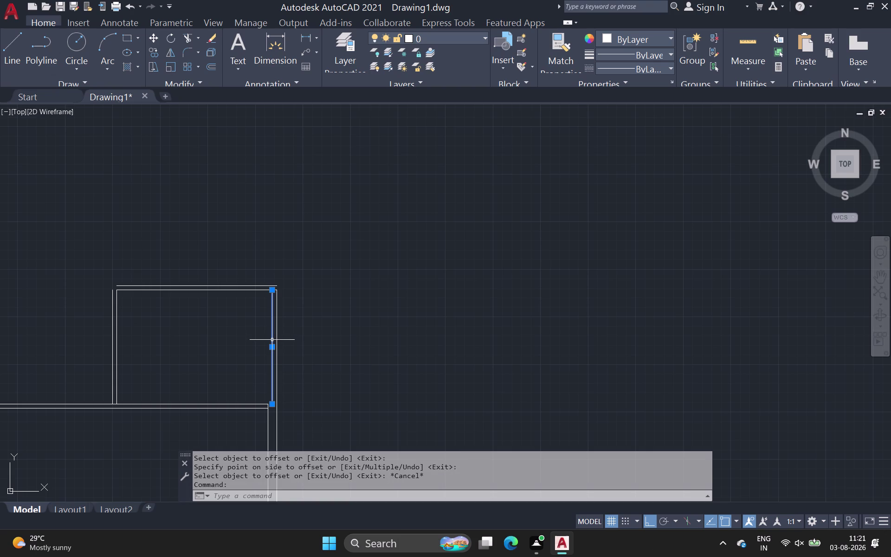
key(Delete)
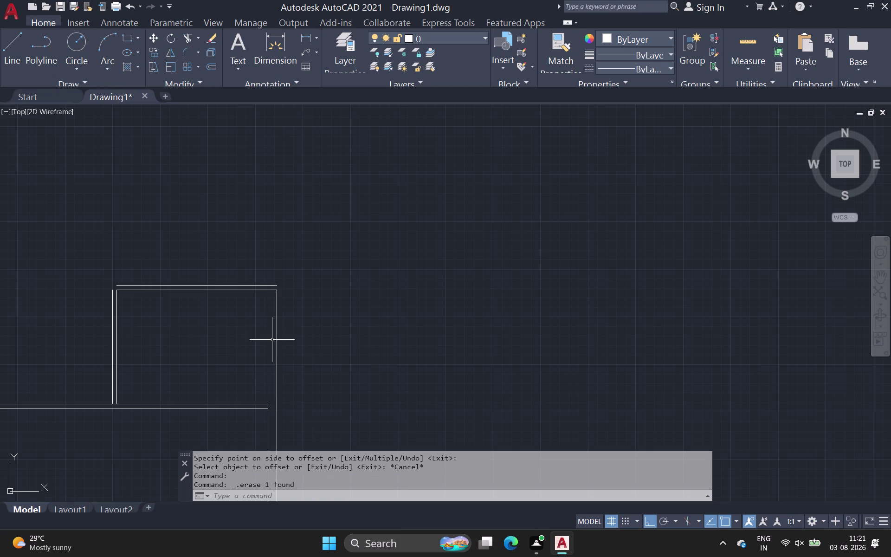
Offset the room's right wall line by 9 inches.
text(o)
key(space)
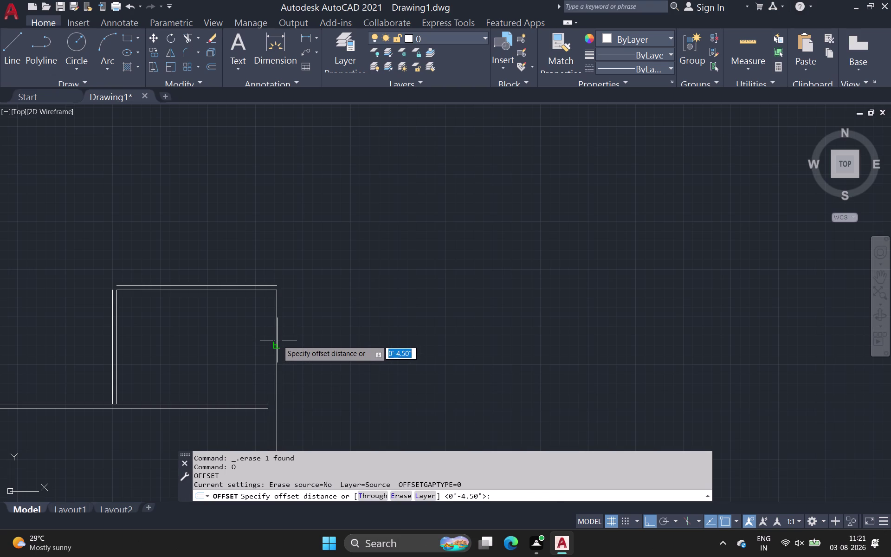
click(278, 340)
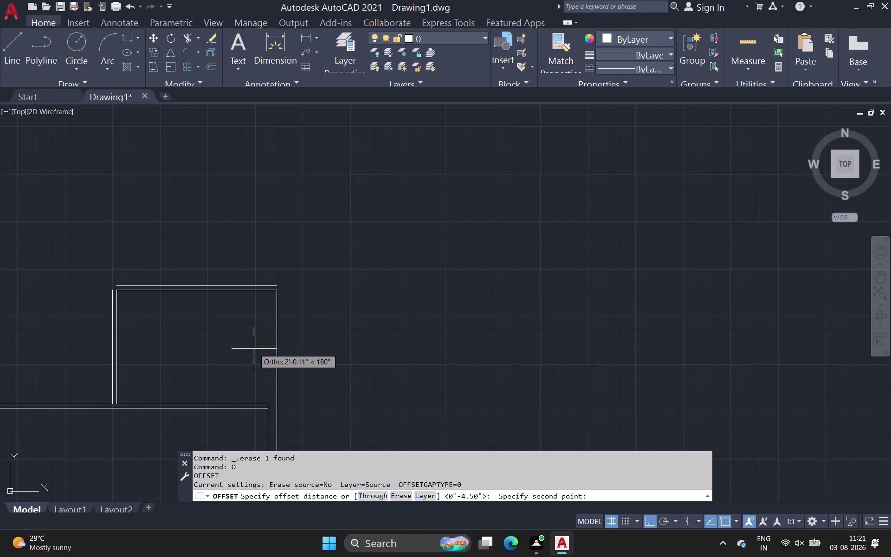
text(9)
key(space)
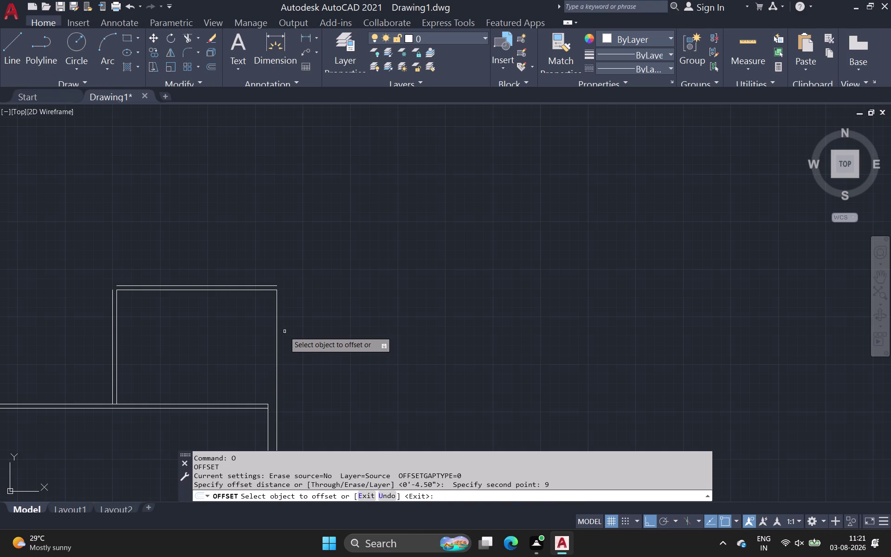
click(276, 328)
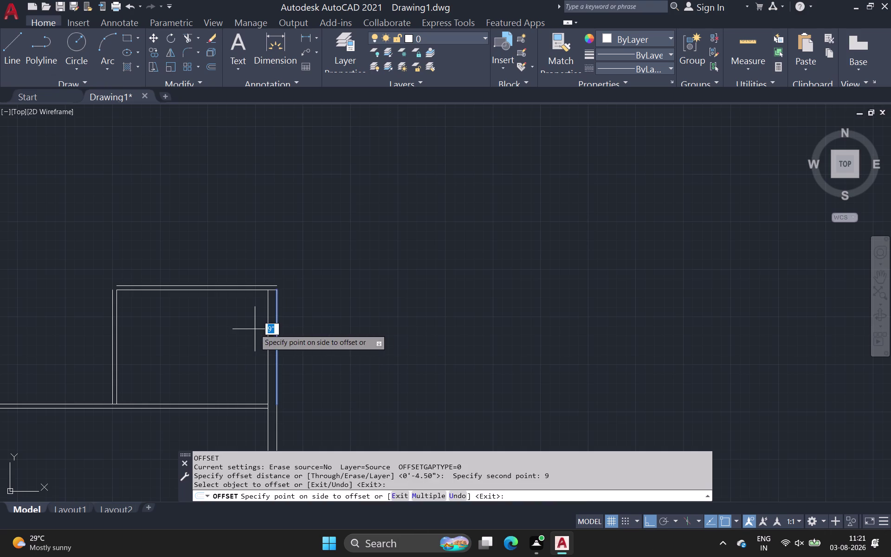
click(255, 329)
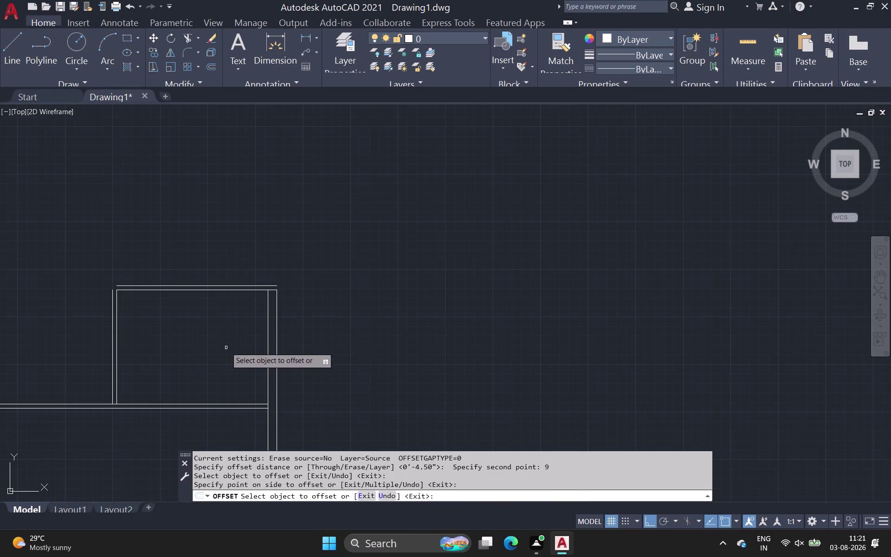
click(184, 50)
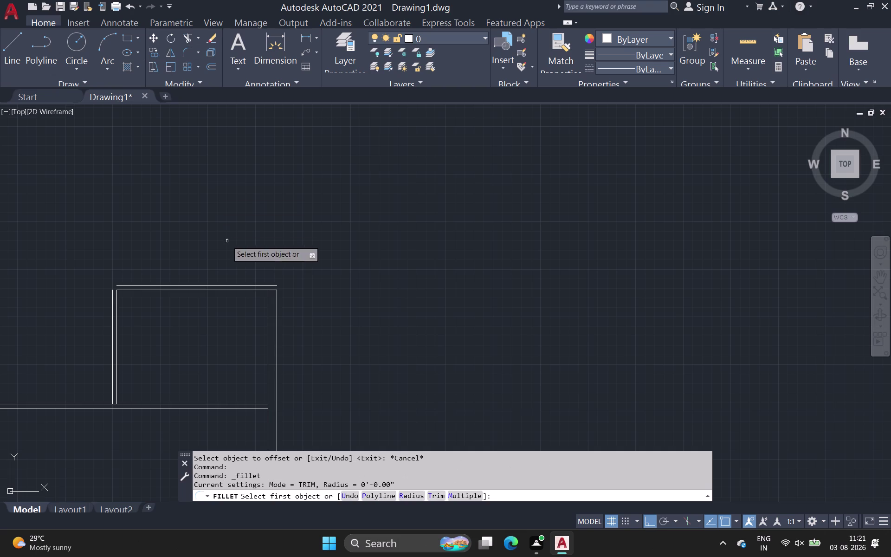
Fillet the room's left and top wall lines into a sharp corner.
scroll(up, 3)
click(114, 273)
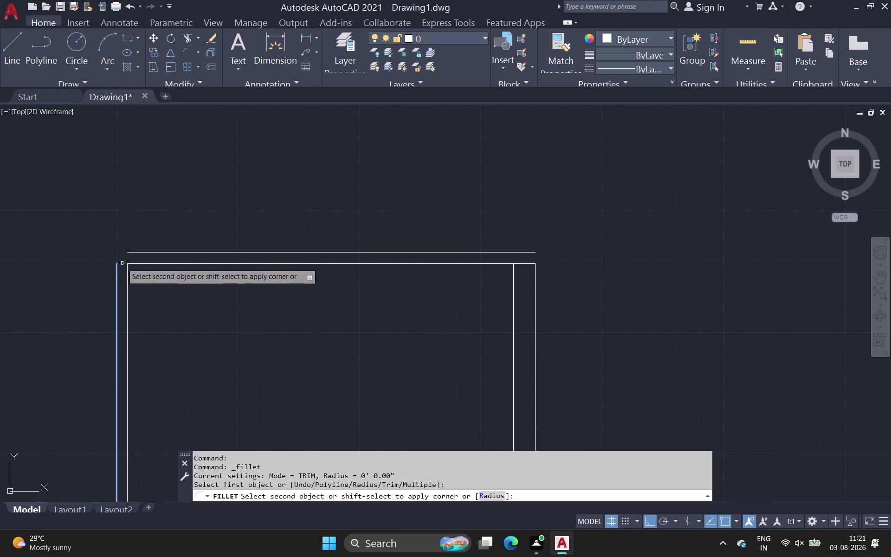
click(129, 250)
click(132, 252)
scroll(down, 3)
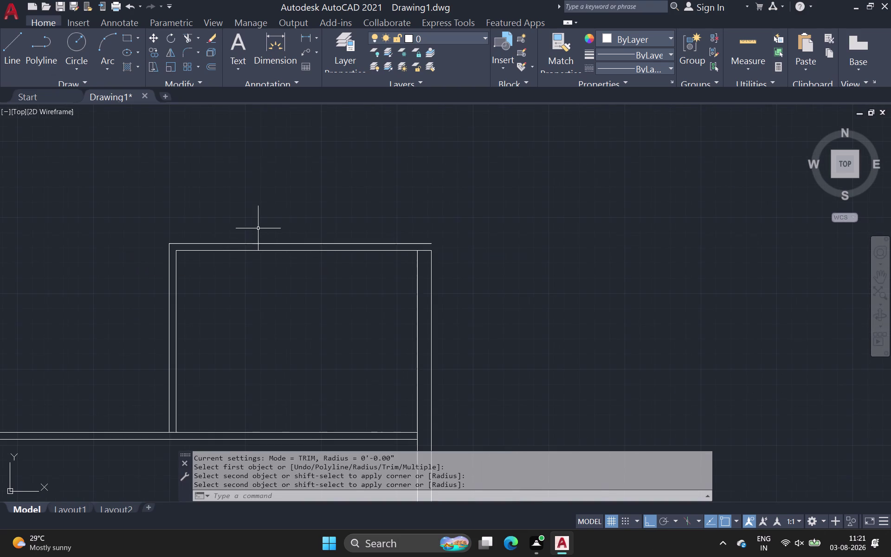
middle_drag(282, 230, 222, 295)
scroll(down, 3)
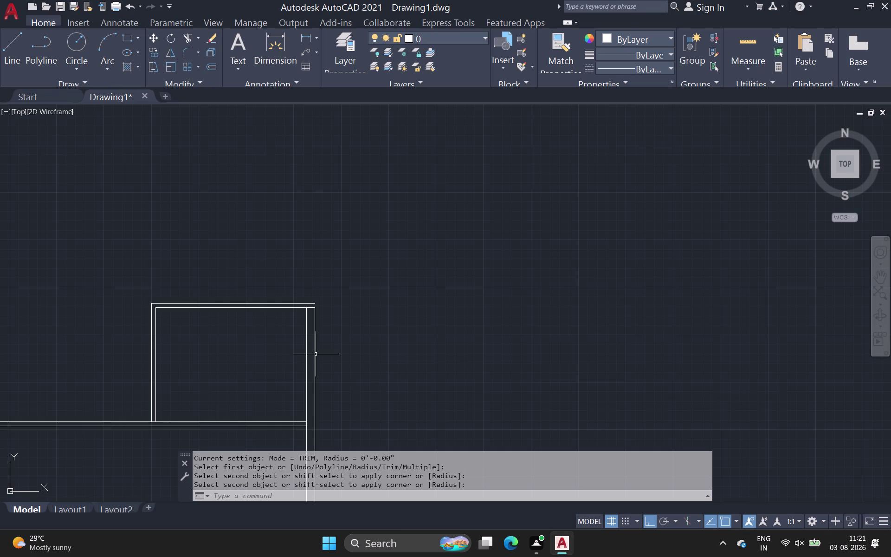
Start a new line with L while viewing the room's right wall.
key(l)
key(space)
scroll(up, 3)
scroll(down, 3)
middle_drag(303, 336, 295, 285)
scroll(down, 3)
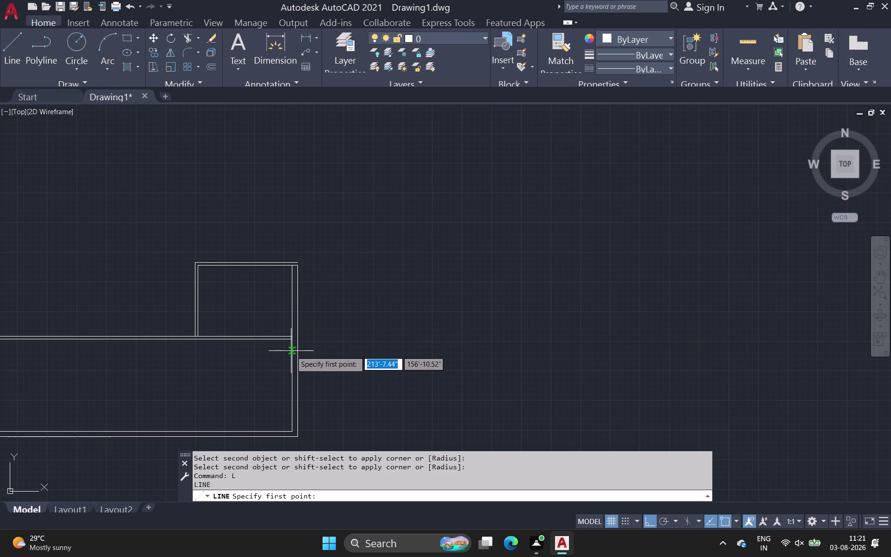
Draw a short line capping the small room's top-right double-wall corner.
scroll(up, 3)
middle_drag(348, 200, 309, 442)
scroll(down, 3)
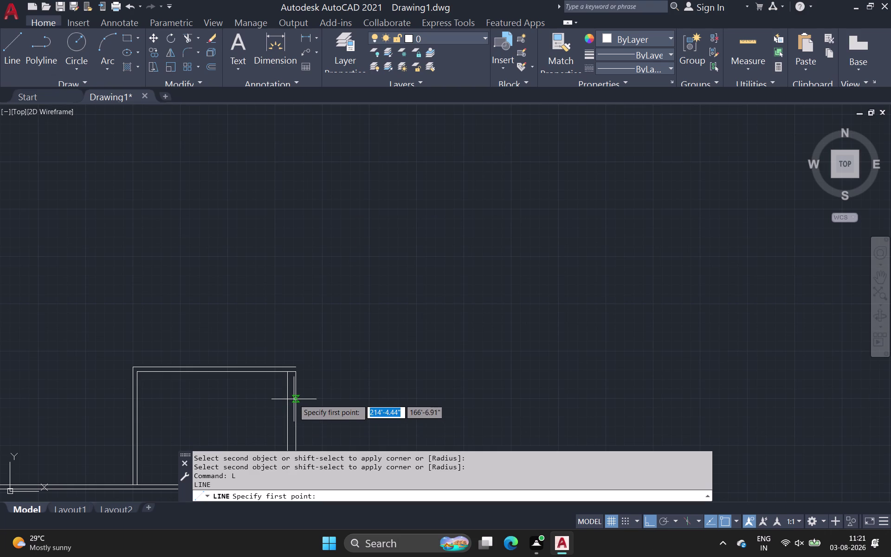
scroll(down, 3)
middle_drag(244, 357, 253, 288)
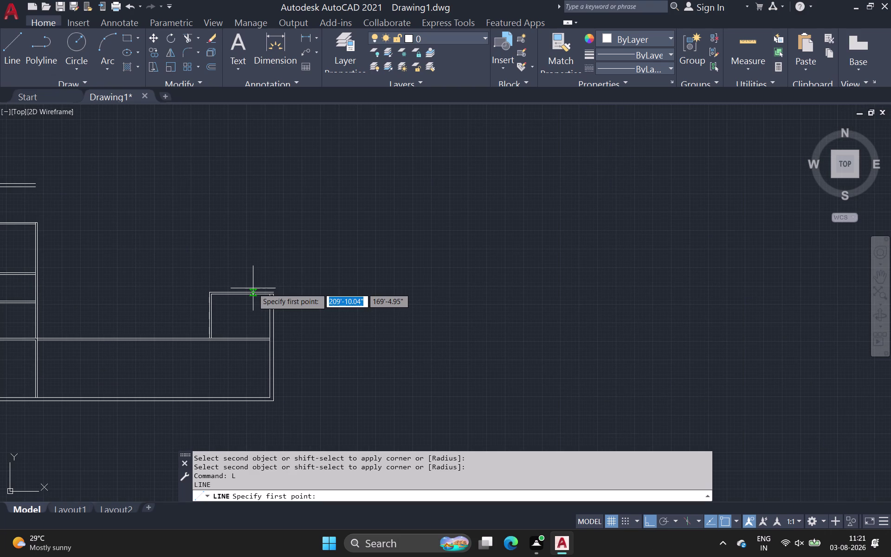
middle_drag(205, 328, 265, 349)
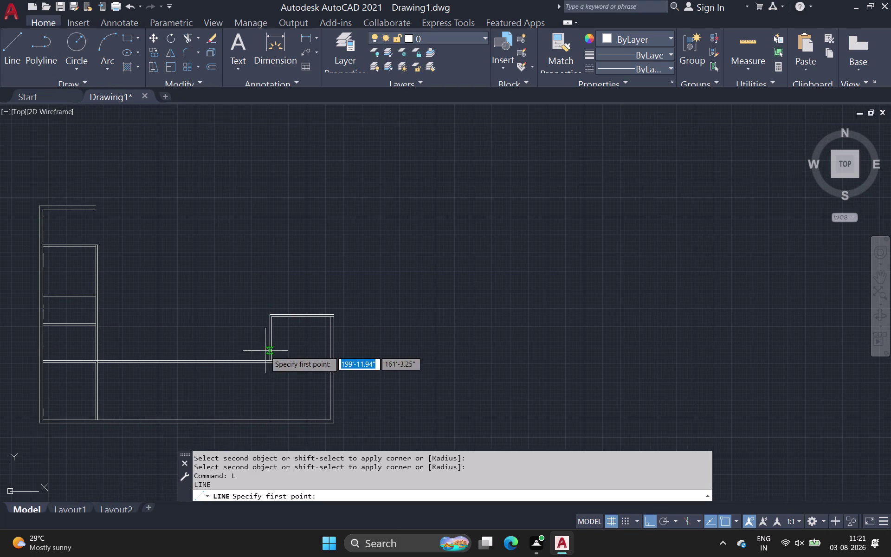
scroll(down, 3)
middle_click(160, 339)
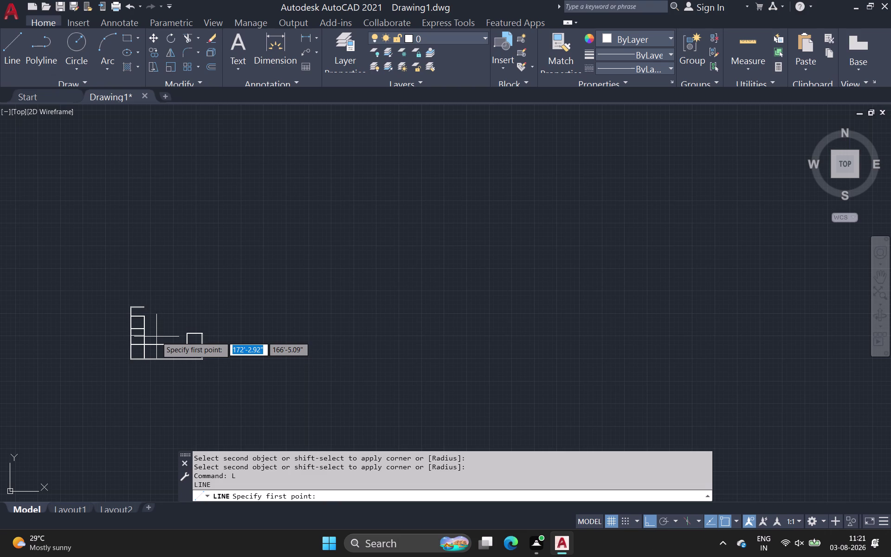
scroll(down, 3)
middle_drag(154, 336, 137, 341)
scroll(up, 3)
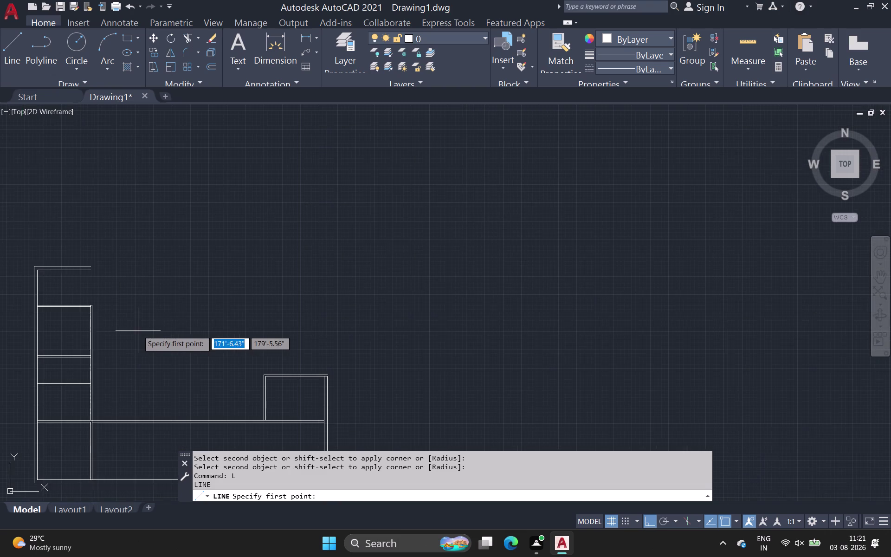
middle_drag(139, 330, 0, 261)
scroll(up, 3)
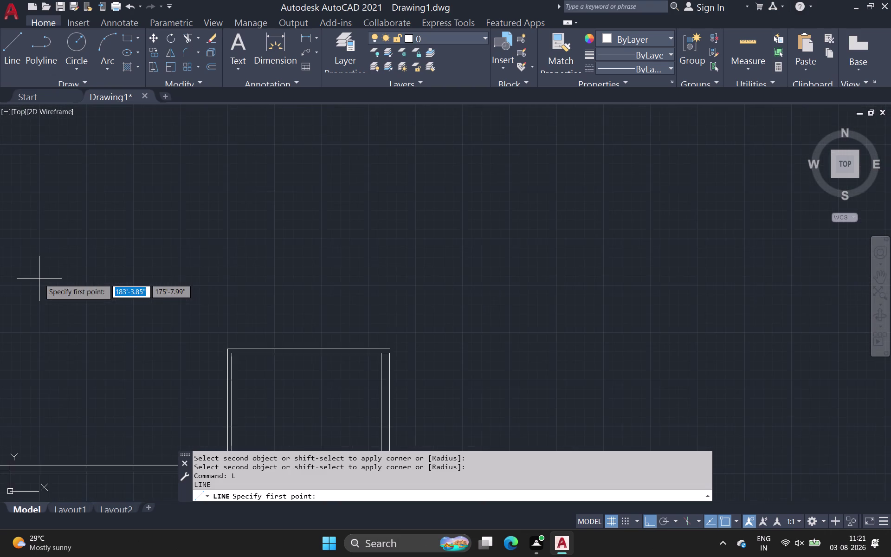
scroll(down, 3)
middle_drag(39, 279, 30, 248)
scroll(up, 3)
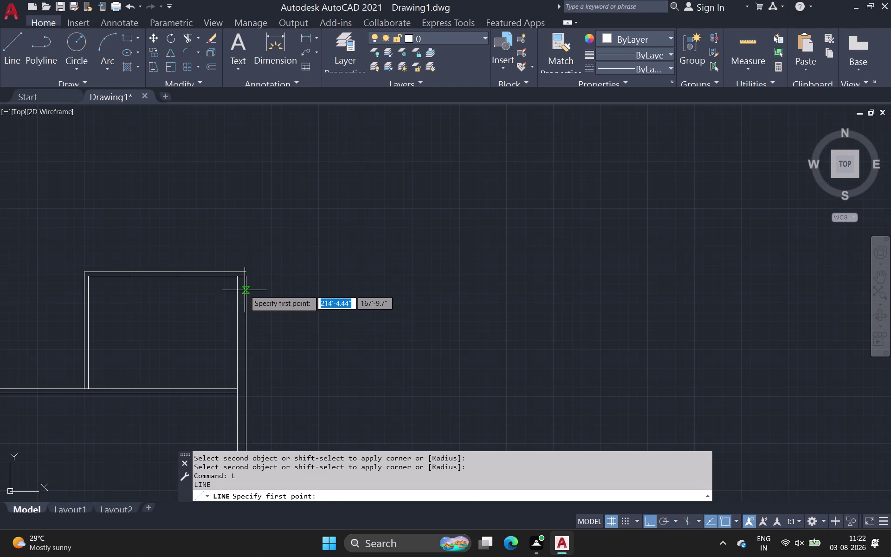
click(246, 276)
scroll(up, 3)
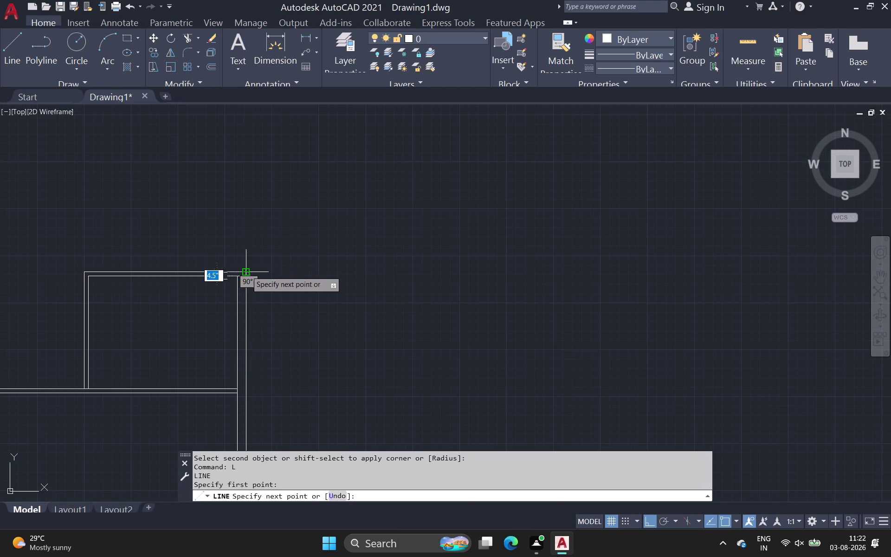
scroll(up, 3)
click(229, 285)
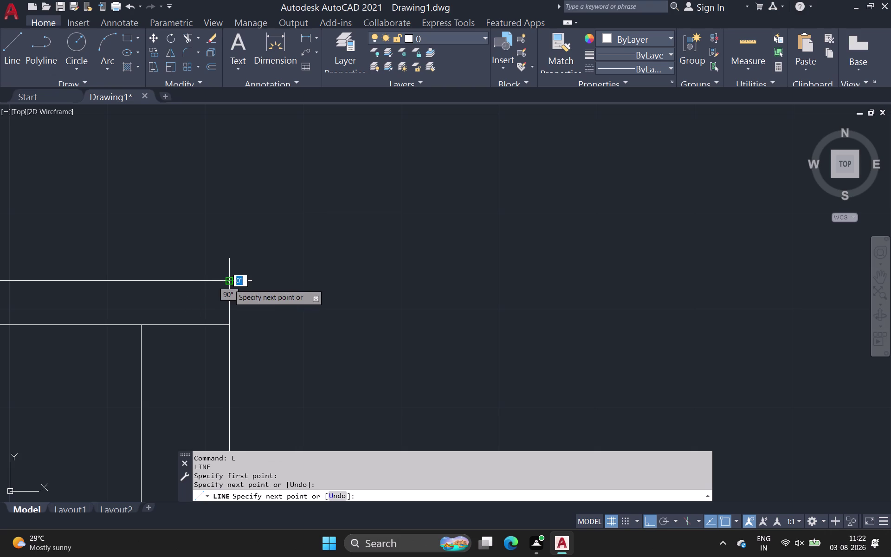
key(space)
Reframe the view around the wall corner and begin another line.
middle_drag(241, 266, 241, 267)
scroll(down, 3)
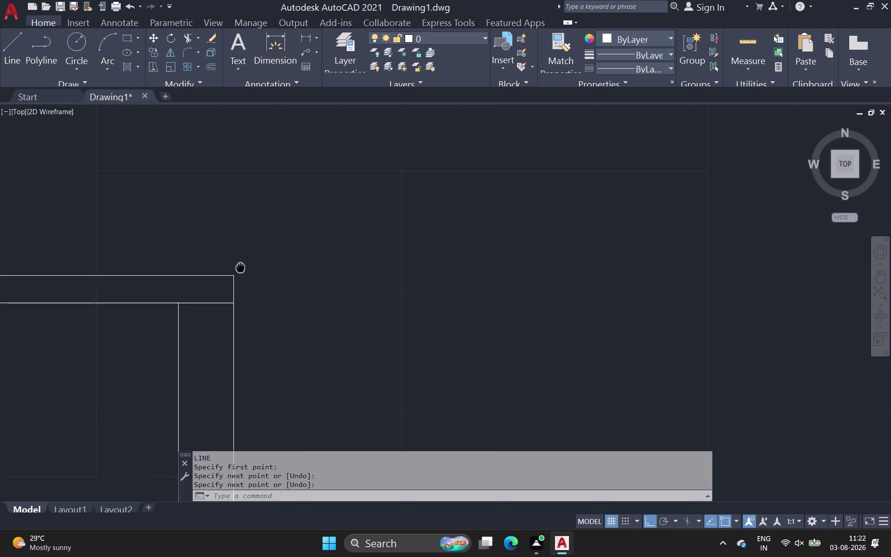
middle_drag(240, 267, 277, 317)
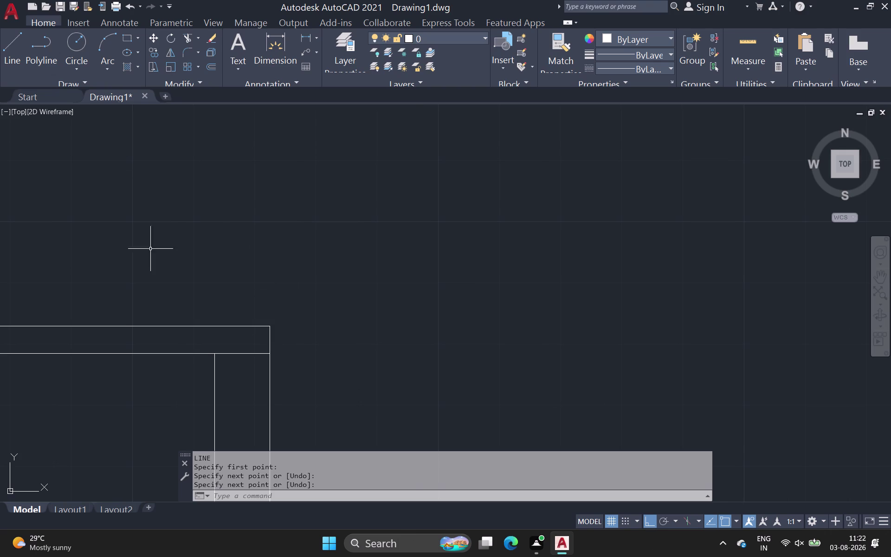
middle_drag(175, 271, 229, 234)
scroll(down, 3)
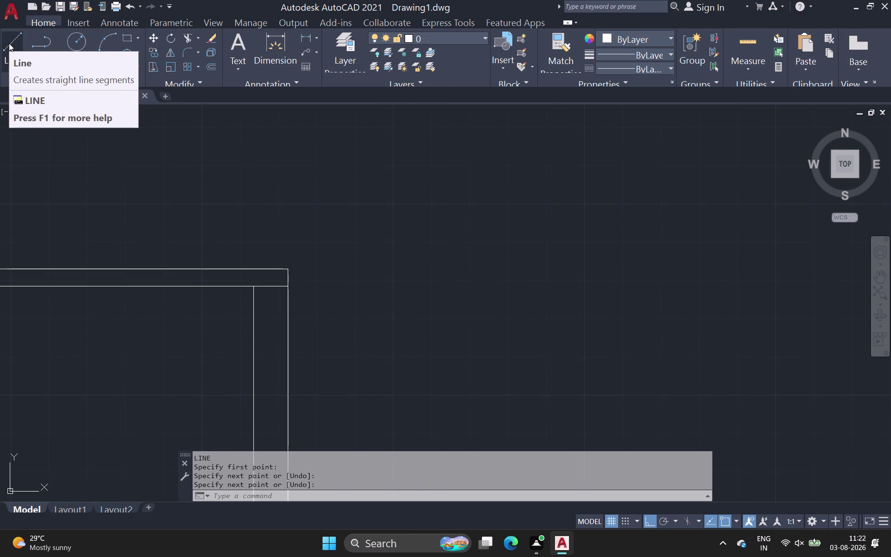
click(9, 43)
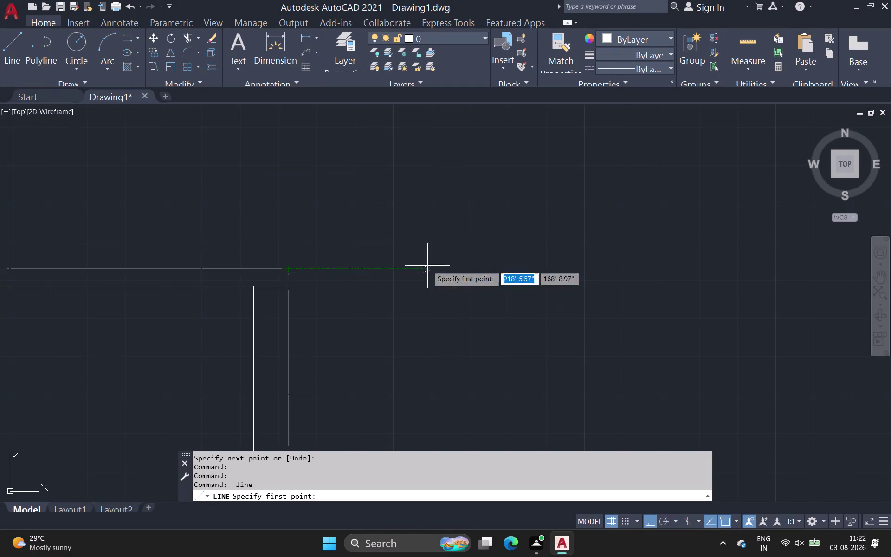
Extend the top outer wall horizontally from its end to above the right wall.
scroll(down, 3)
middle_drag(409, 268, 374, 349)
scroll(down, 3)
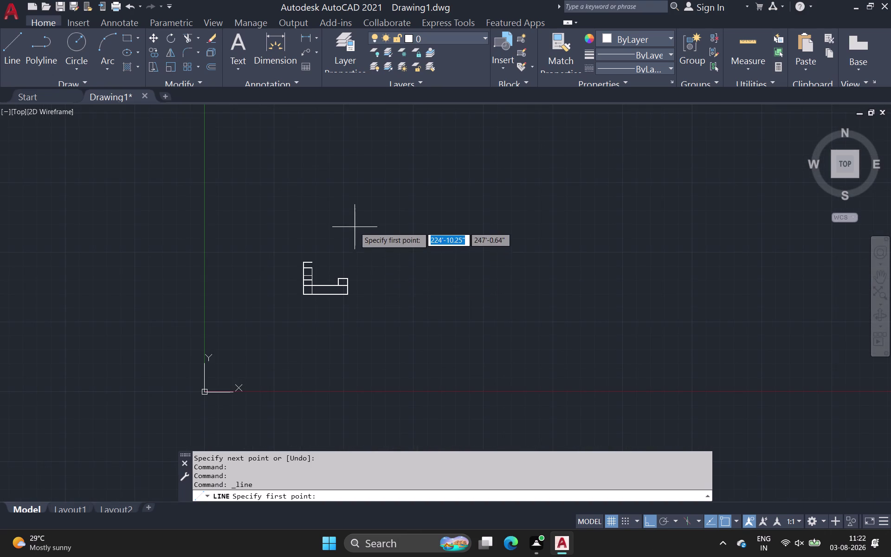
middle_drag(355, 248, 351, 272)
click(17, 53)
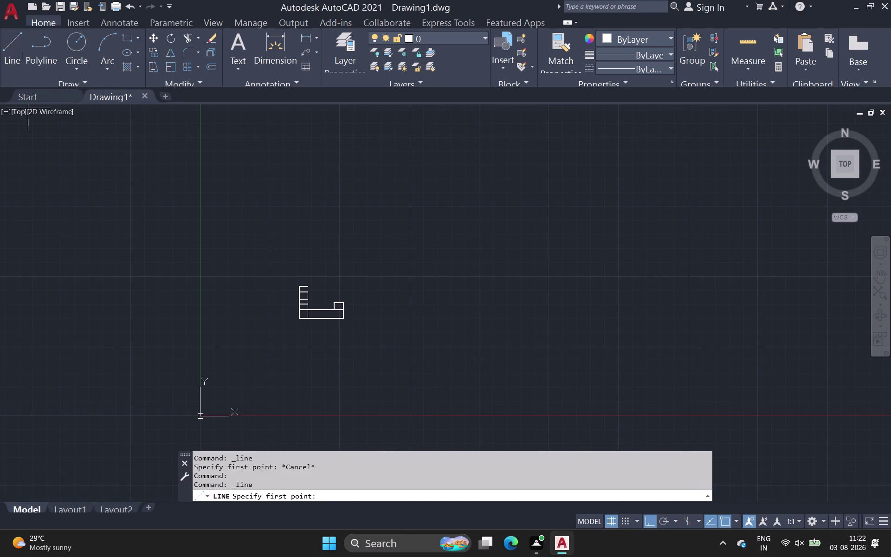
scroll(up, 3)
scroll(up, 3)
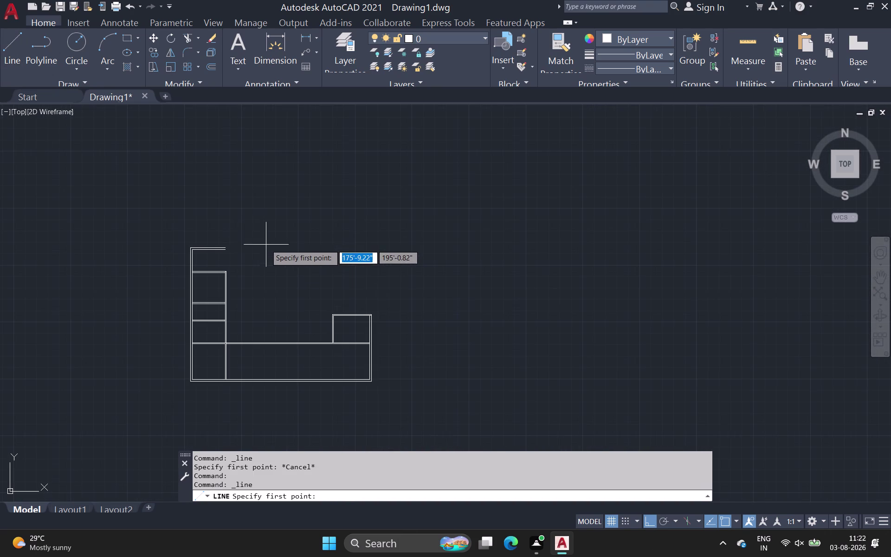
scroll(up, 3)
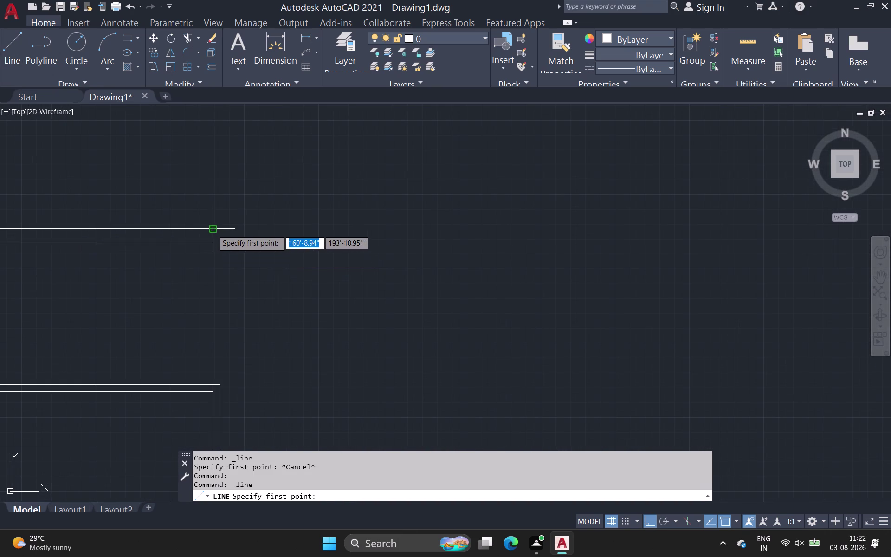
click(212, 230)
scroll(down, 3)
middle_drag(502, 237, 314, 227)
scroll(down, 3)
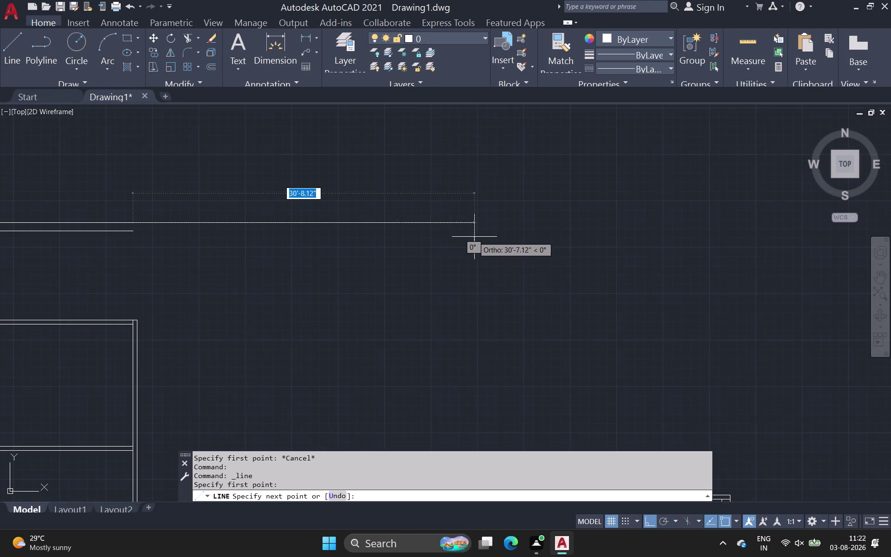
middle_drag(475, 236, 400, 185)
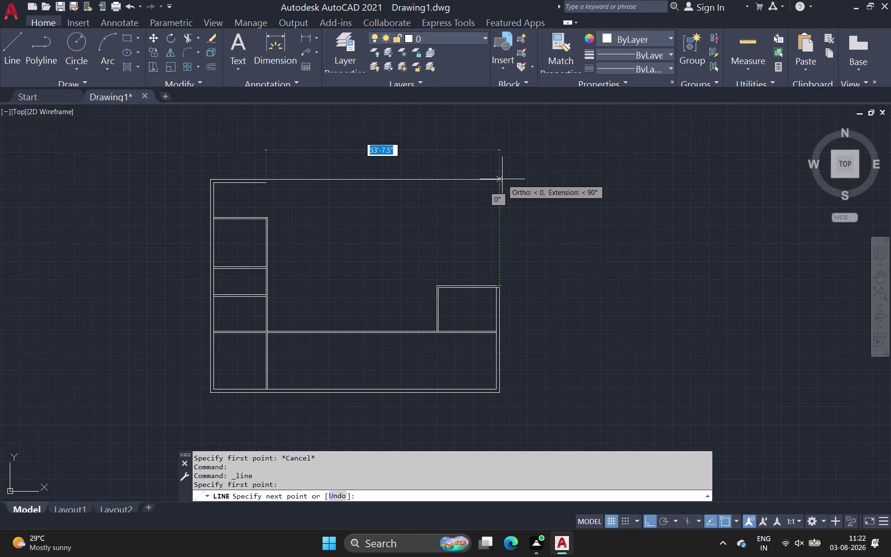
click(501, 180)
key(space)
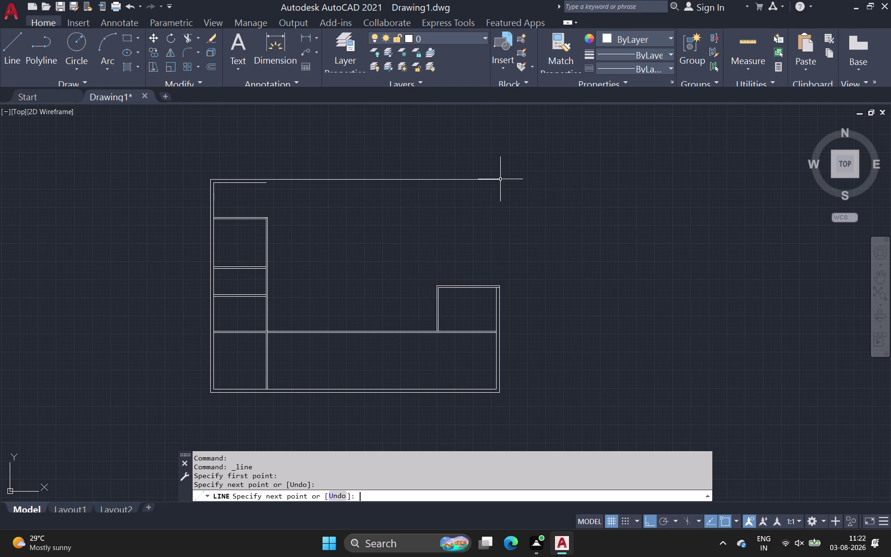
Draw a vertical line from the top wall's right end down to the small room's corner.
click(6, 37)
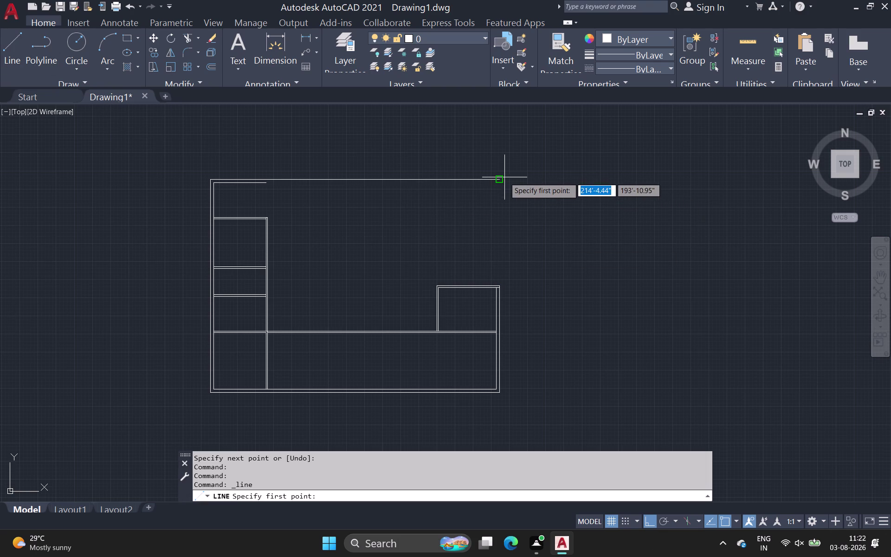
click(498, 179)
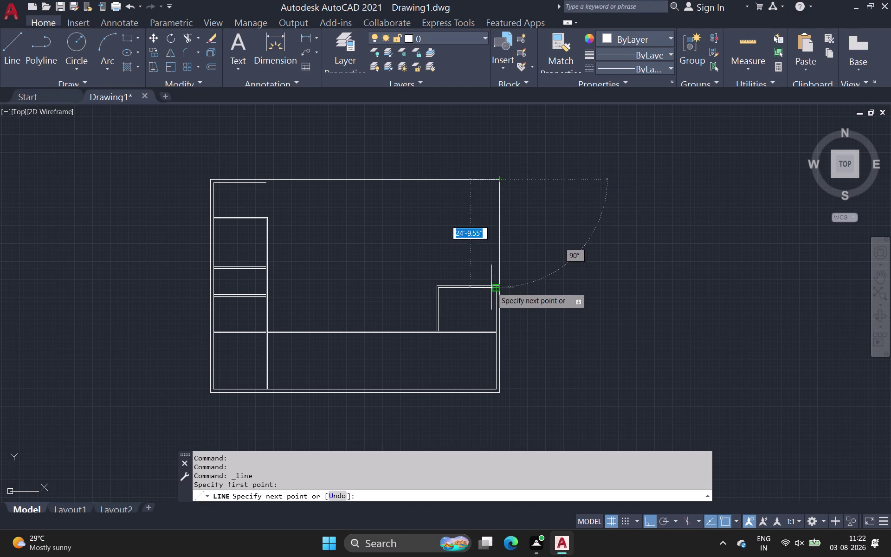
click(501, 285)
key(space)
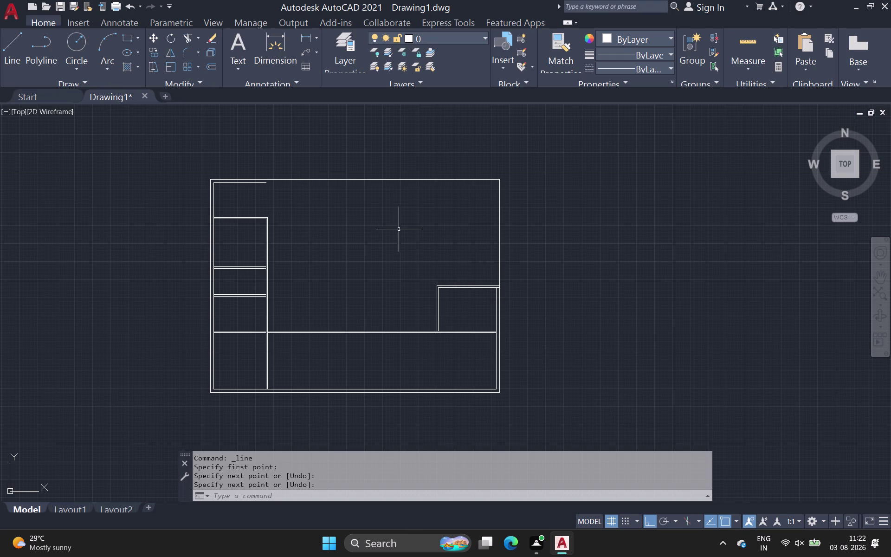
click(9, 52)
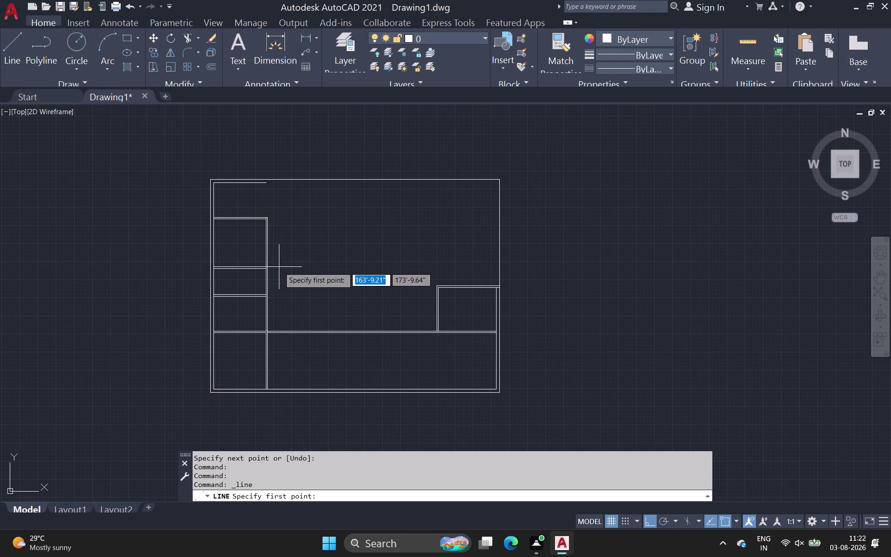
scroll(up, 3)
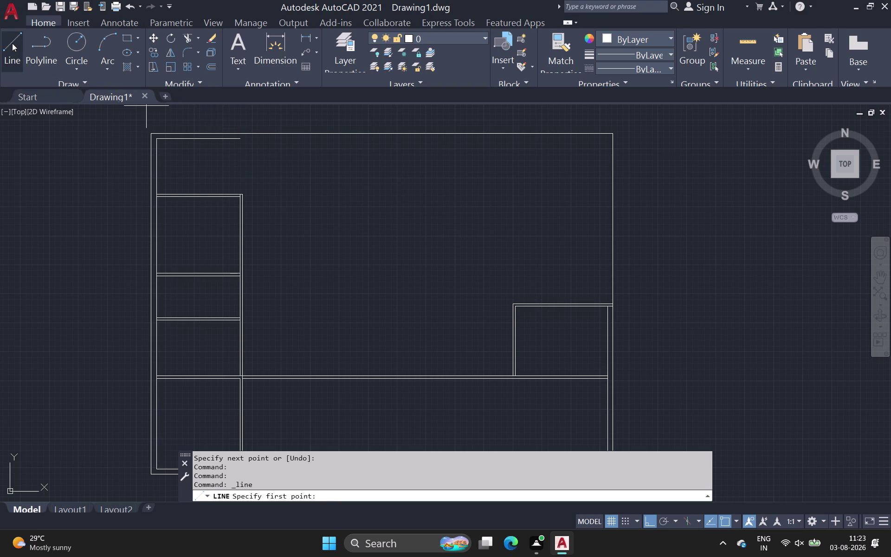
click(212, 67)
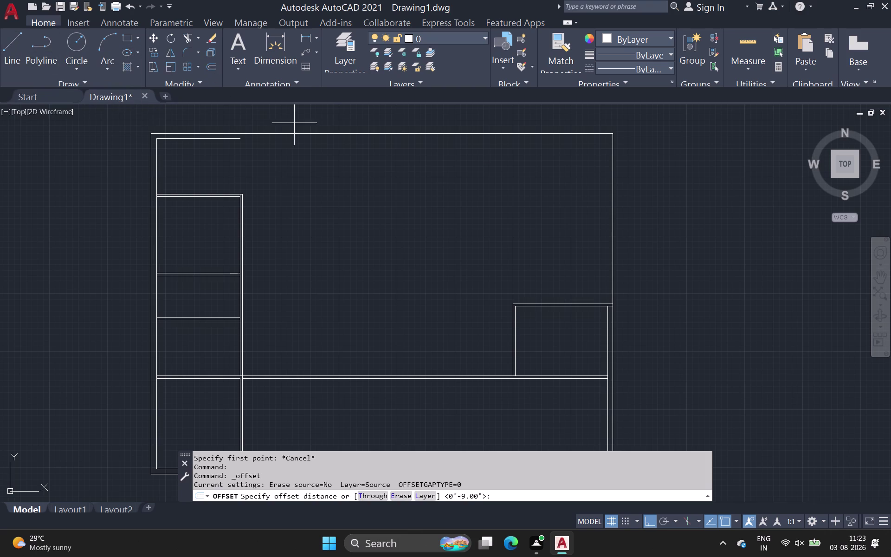
Offset the top outer wall line 9 units toward the inside of the plan.
click(403, 134)
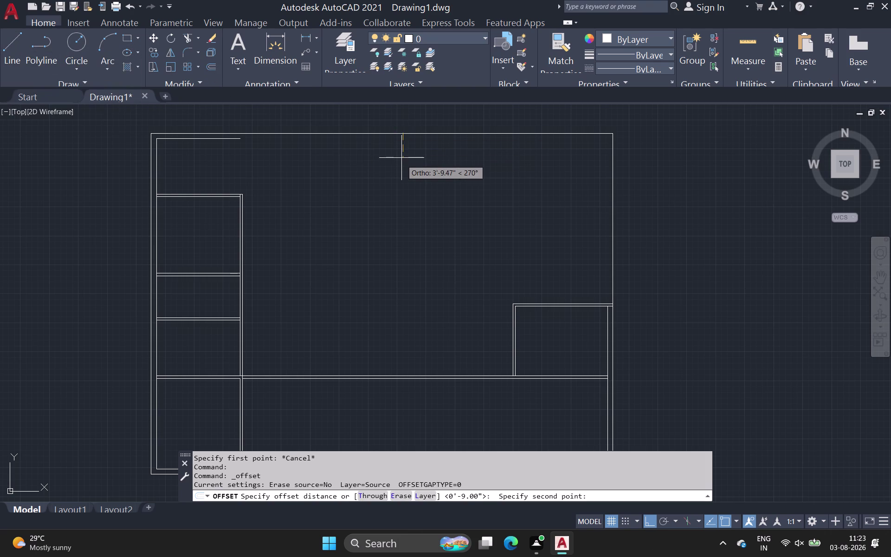
text(9)
key(space)
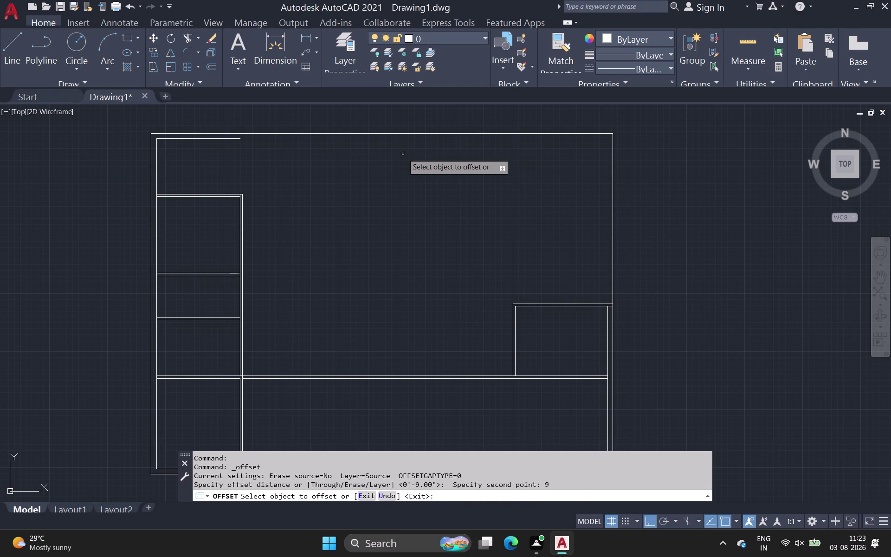
click(401, 133)
click(400, 148)
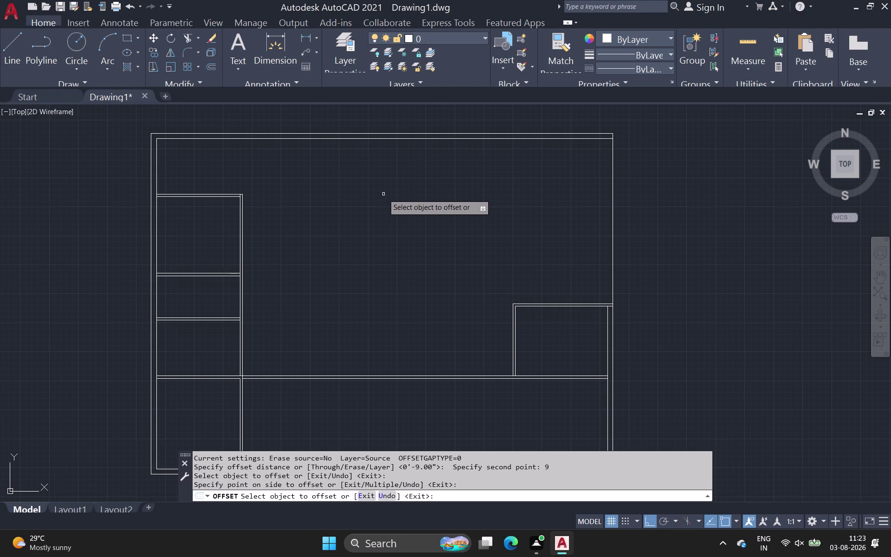
key(space)
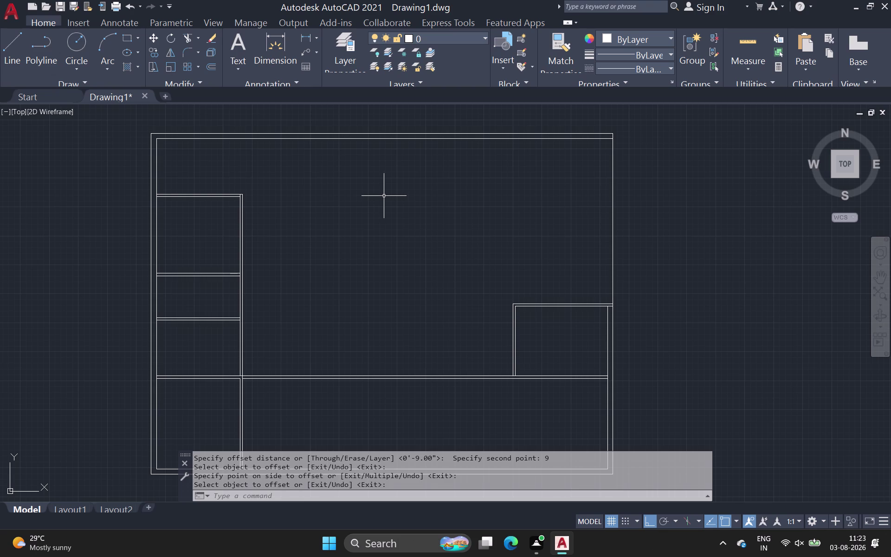
Pan the whole double-wall floor plan into view and start a new line.
scroll(down, 3)
middle_drag(432, 218, 359, 208)
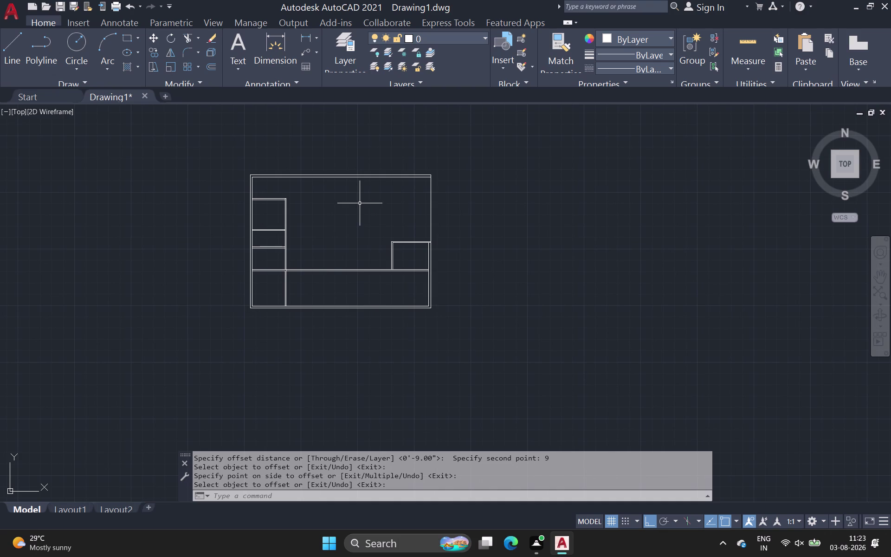
scroll(up, 3)
middle_drag(375, 196, 229, 214)
scroll(down, 3)
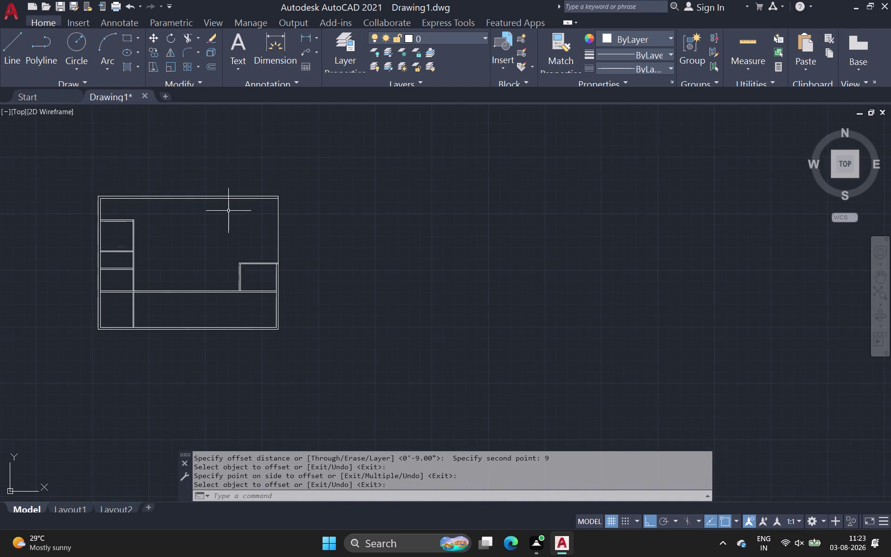
click(7, 47)
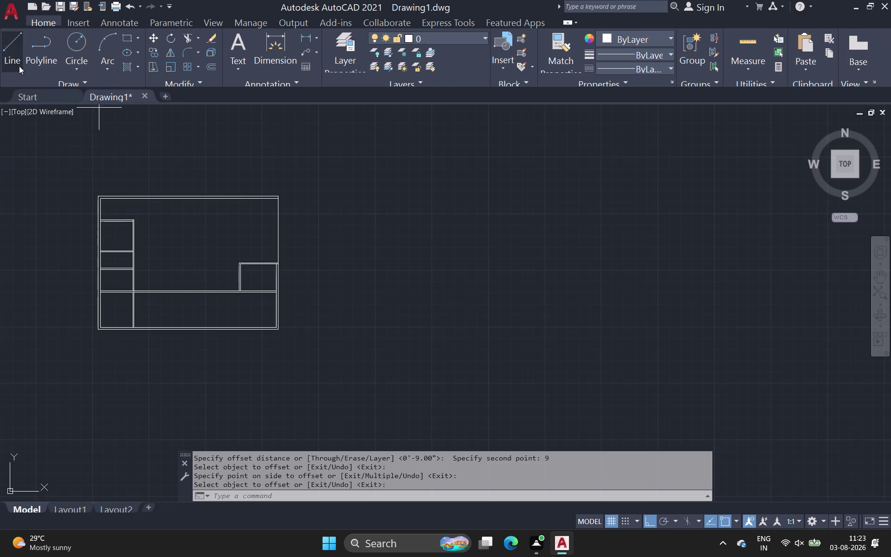
scroll(up, 3)
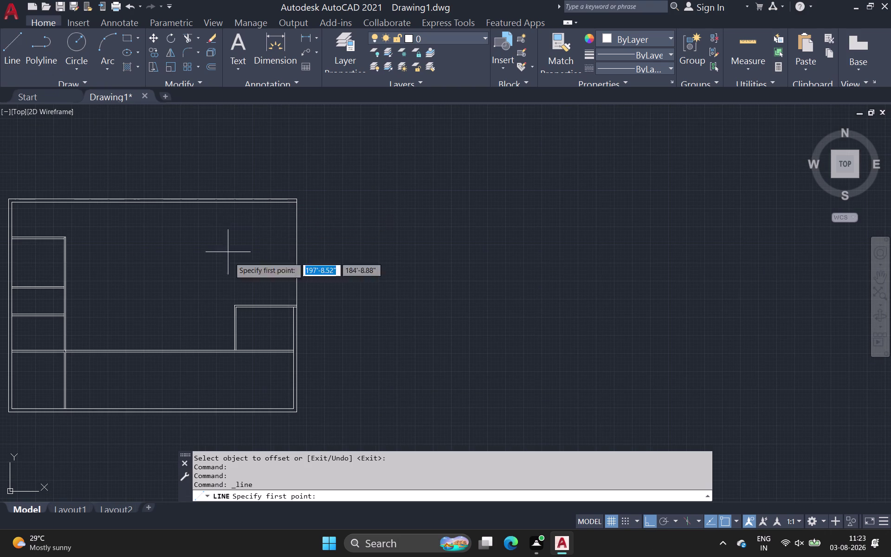
Draw a vertical line from the room's corner up to the top outer wall.
scroll(up, 3)
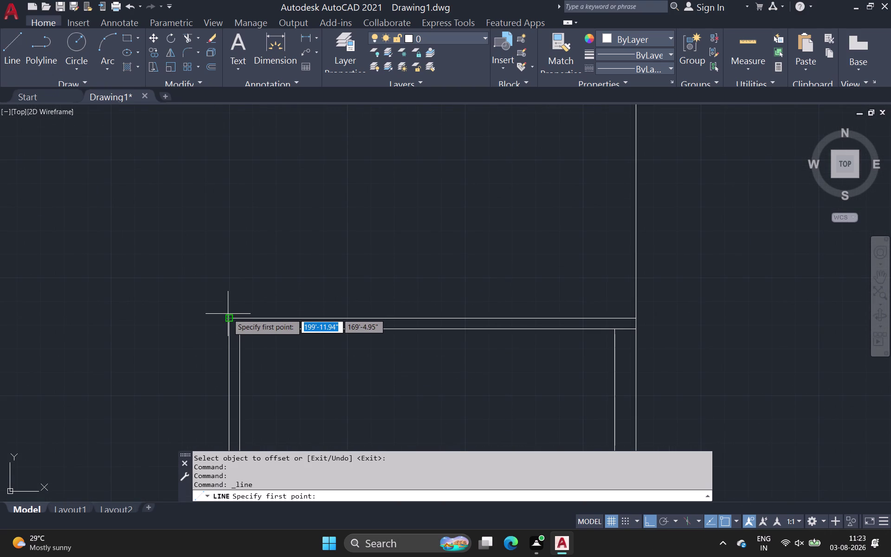
click(229, 321)
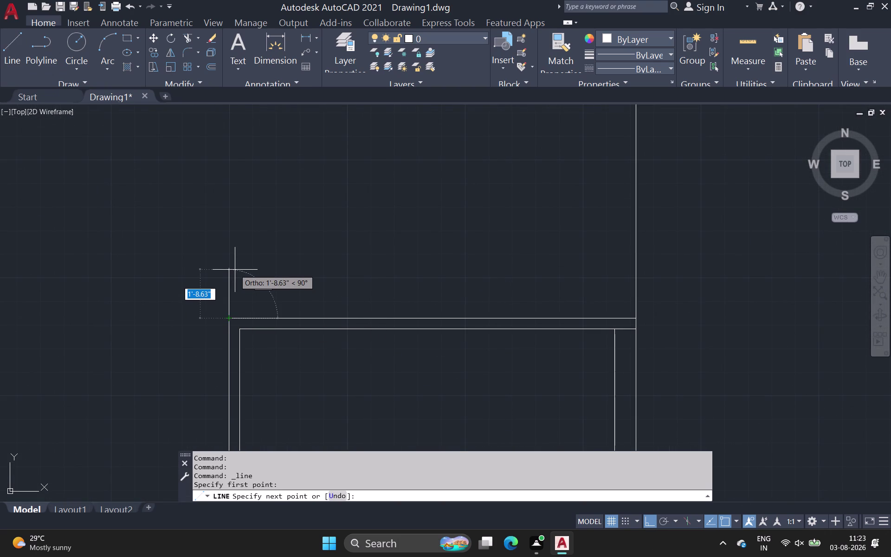
middle_drag(232, 200, 235, 350)
scroll(down, 3)
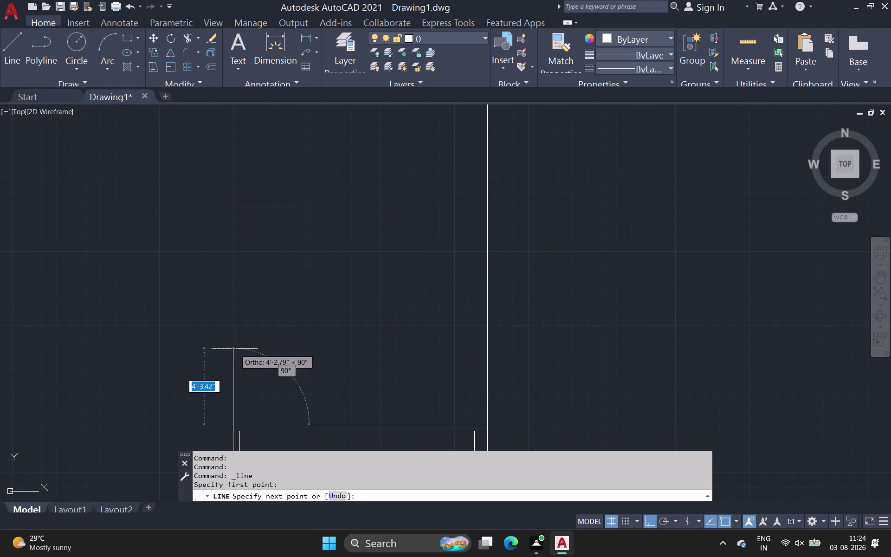
middle_drag(236, 210, 222, 426)
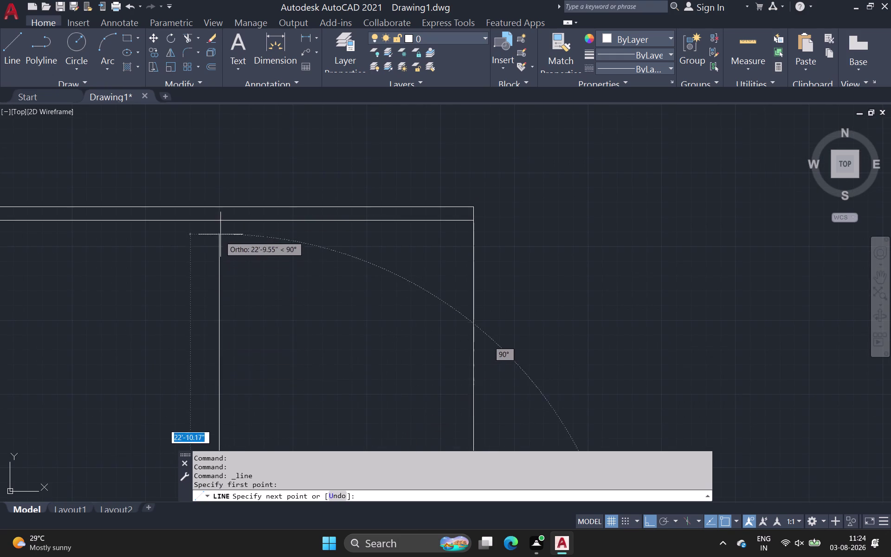
click(221, 217)
key(space)
Start another line at a wall corner, then cancel it.
scroll(down, 3)
middle_drag(268, 287, 189, 229)
middle_drag(74, 184, 34, 194)
scroll(down, 3)
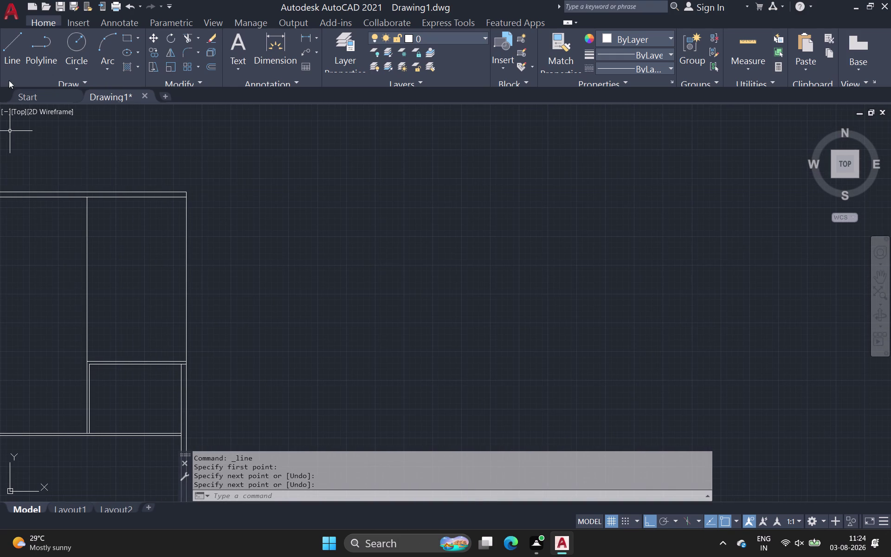
click(5, 49)
scroll(up, 3)
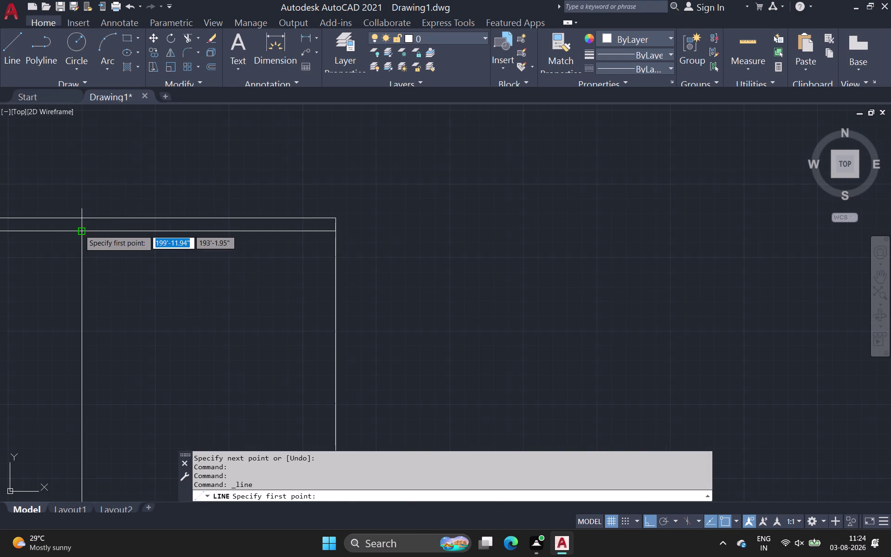
click(79, 230)
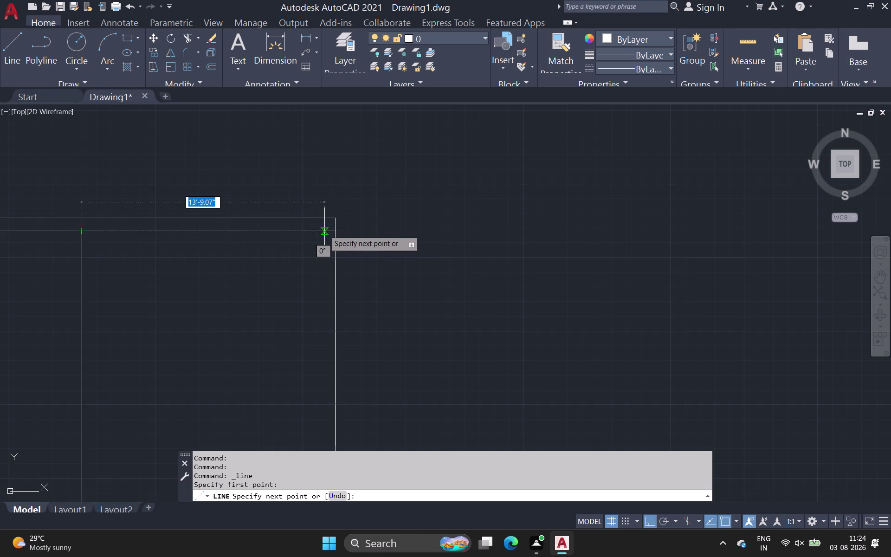
key(Escape)
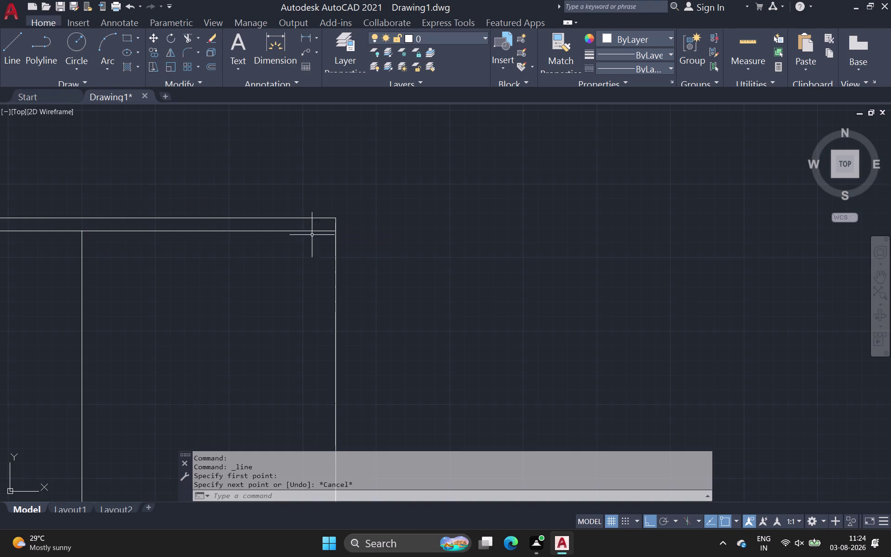
scroll(down, 3)
middle_drag(317, 256, 304, 247)
double_click(210, 66)
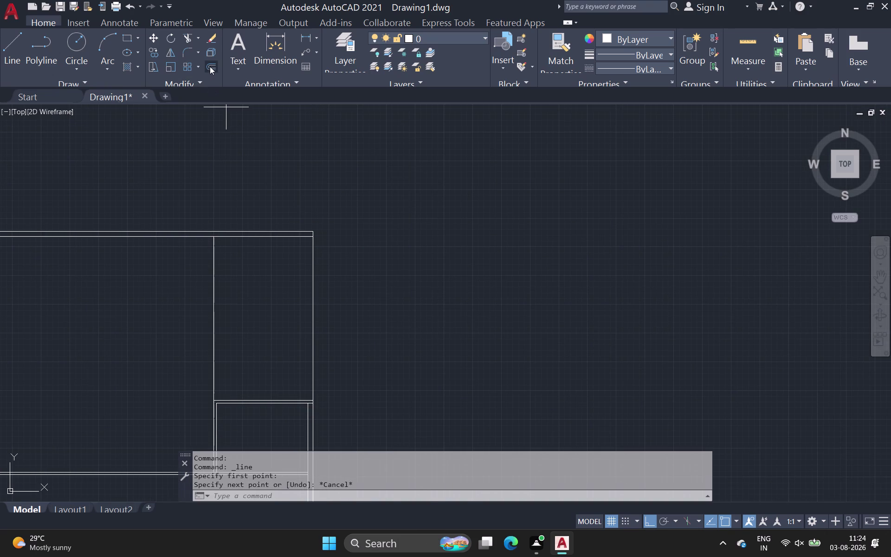
Set a 9-inch offset distance, then exit the offset without copying.
scroll(up, 3)
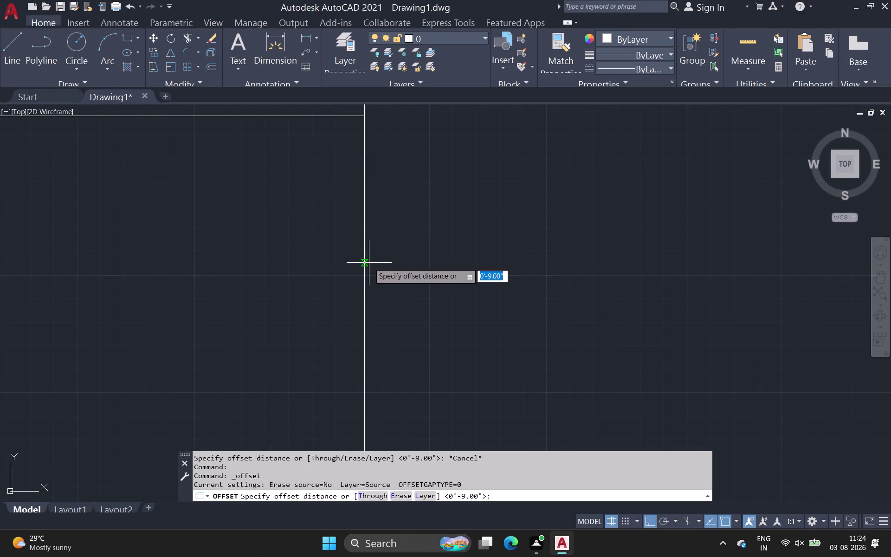
click(365, 254)
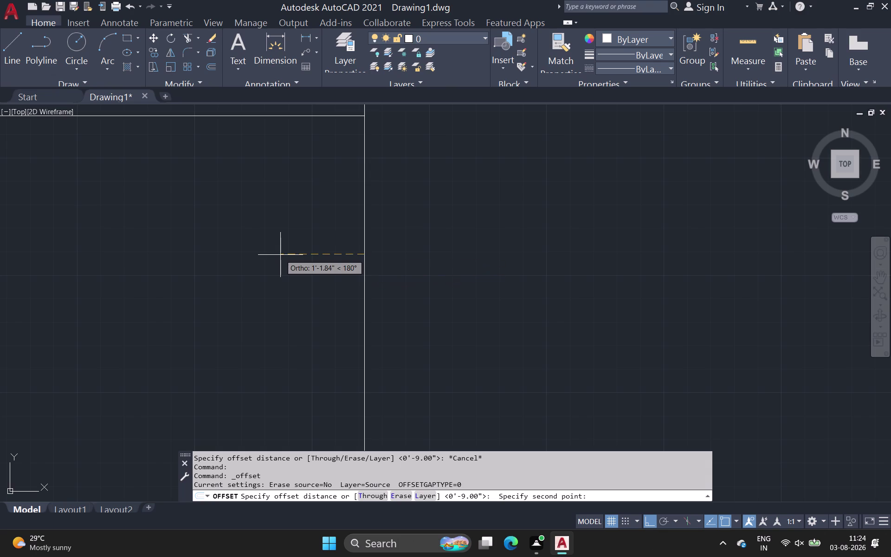
text(9)
key(space)
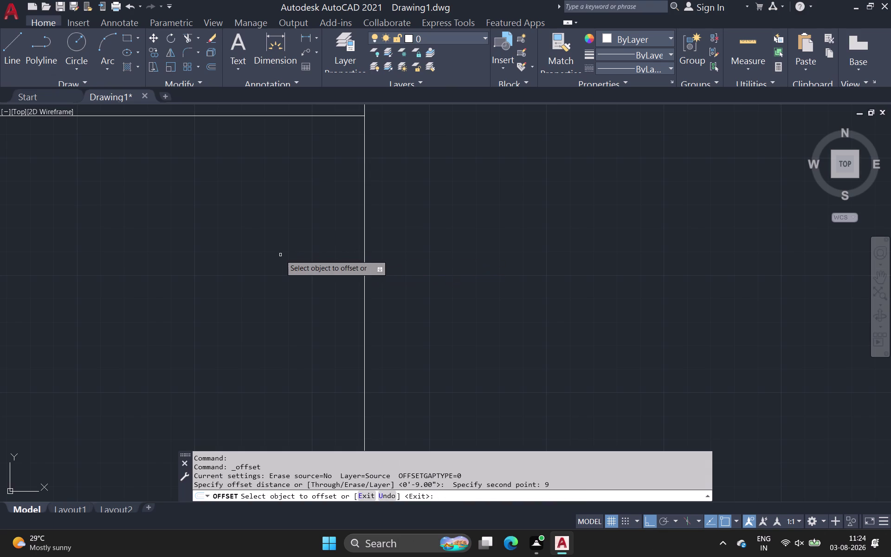
key(Return)
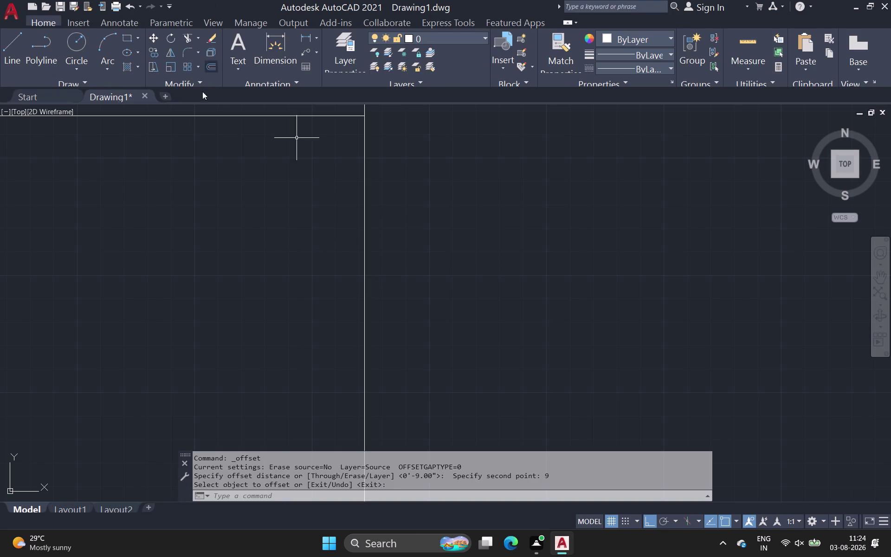
Offset the new vertical wall line 9 units to its left.
click(206, 66)
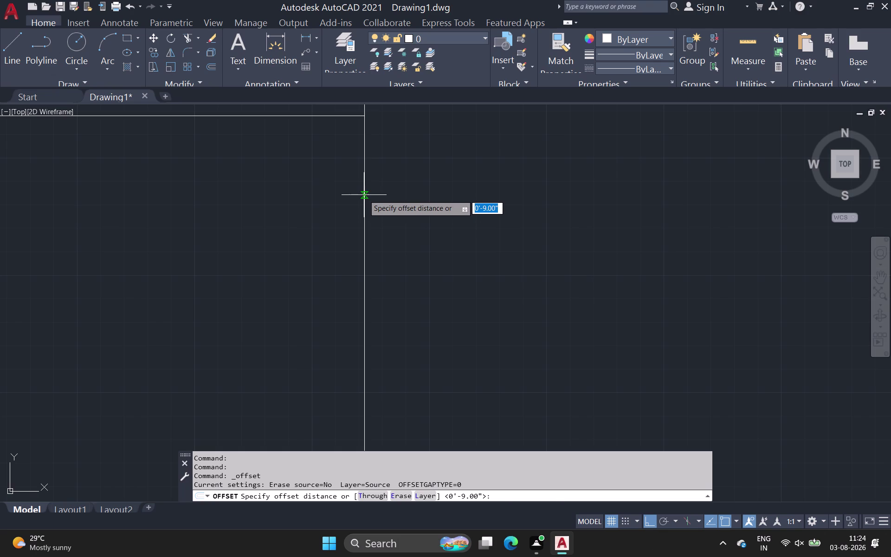
click(363, 195)
text(9)
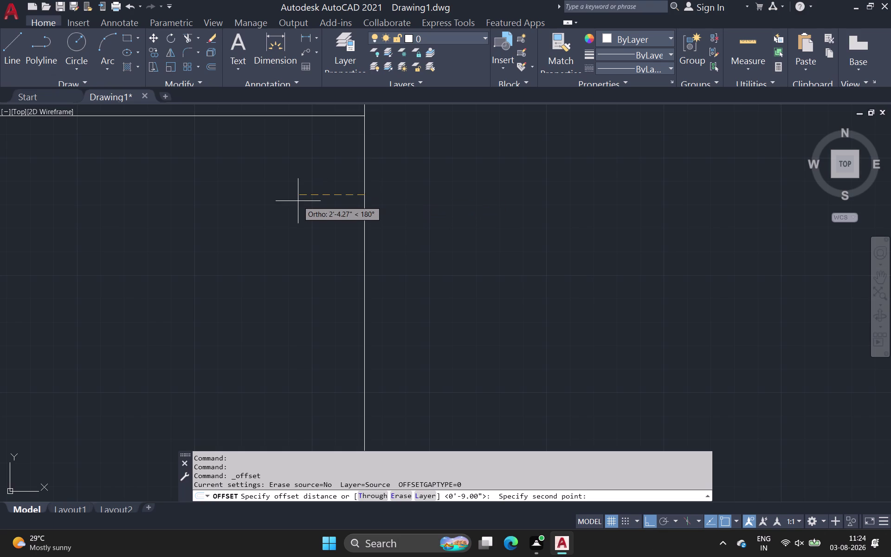
key(space)
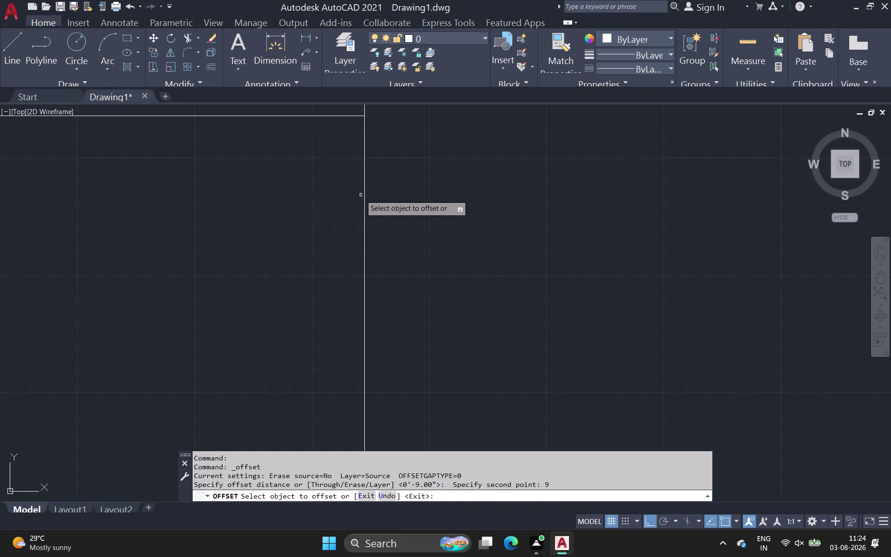
click(364, 191)
click(346, 200)
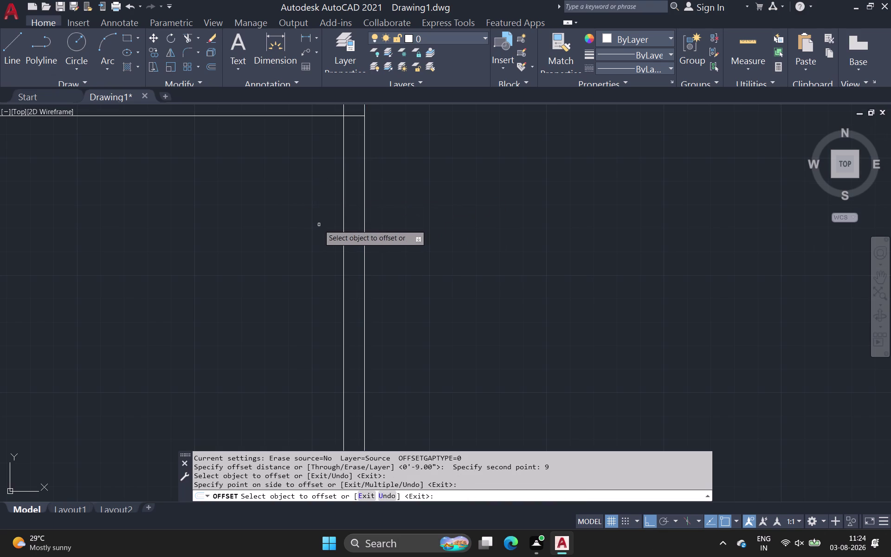
scroll(down, 3)
middle_drag(319, 226, 331, 230)
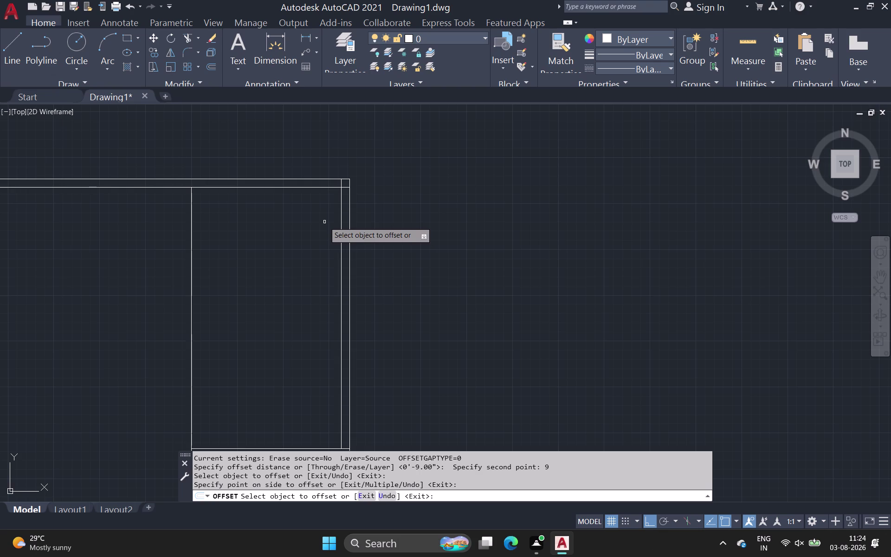
click(16, 41)
Draw a horizontal line from the inner wall corner to the inner wall edge.
scroll(up, 3)
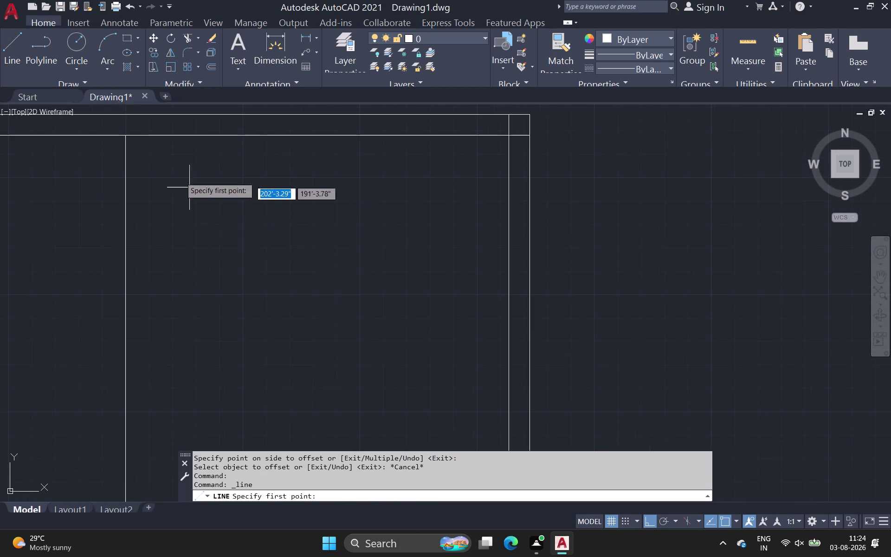
click(126, 137)
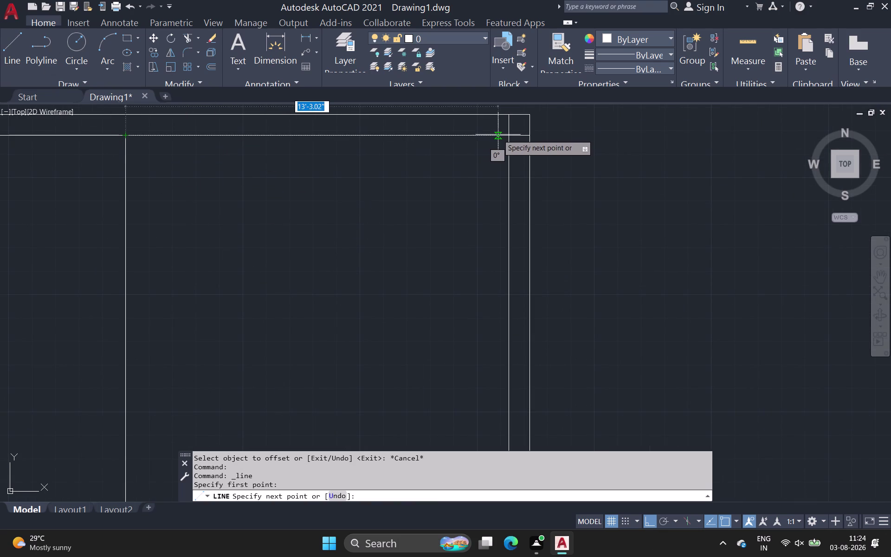
click(507, 136)
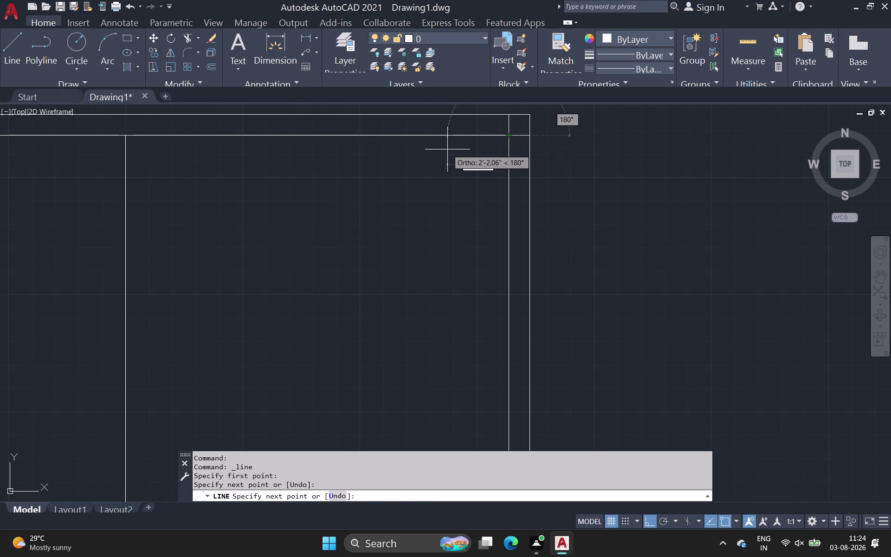
key(space)
Offset the inner top wall line 5 feet lower.
click(210, 67)
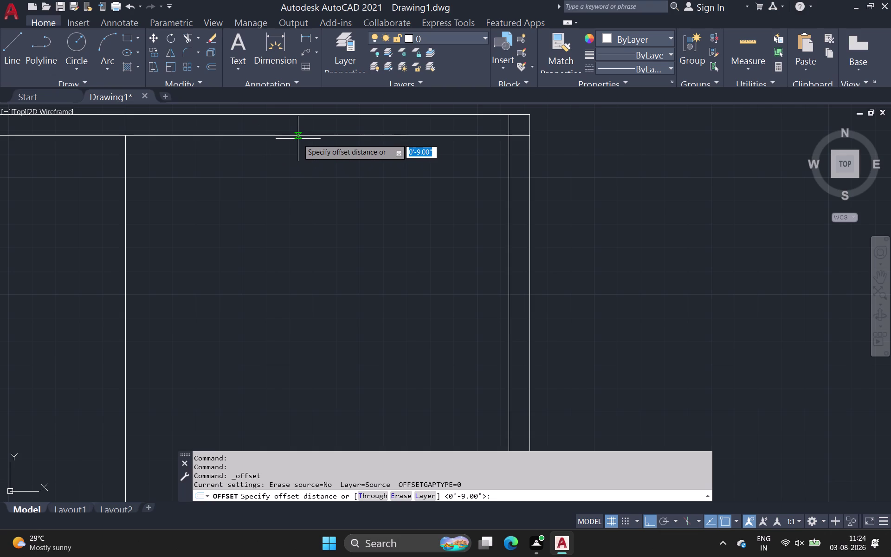
click(298, 136)
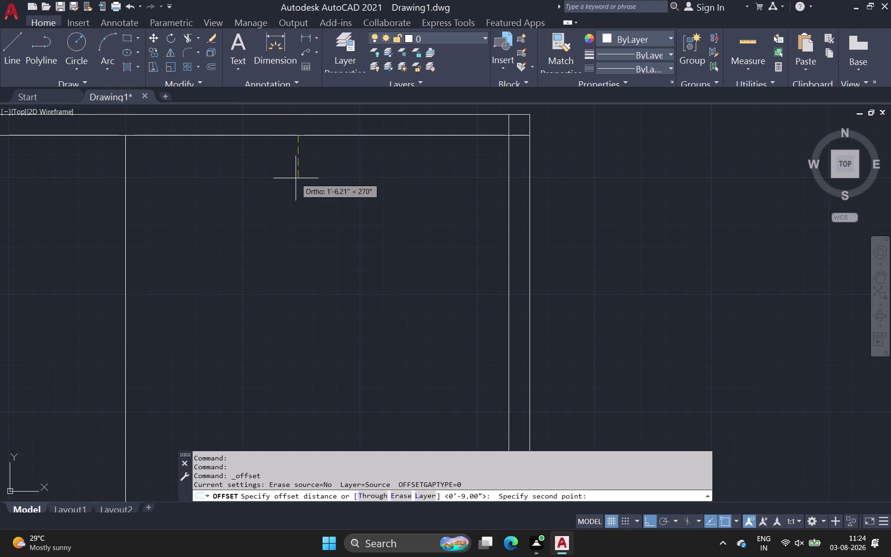
key(5)
key(apostrophe)
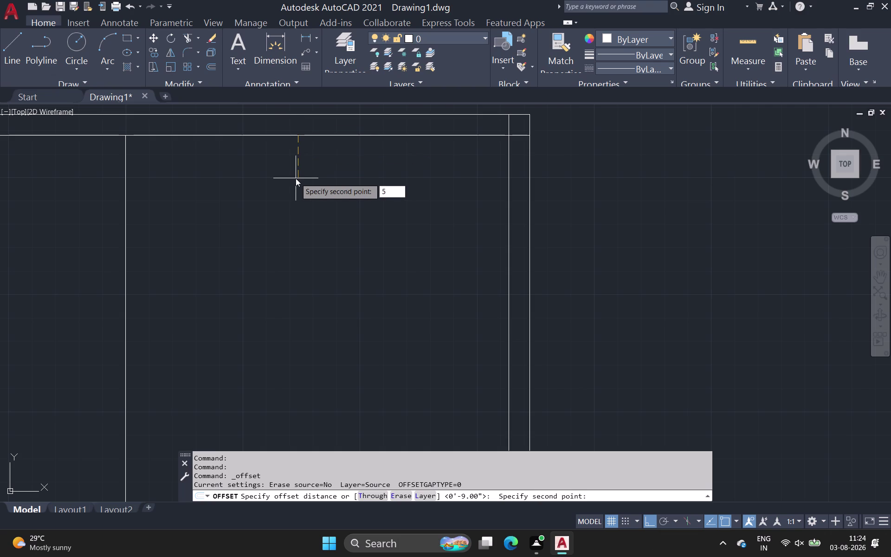
key(Return)
click(329, 134)
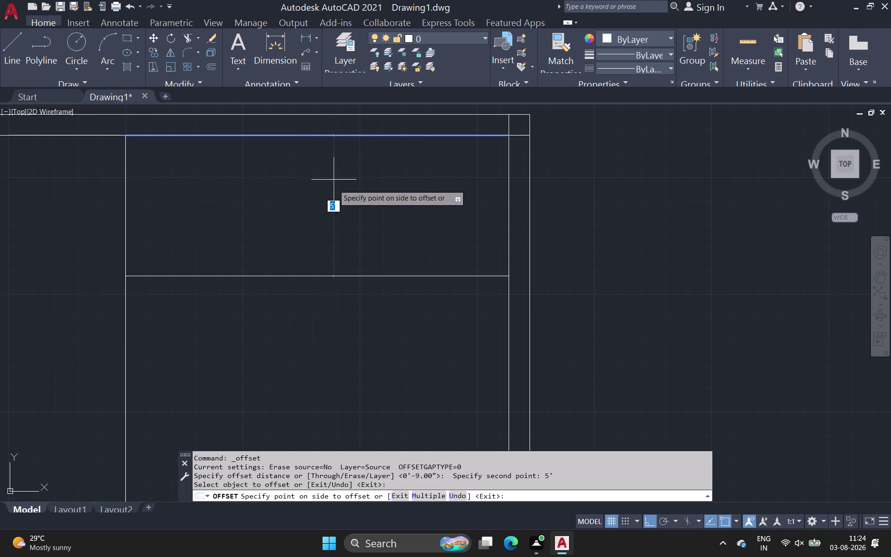
click(336, 208)
key(space)
Start another offset with a 4-foot distance, then cancel it.
key(space)
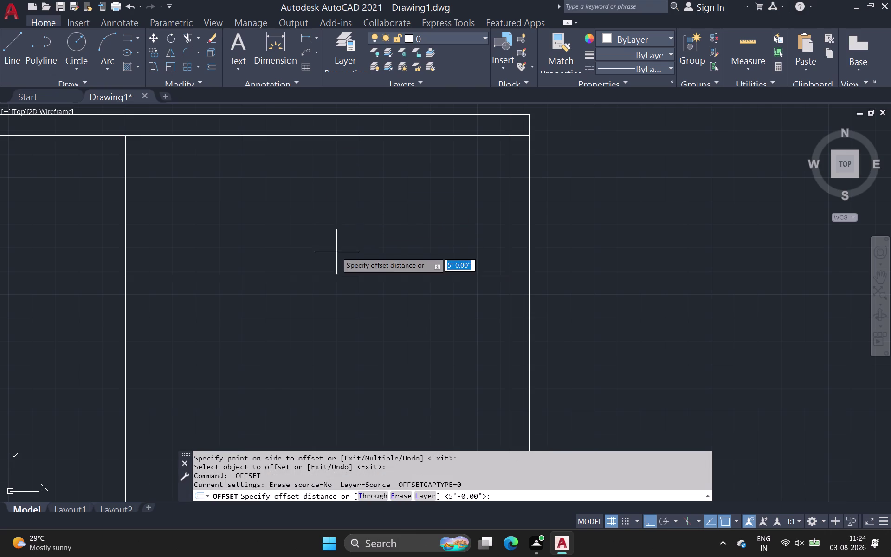
click(336, 273)
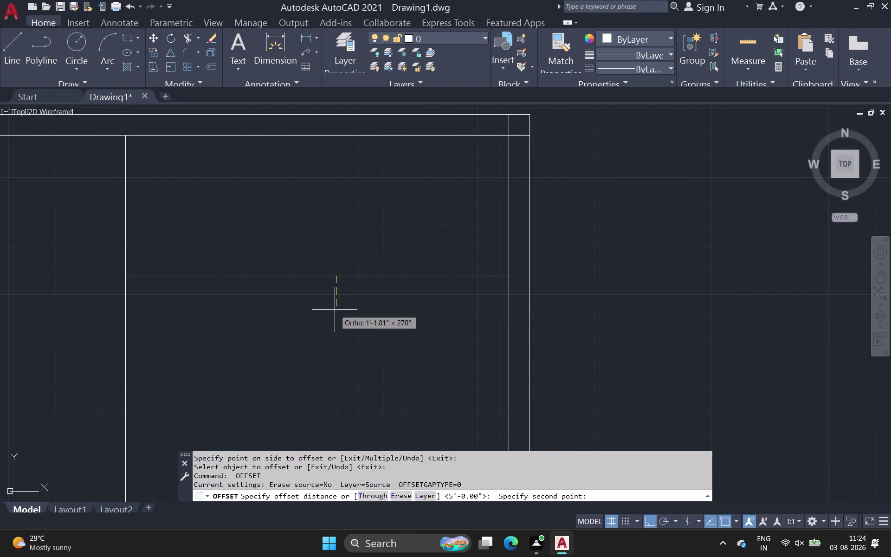
key(4)
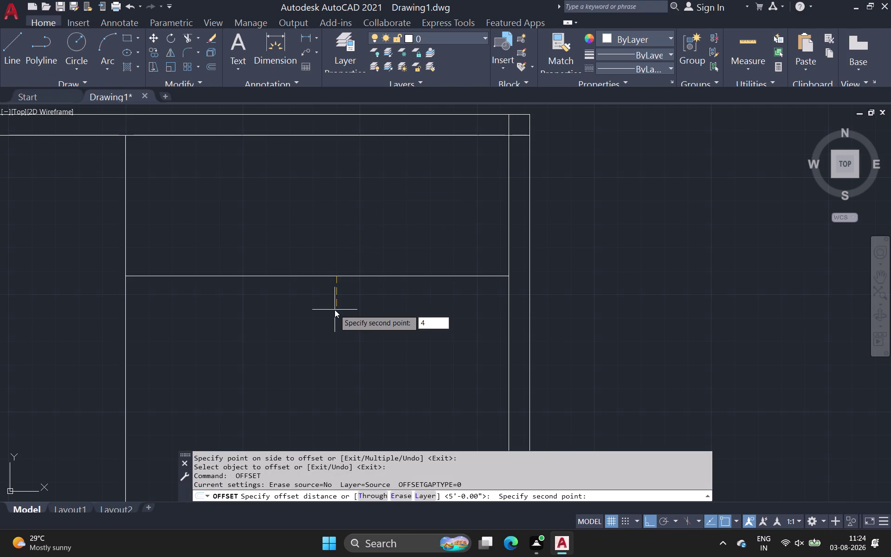
key(comma)
key(BackSpace)
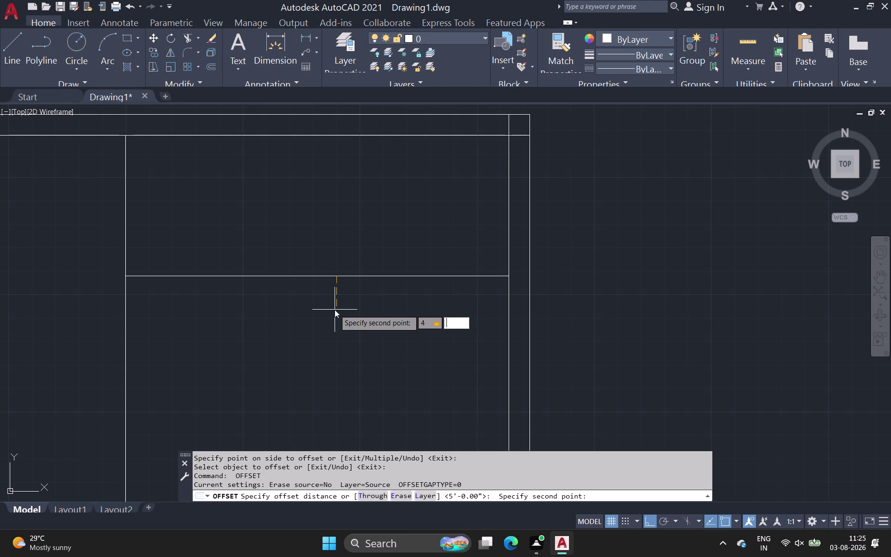
key(Escape)
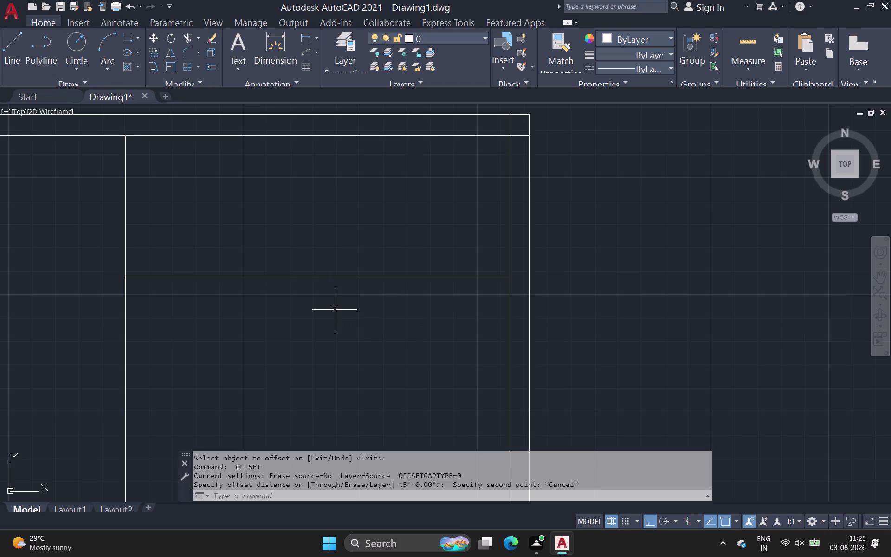
Offset the horizontal interior wall line 4.5 units below it.
text(o)
key(space)
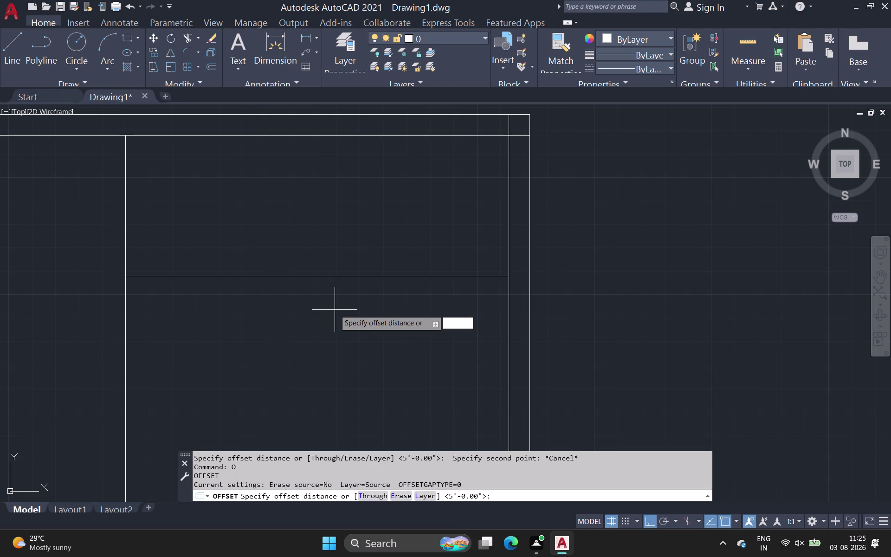
click(339, 279)
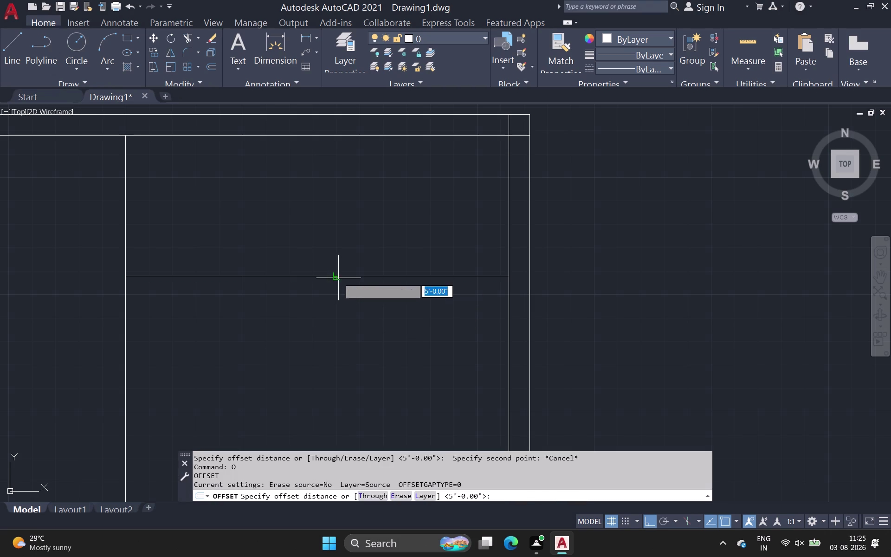
text(4)
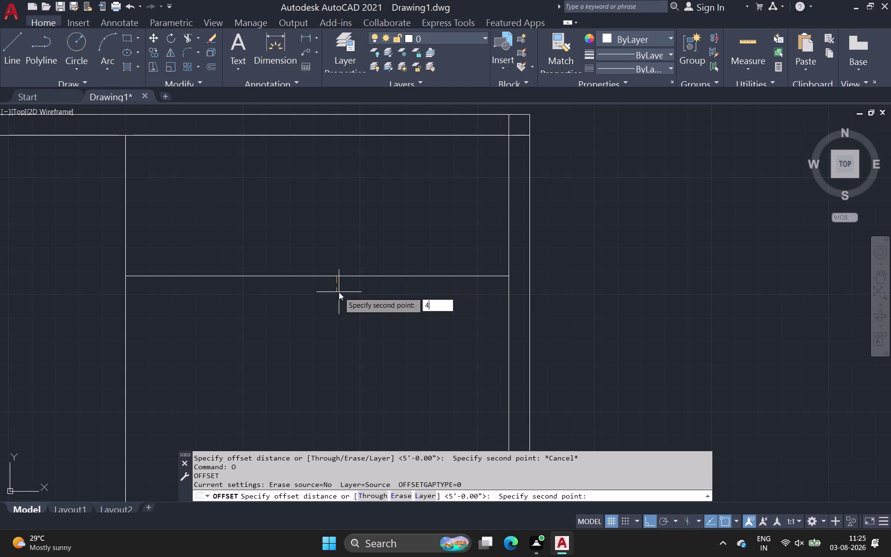
text(.5)
key(space)
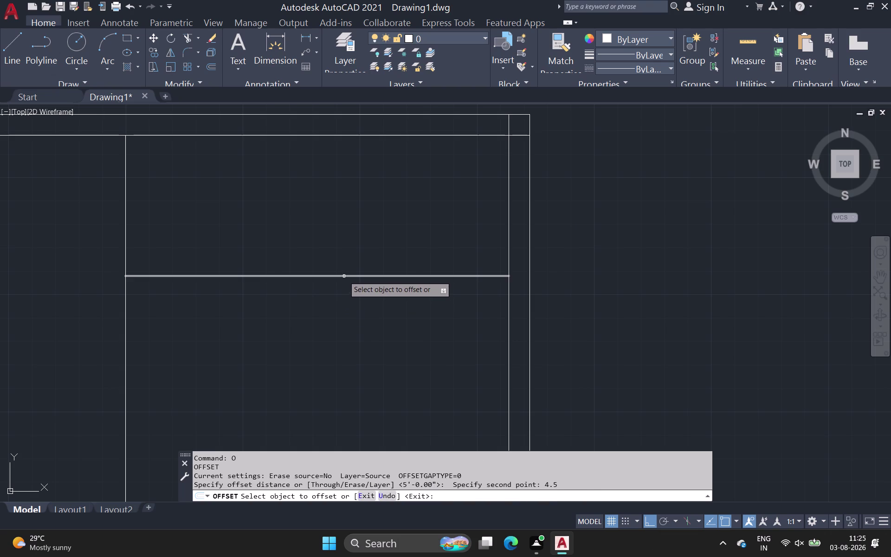
click(344, 276)
click(343, 289)
key(space)
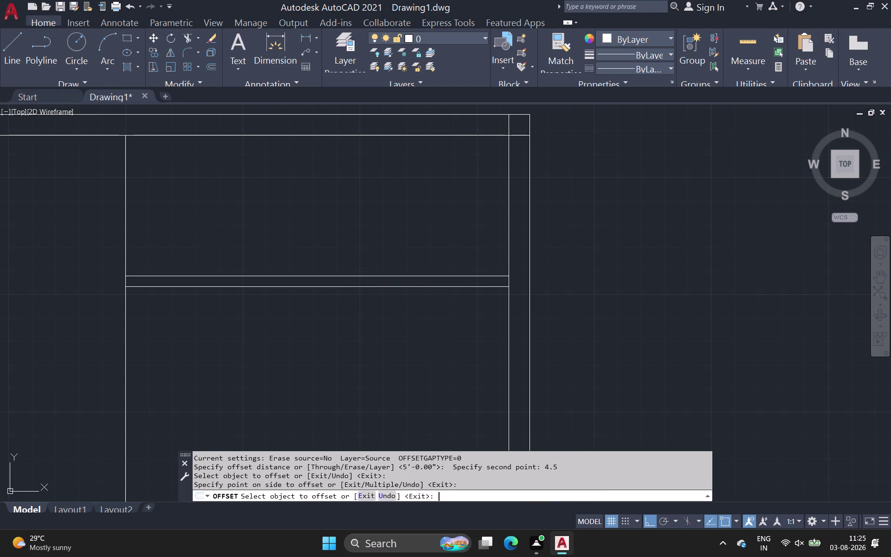
key(space)
Enter a 12-foot offset and select the lower double-wall line, then end the offset.
drag(344, 284, 346, 300)
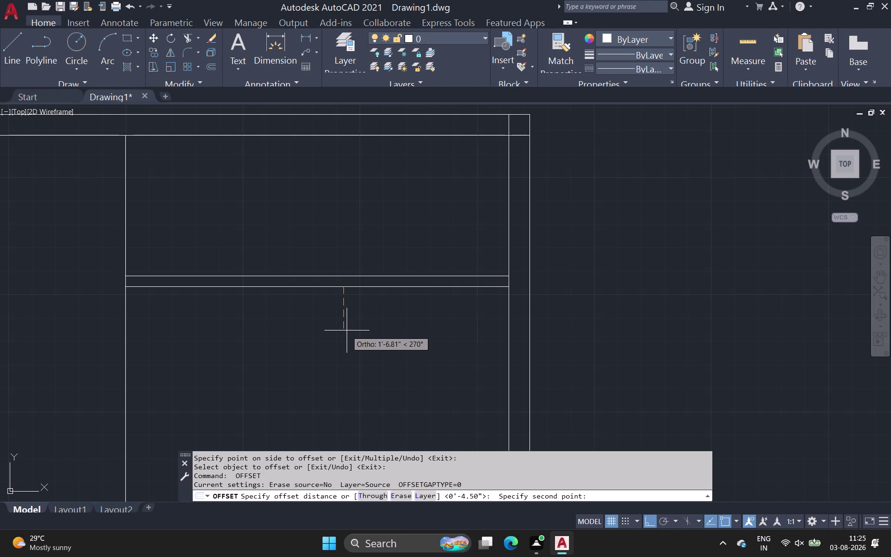
key(1)
key(2)
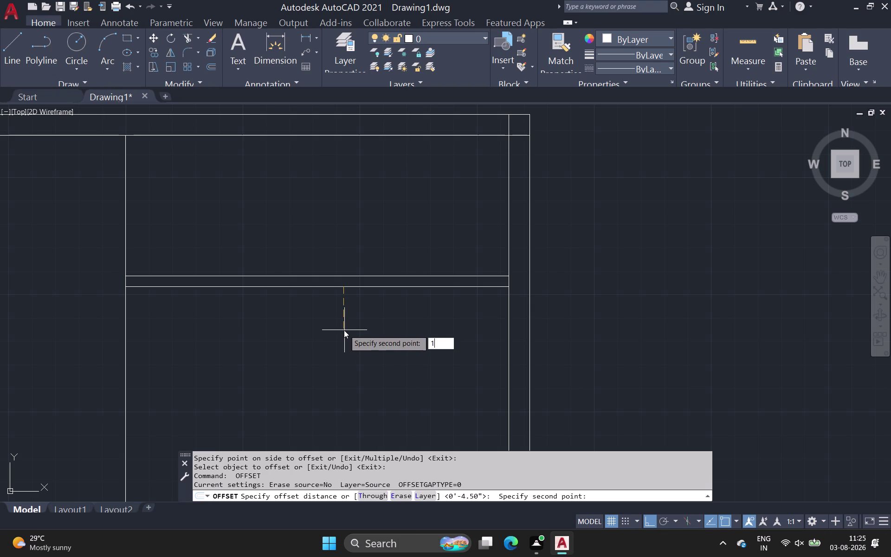
key(apostrophe)
key(space)
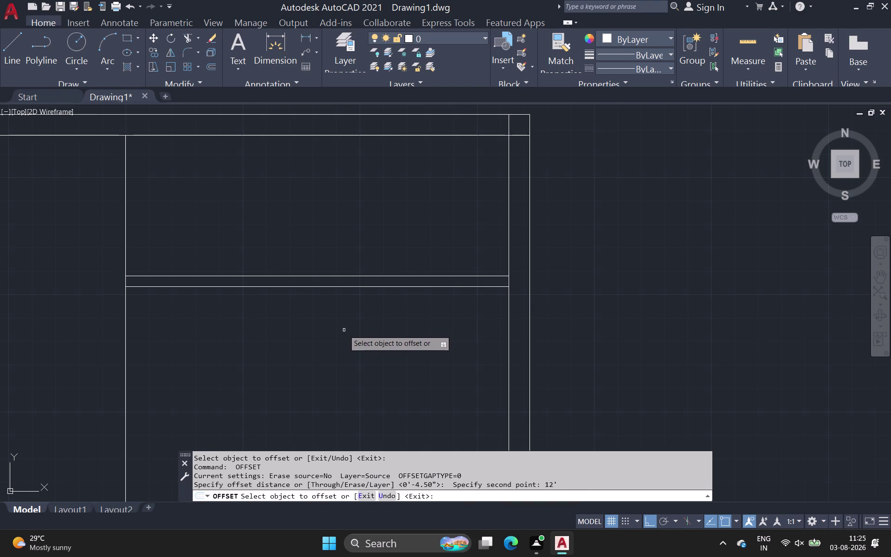
click(349, 287)
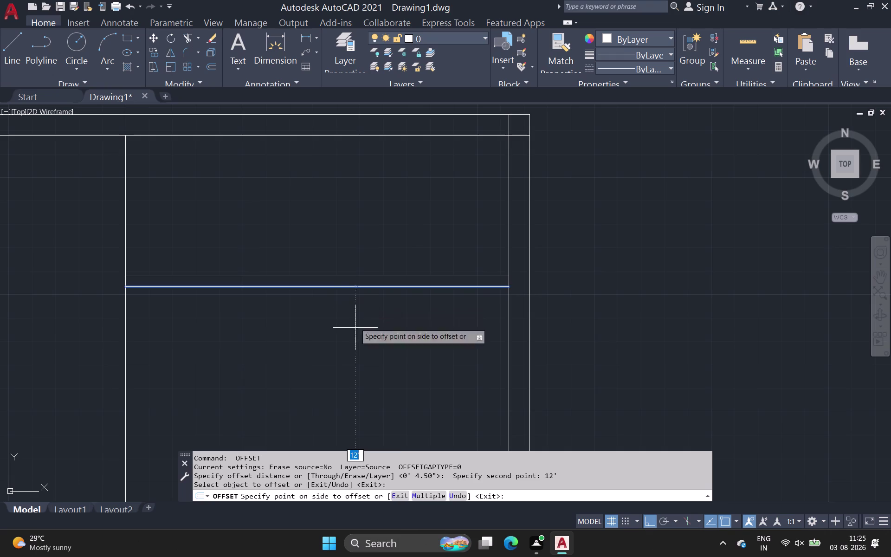
scroll(down, 3)
middle_drag(352, 342, 355, 274)
scroll(down, 3)
scroll(down, 3)
middle_drag(353, 292, 352, 283)
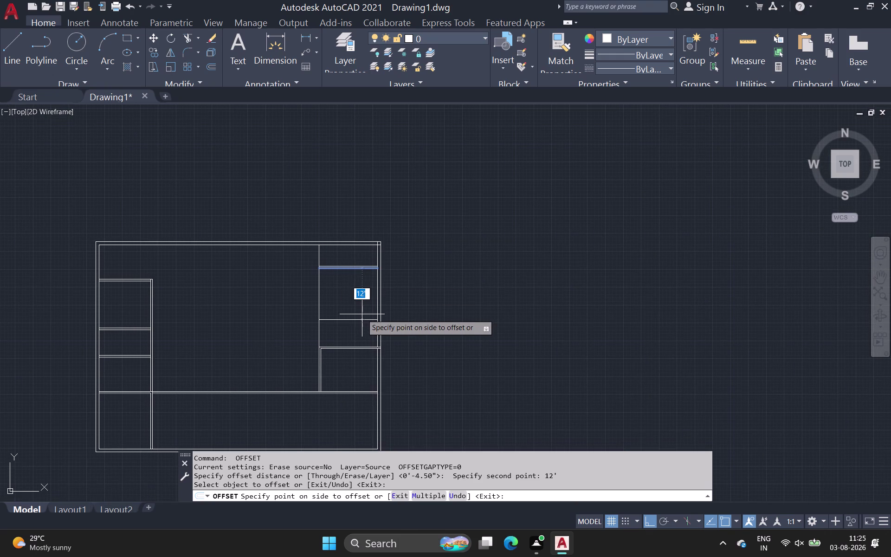
key(space)
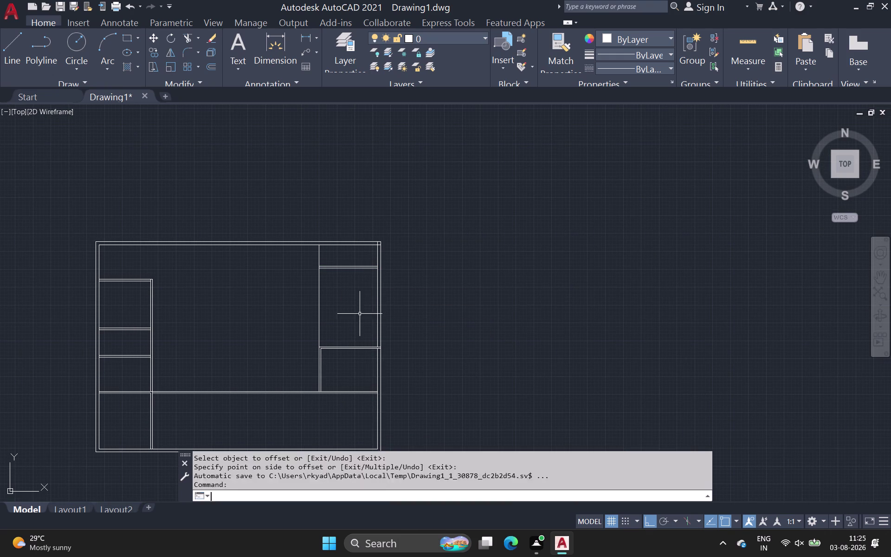
Offset the lower double-wall line 12 feet below in the right-hand room.
scroll(up, 3)
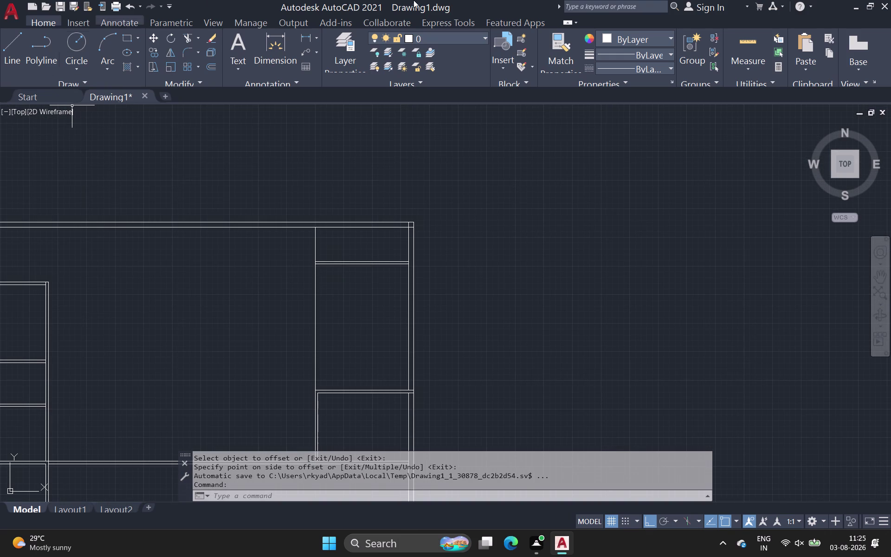
click(208, 61)
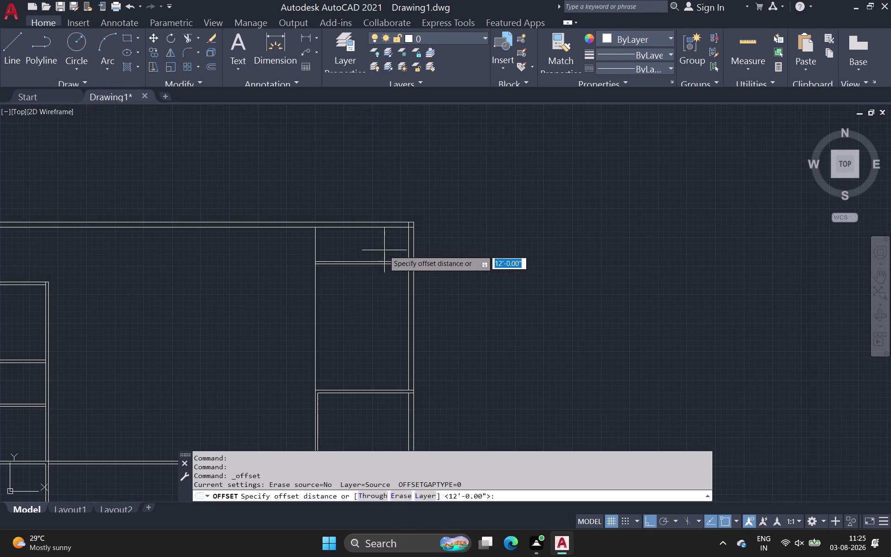
scroll(up, 3)
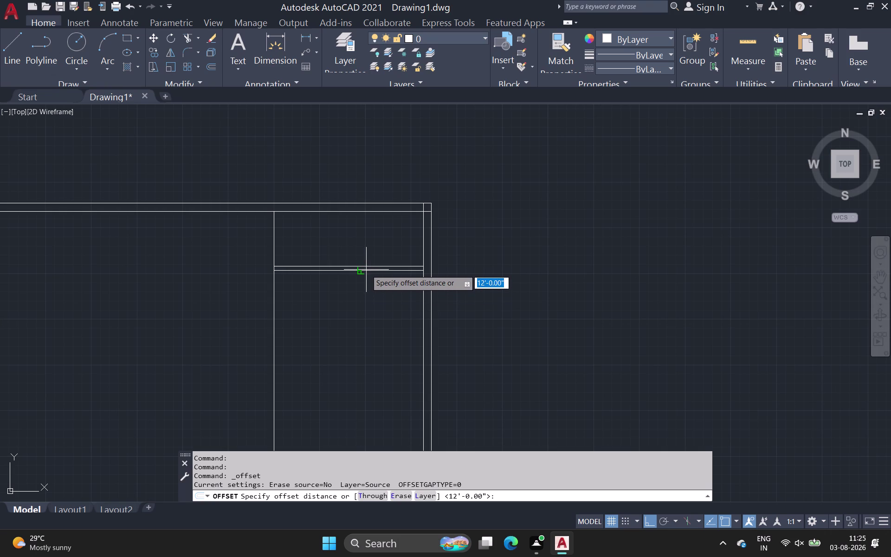
click(359, 272)
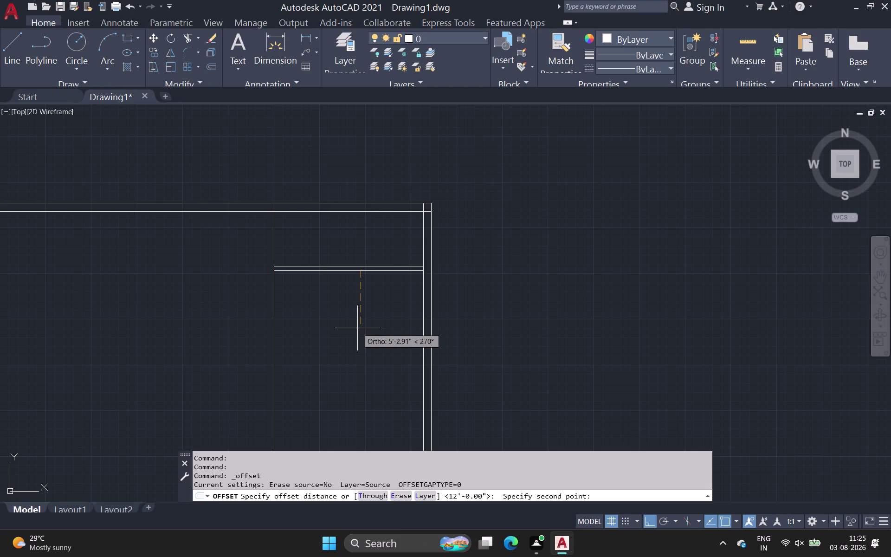
text(12)
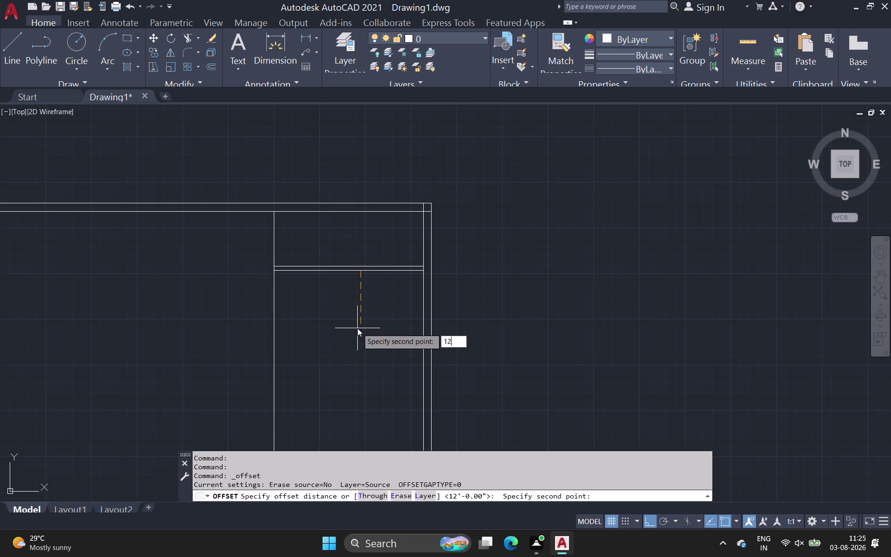
key(apostrophe)
key(Return)
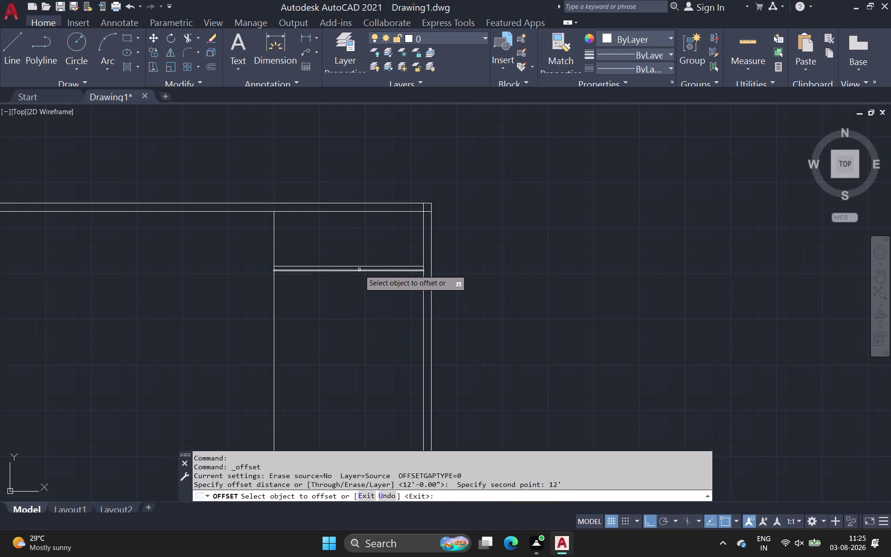
click(359, 270)
click(357, 311)
middle_drag(350, 354, 349, 352)
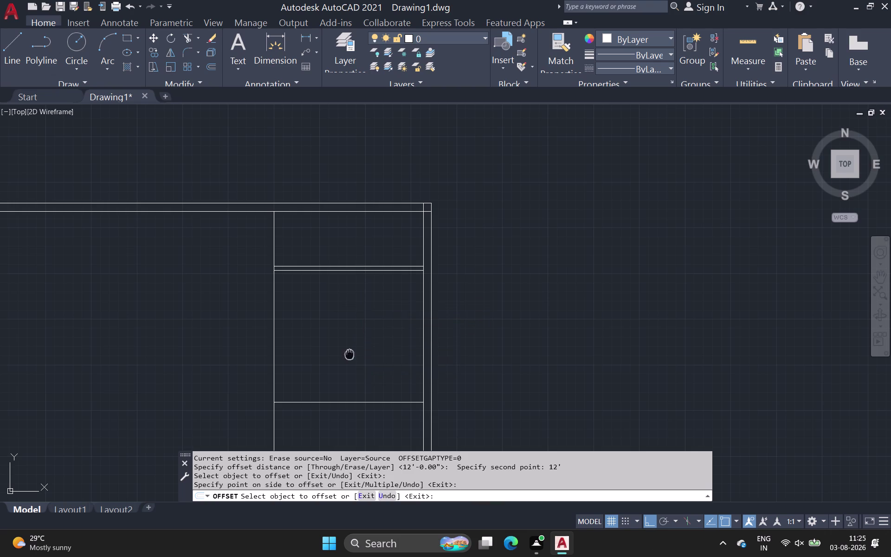
middle_drag(348, 351, 357, 314)
scroll(down, 3)
Offset the new room divider line by 4.5 inches to form a double wall.
key(space)
key(space)
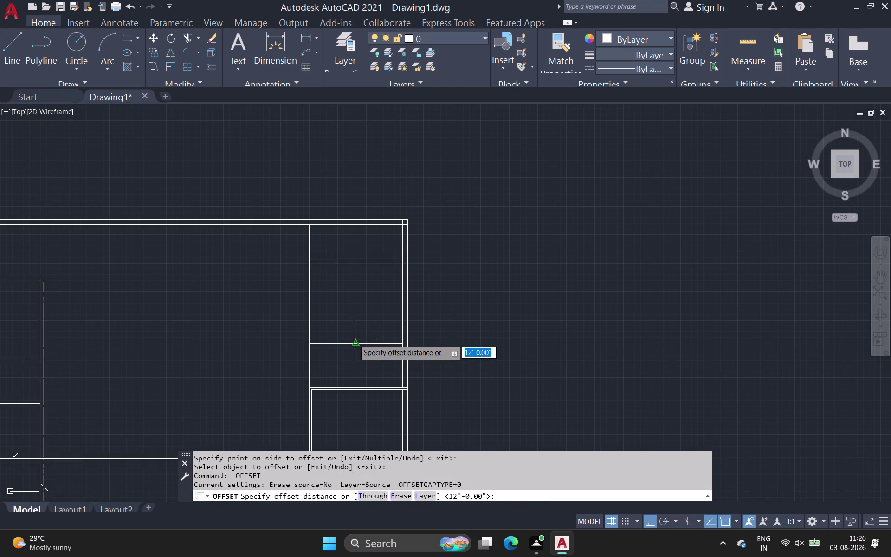
click(355, 342)
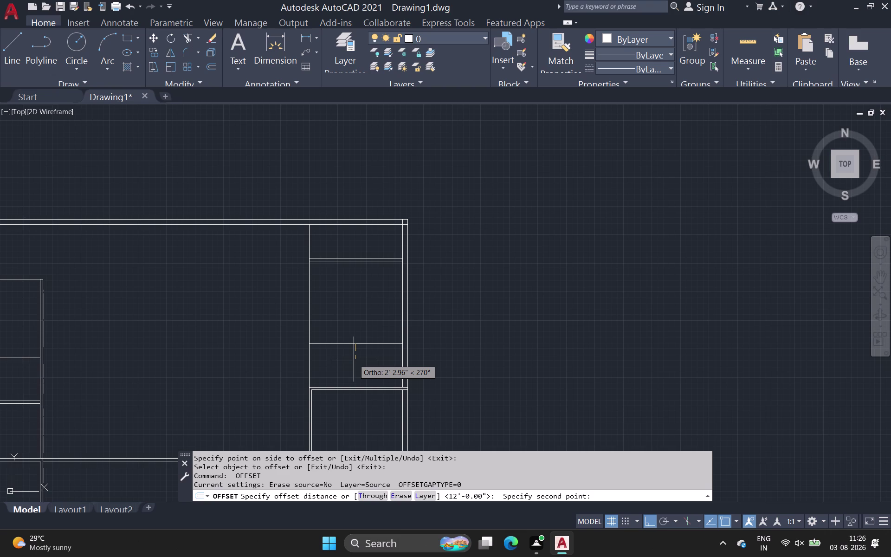
key(3)
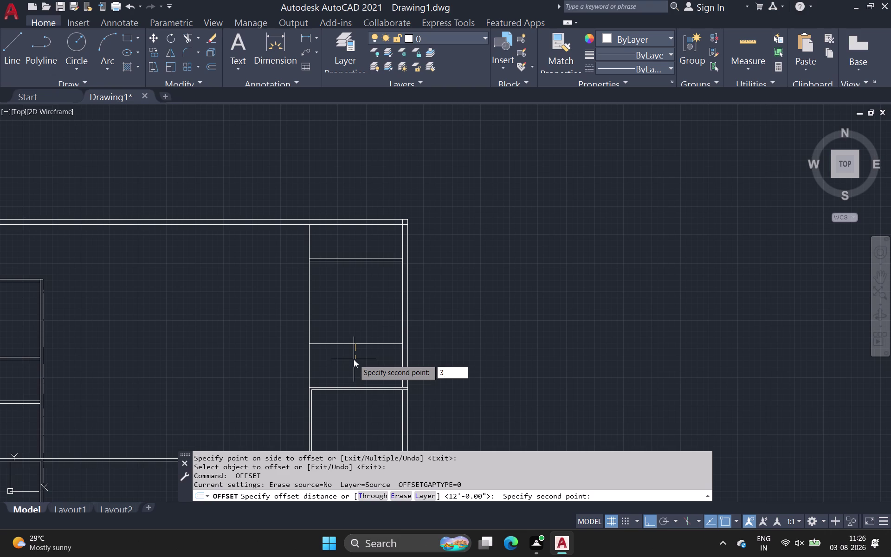
key(BackSpace)
key(4)
text(.5)
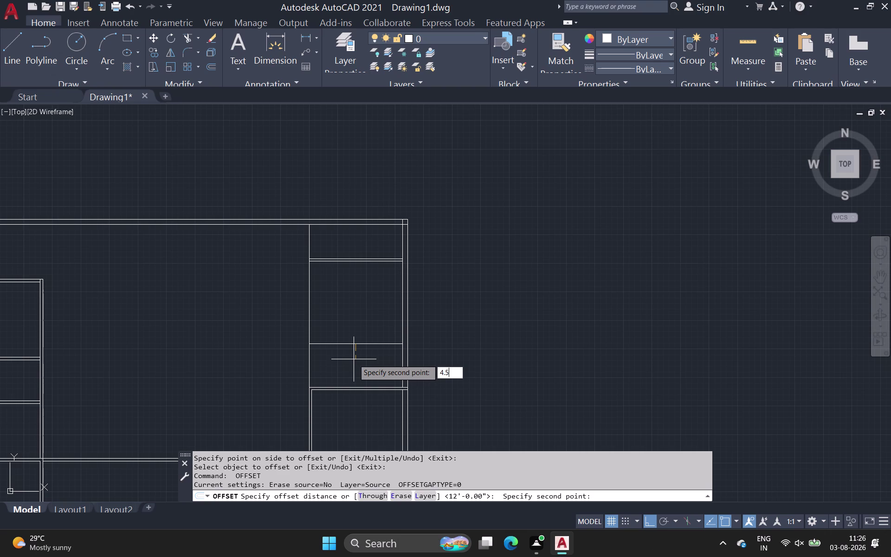
key(space)
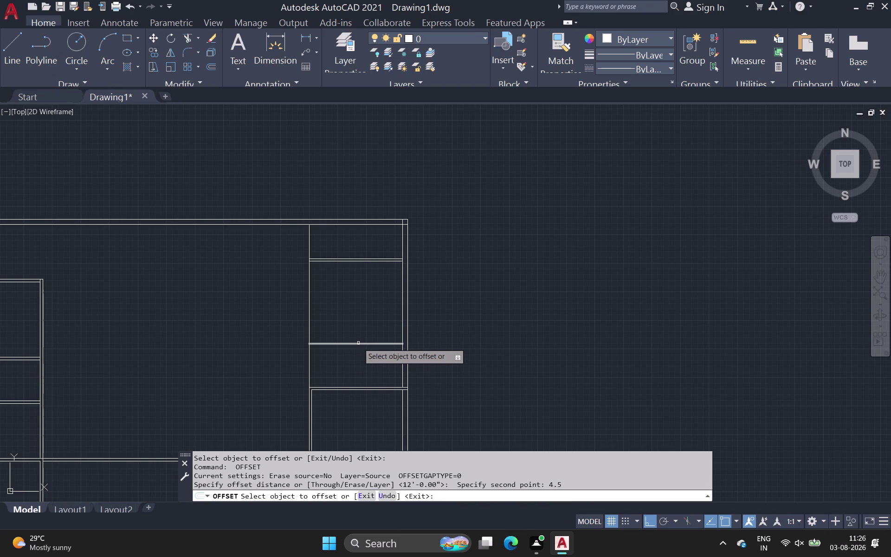
click(358, 343)
click(359, 364)
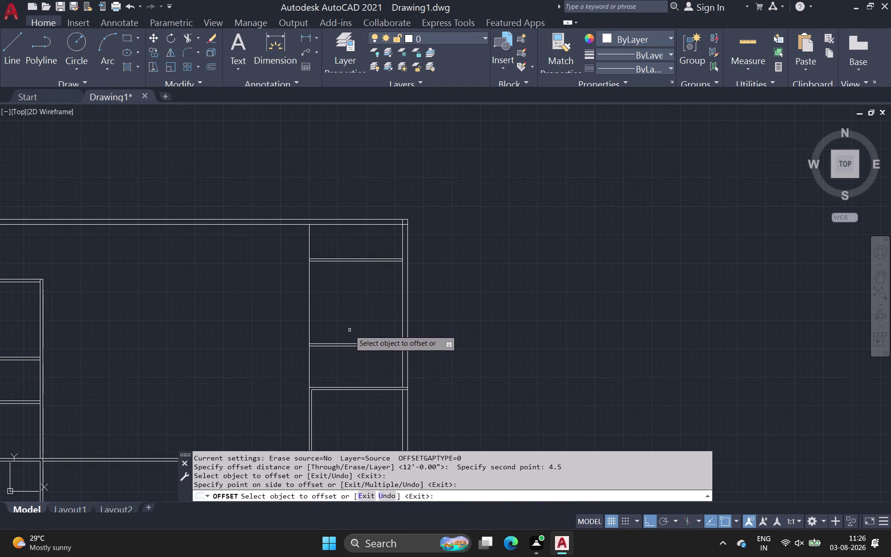
key(space)
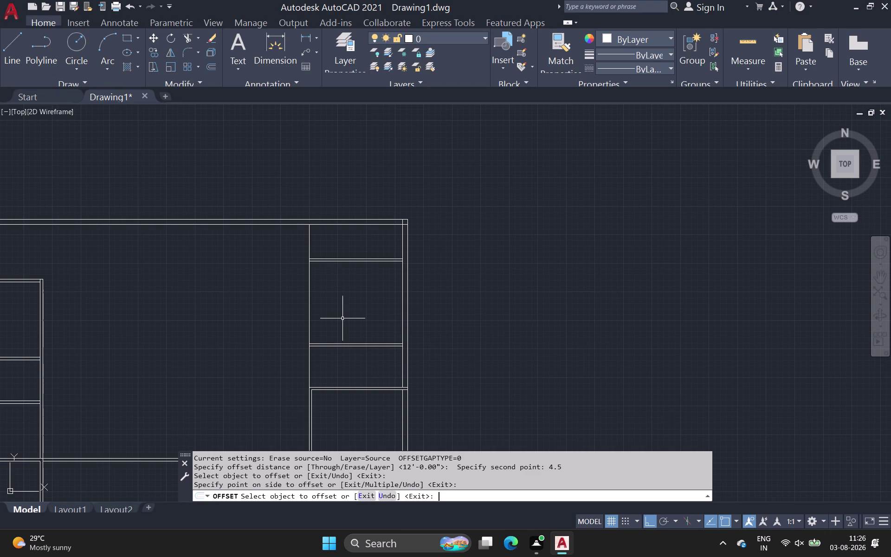
After cancelling a mistyped attempt, offset the right interior wall line 4.5 inches.
key(space)
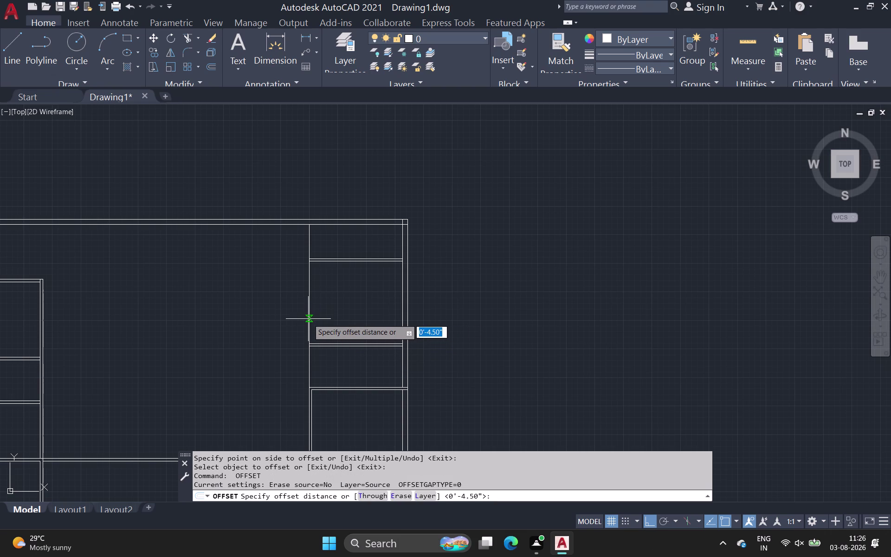
click(311, 318)
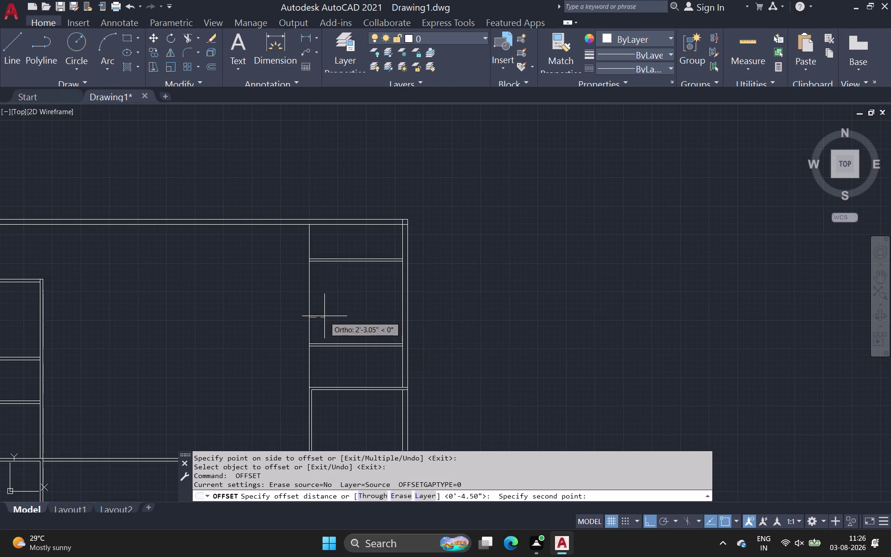
text(4,)
key(Escape)
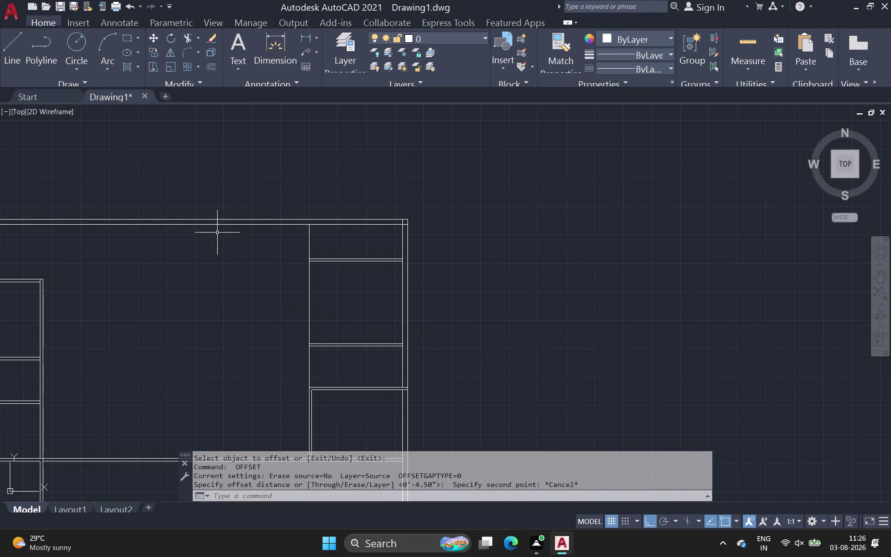
click(210, 64)
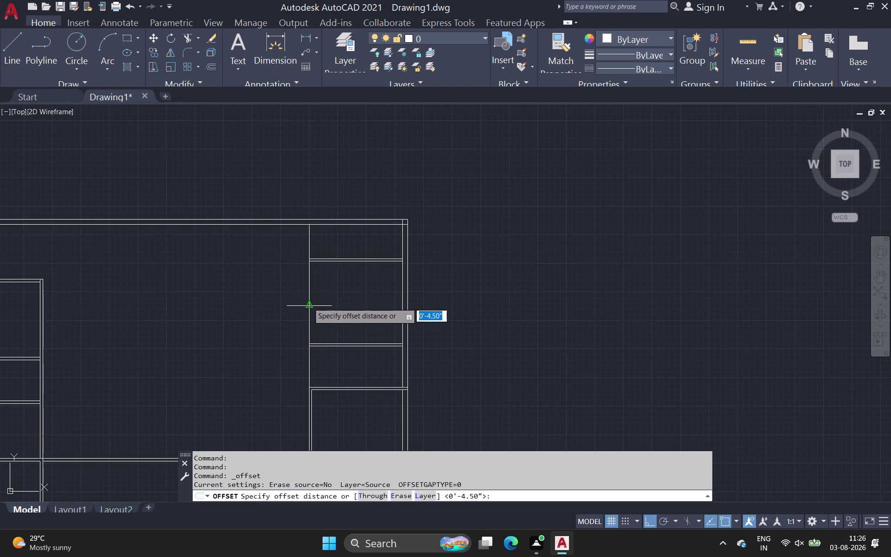
click(310, 304)
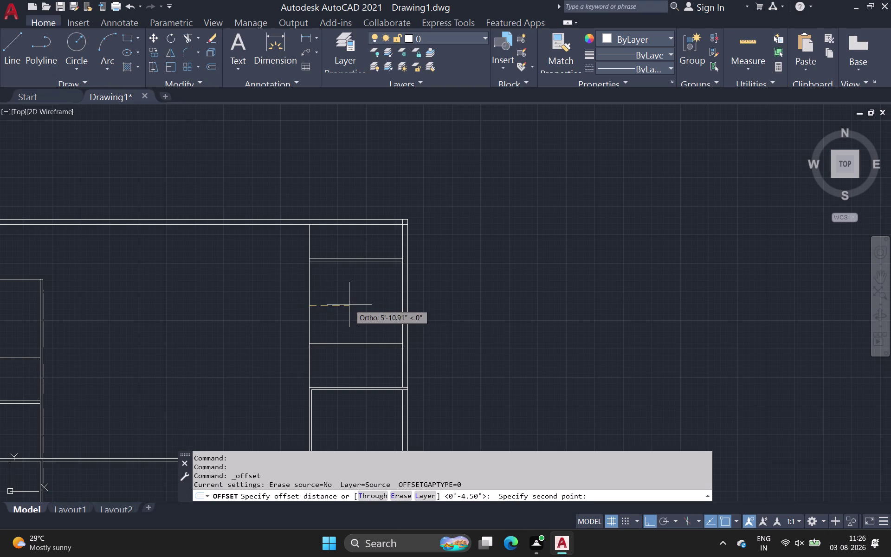
key(4)
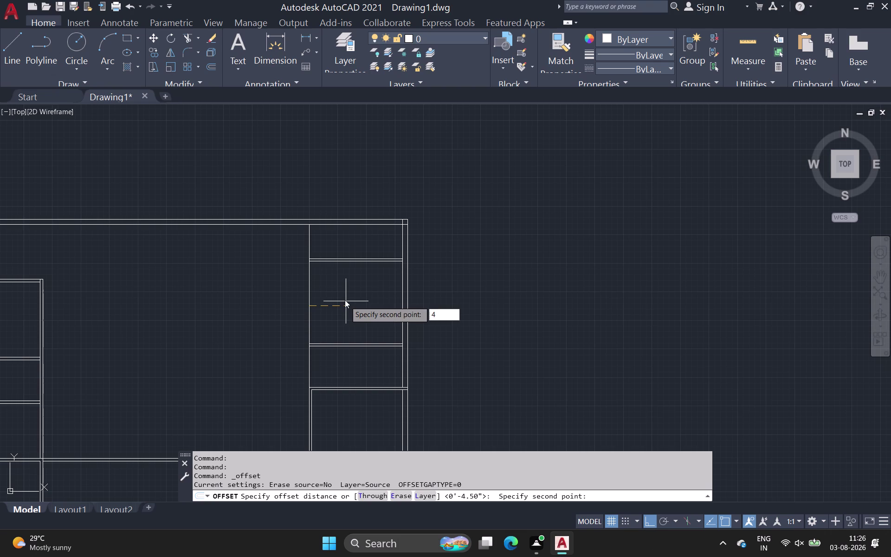
key(period)
text(5)
key(space)
click(310, 307)
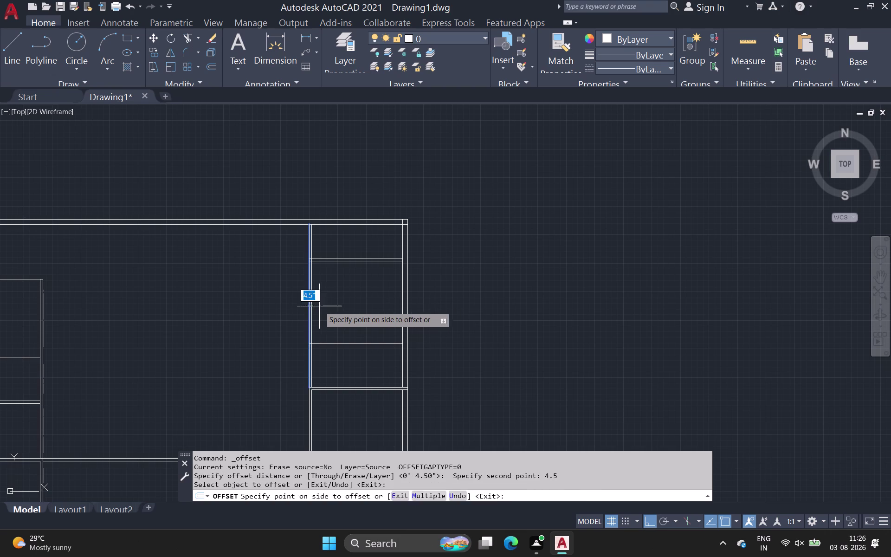
click(320, 307)
scroll(down, 3)
middle_drag(323, 307, 319, 256)
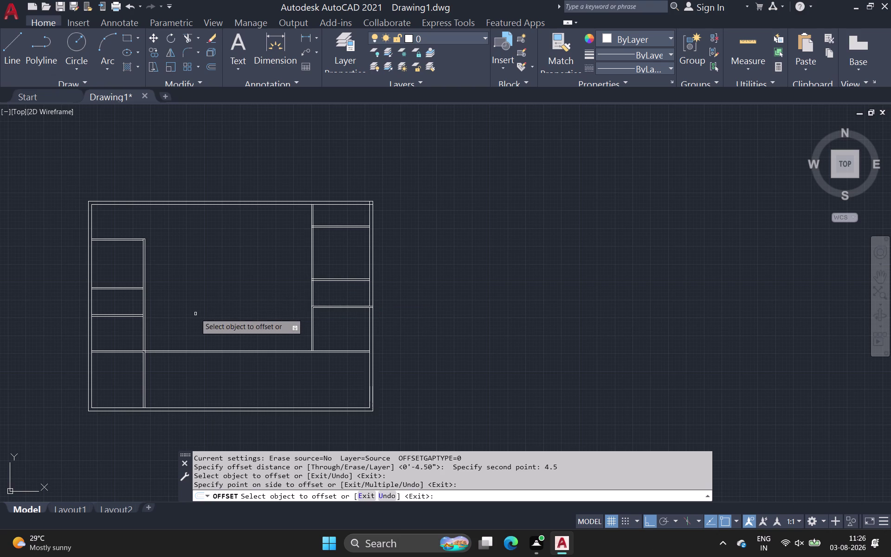
scroll(up, 3)
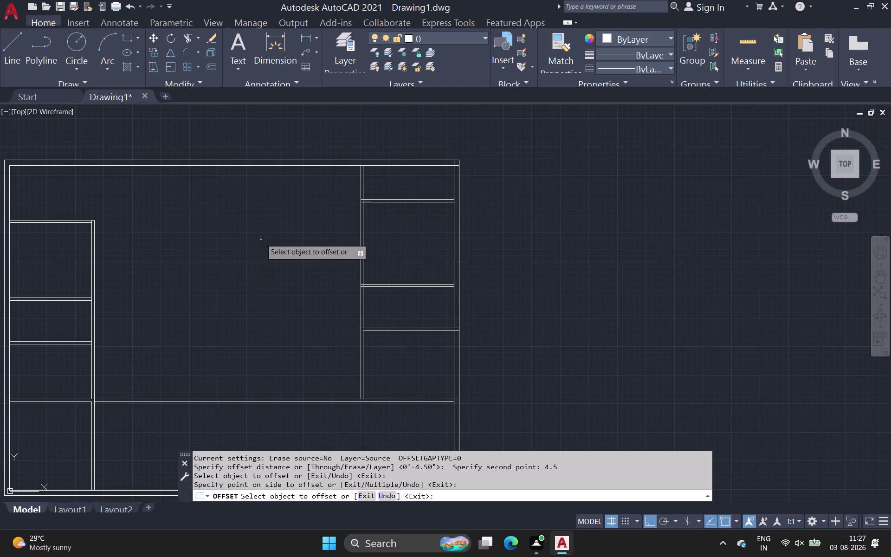
middle_drag(261, 239, 188, 274)
scroll(down, 3)
scroll(up, 3)
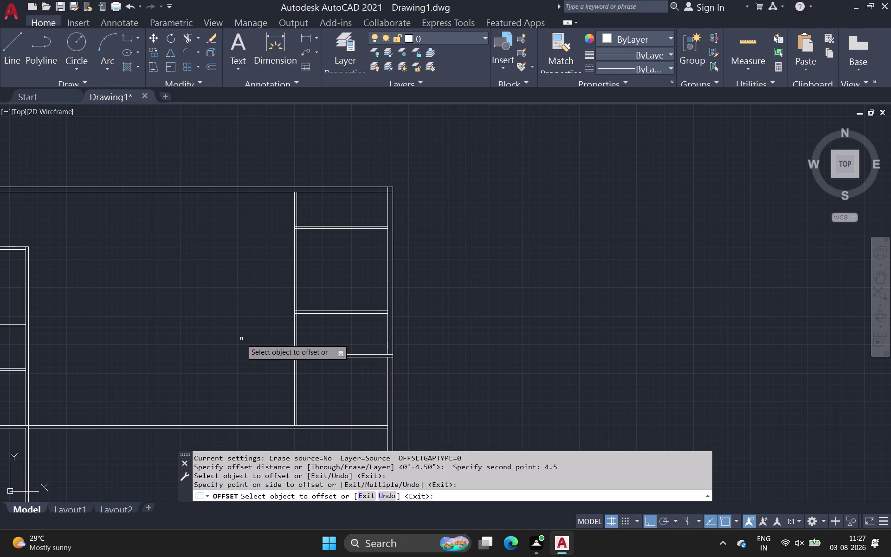
scroll(down, 3)
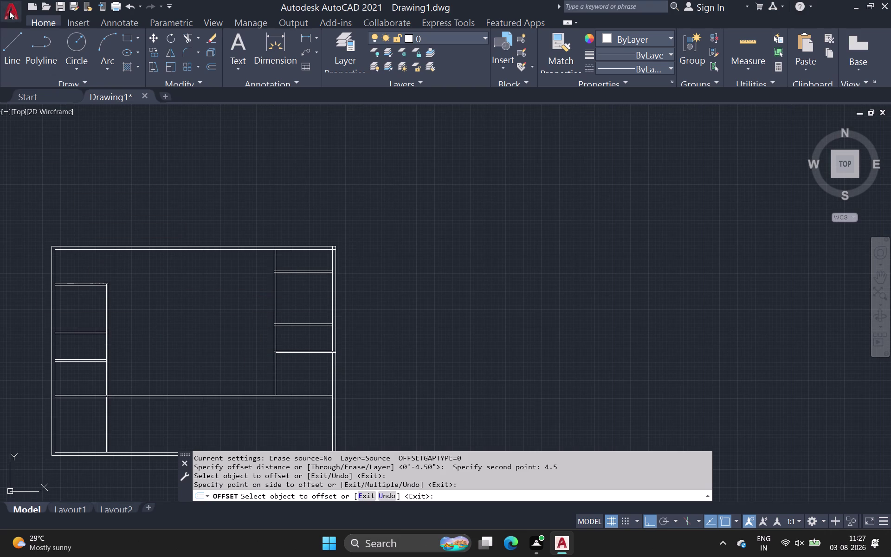
click(9, 43)
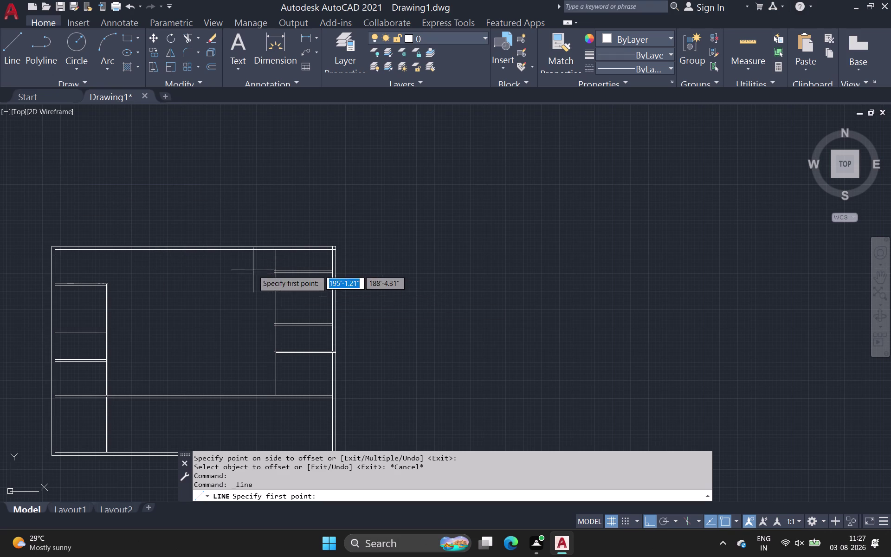
click(19, 45)
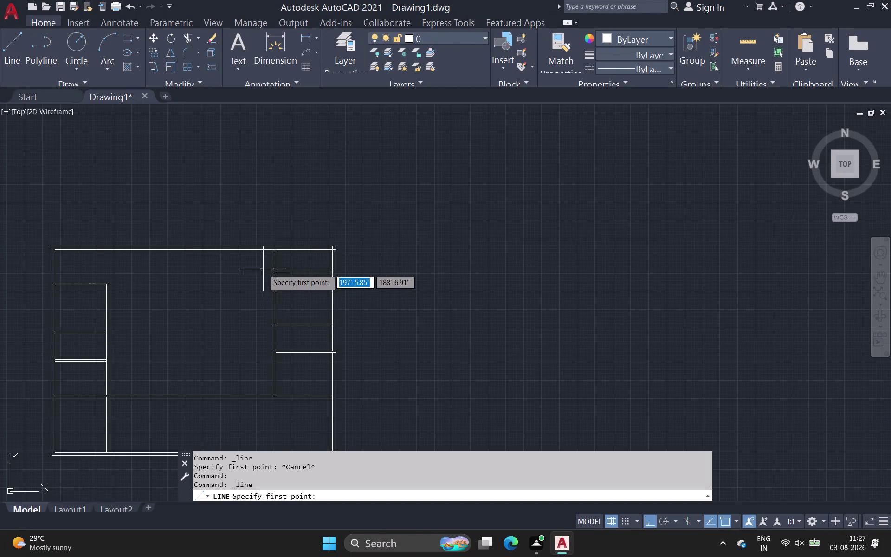
scroll(up, 3)
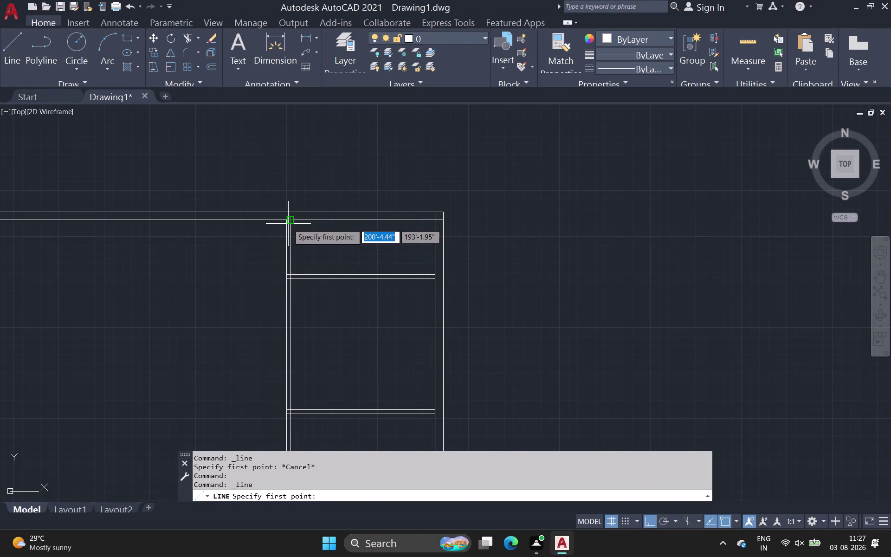
click(287, 221)
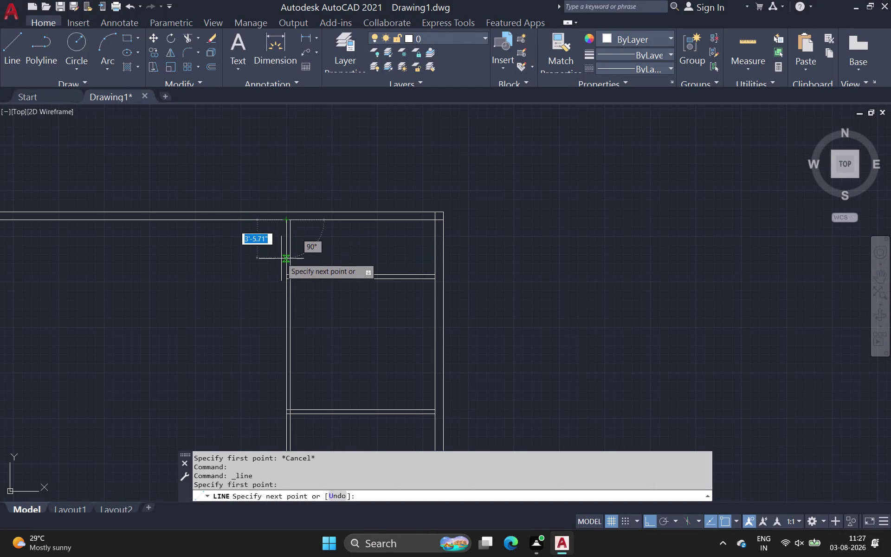
key(apostrophe)
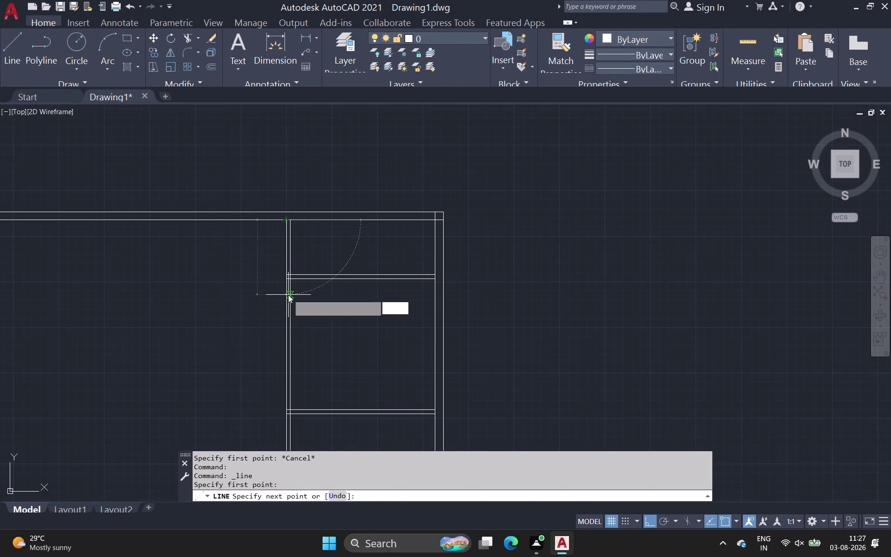
key(Return)
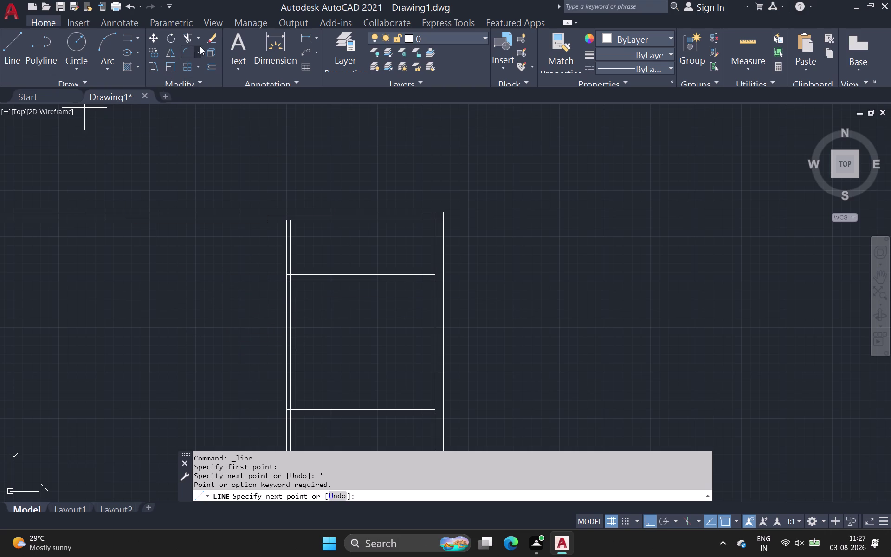
click(215, 67)
scroll(up, 3)
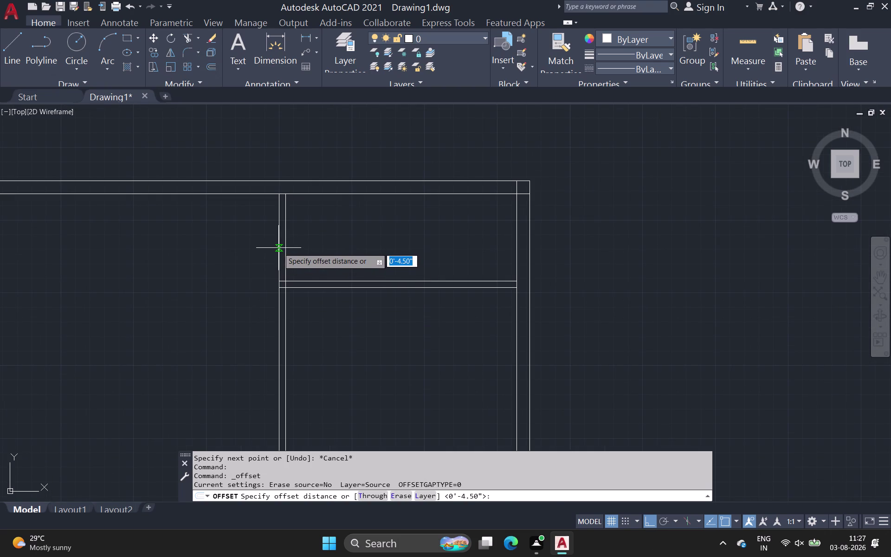
click(279, 248)
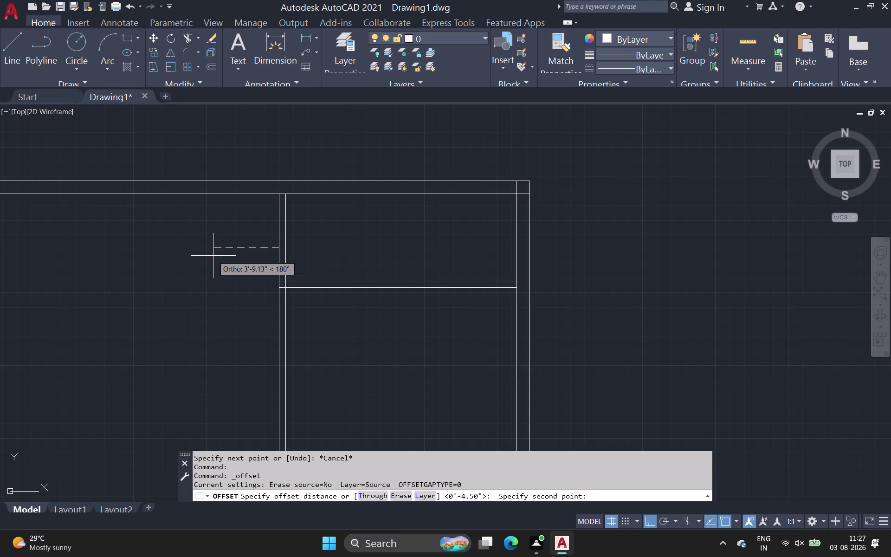
key(5)
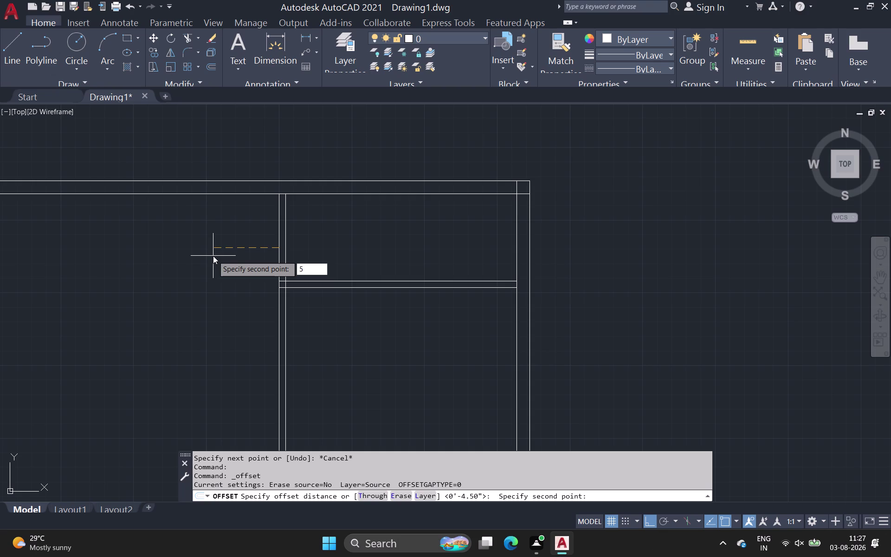
key(apostrophe)
key(Return)
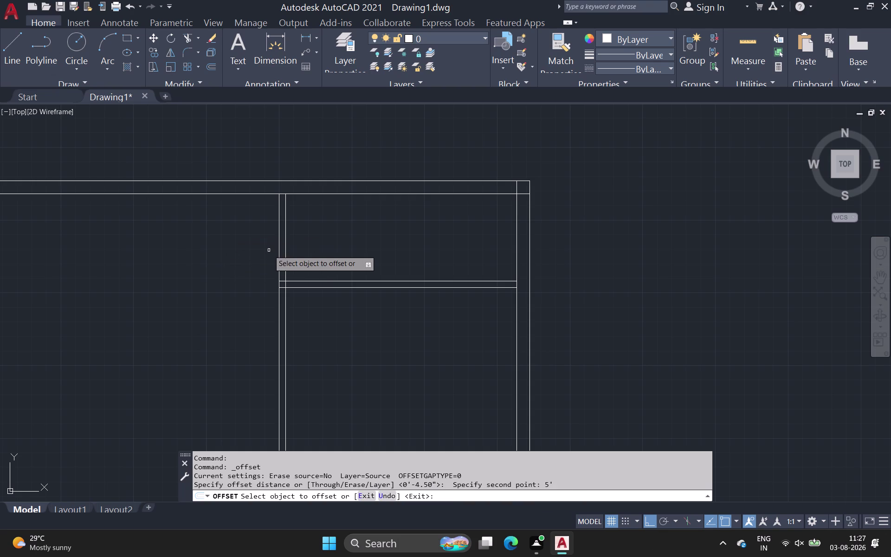
click(280, 241)
click(153, 263)
scroll(down, 3)
middle_drag(191, 266, 199, 251)
scroll(down, 3)
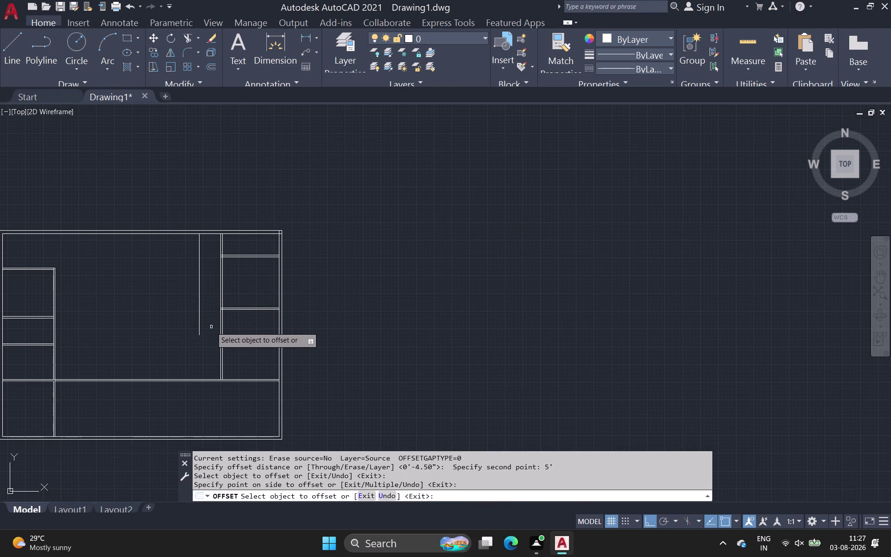
key(ctrl+z)
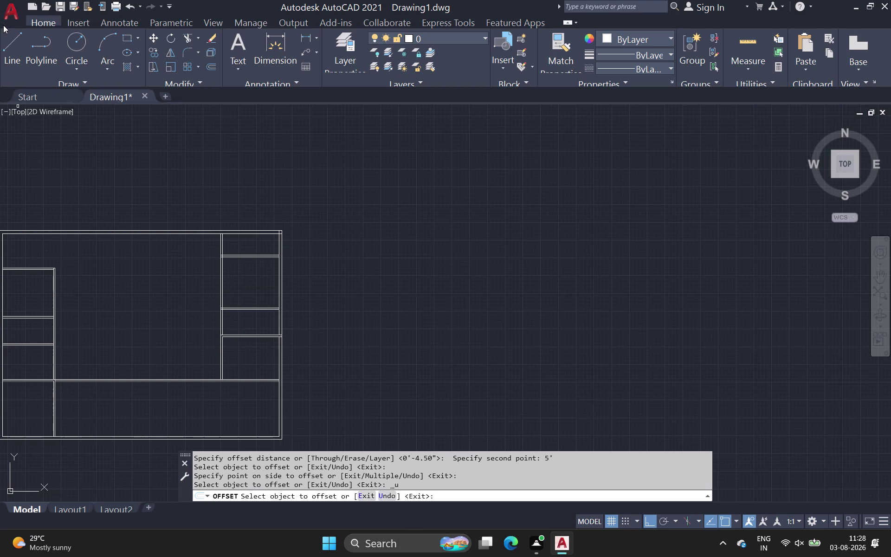
Begin a line on the top wall, then cancel the unfinished attempt.
click(14, 50)
scroll(up, 3)
scroll(up, 3)
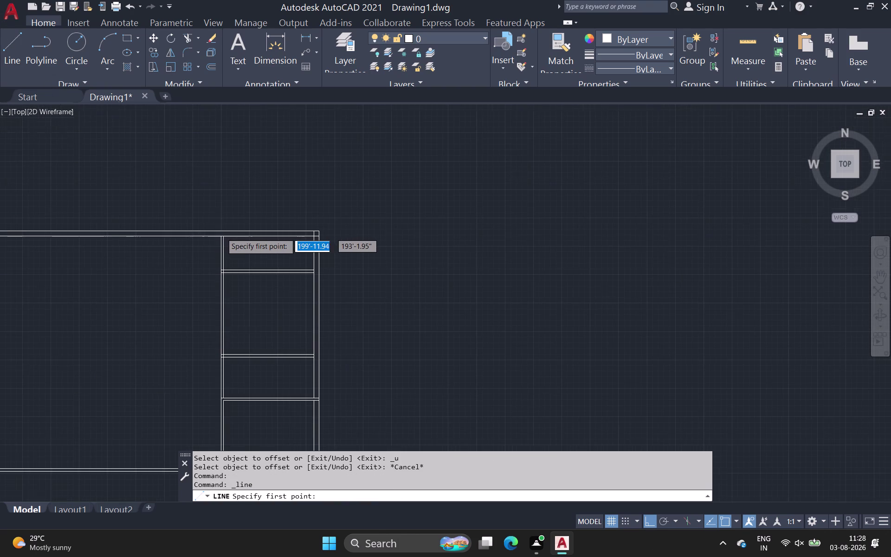
scroll(up, 3)
click(217, 242)
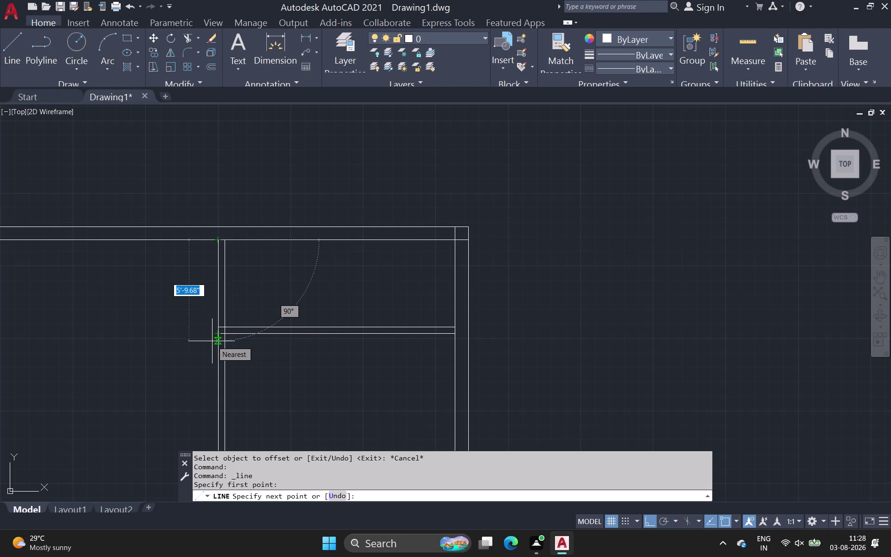
key(apostrophe)
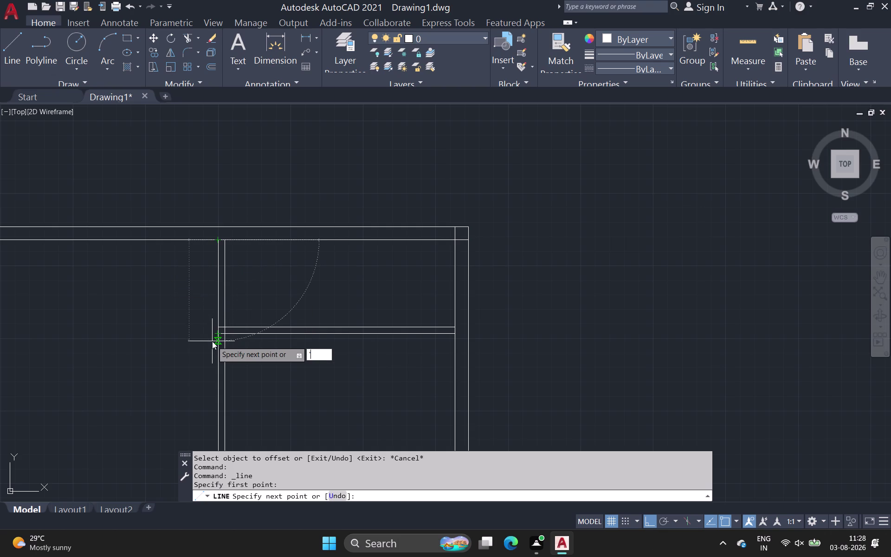
key(Escape)
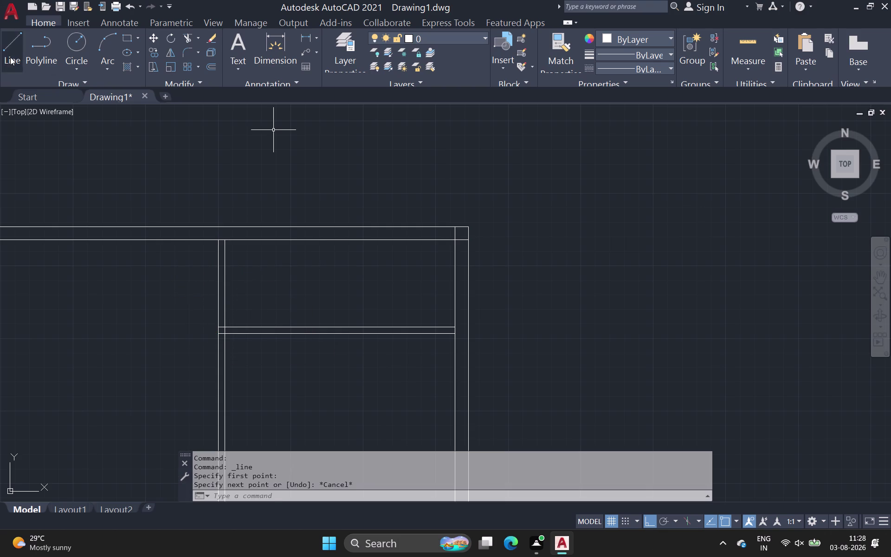
Draw a 6' line downward from where the interior wall meets the top wall.
click(13, 52)
scroll(up, 3)
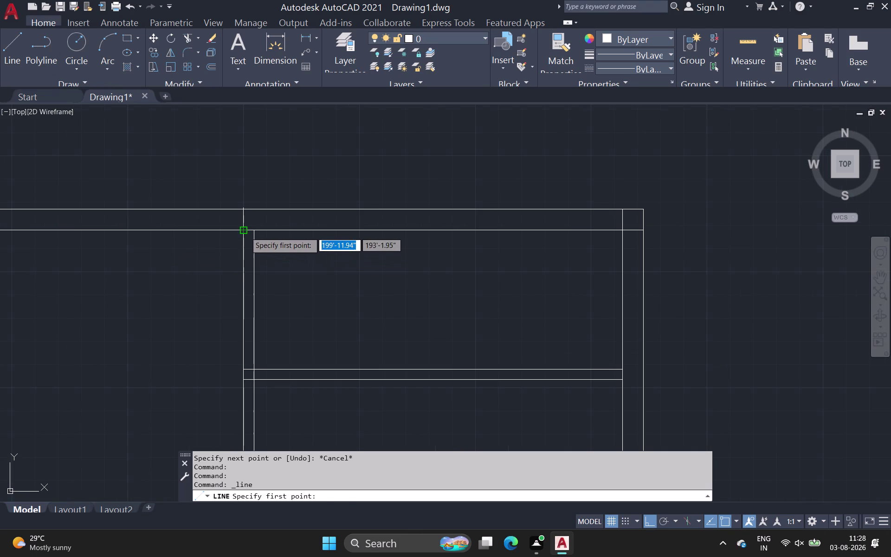
click(245, 231)
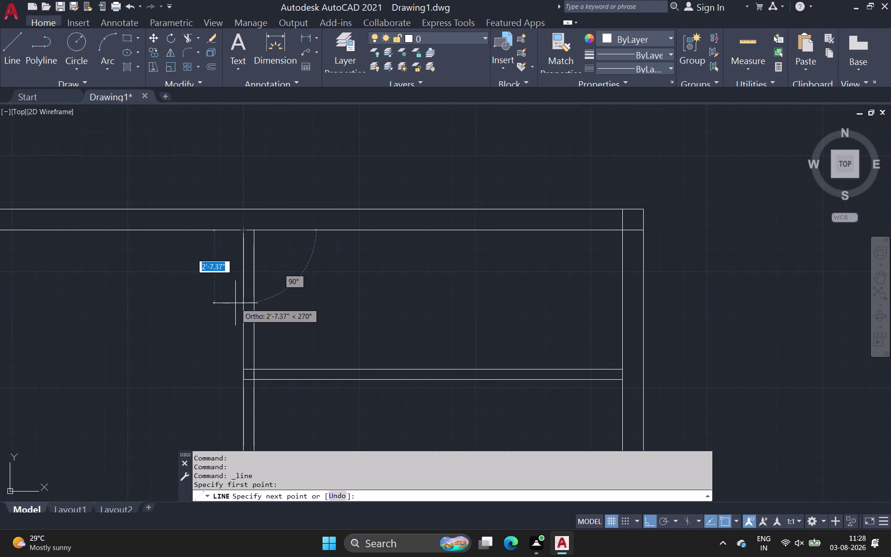
key(6)
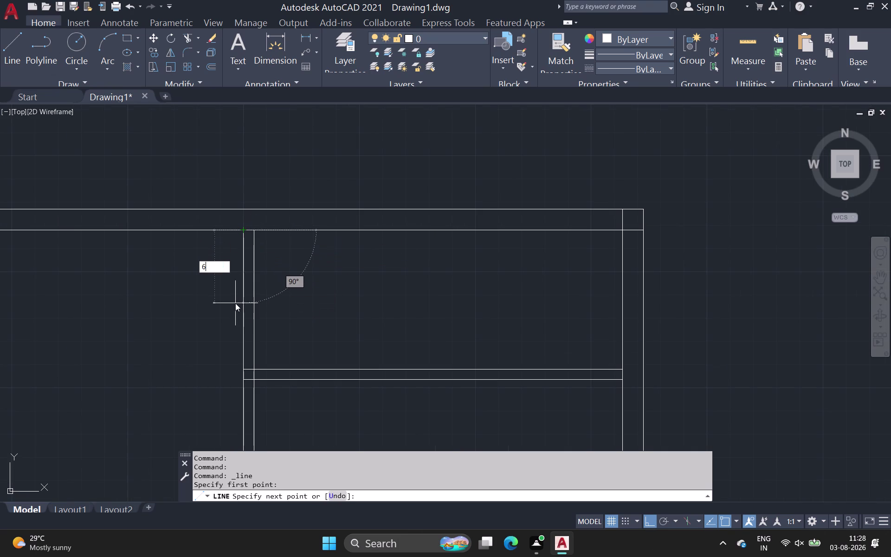
key(apostrophe)
key(Return)
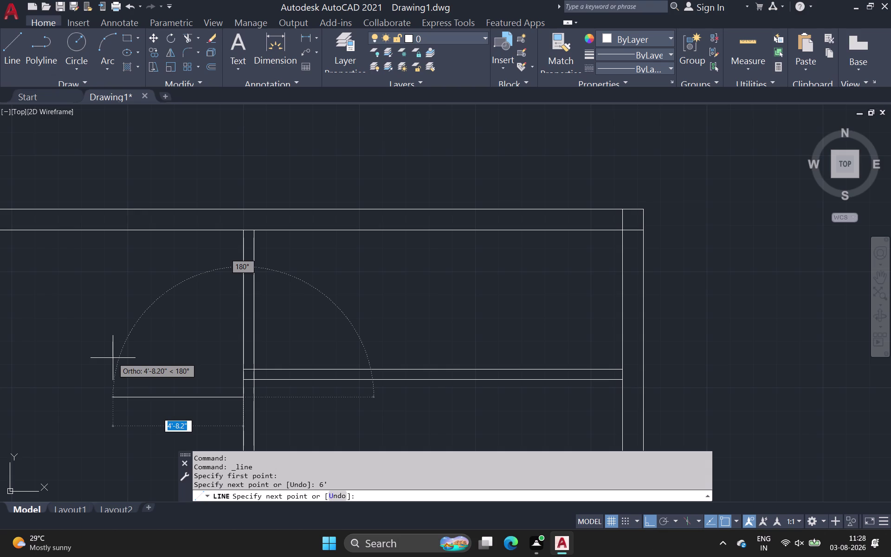
key(space)
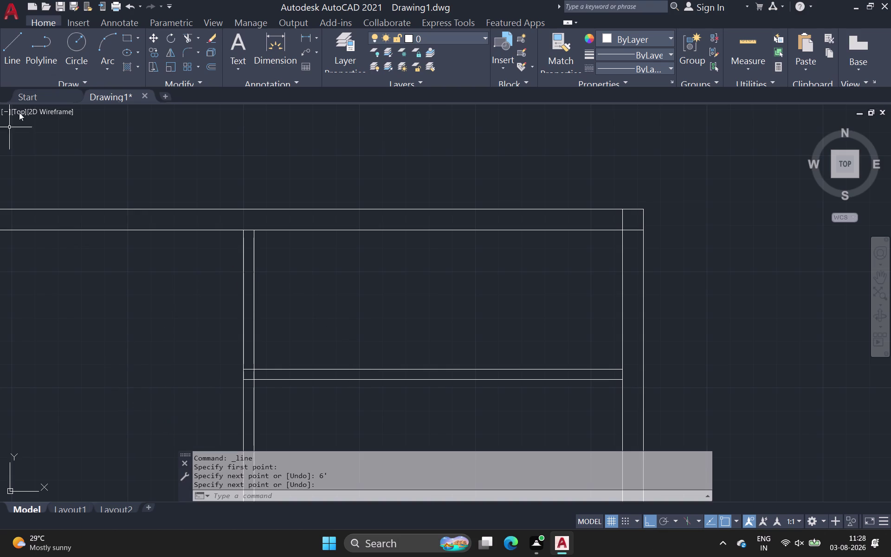
click(215, 68)
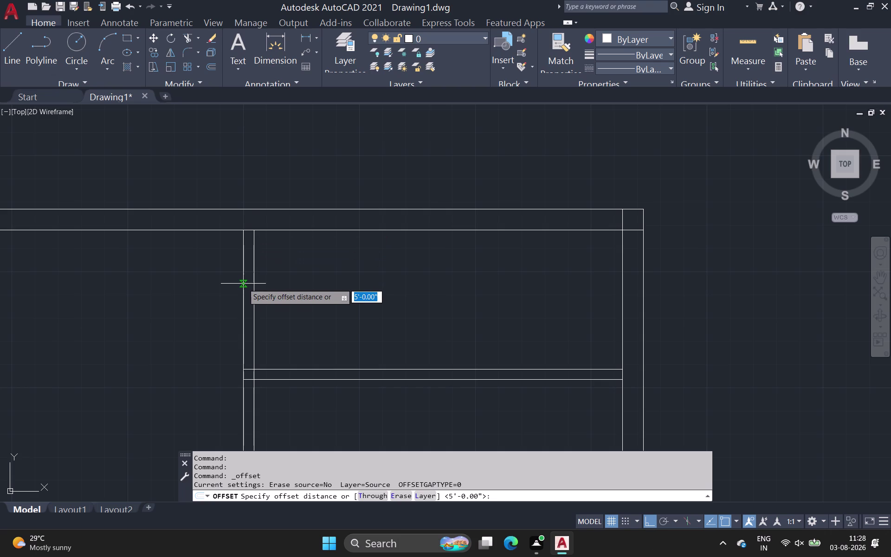
Offset the new 6-foot line 5 feet to the left.
click(243, 284)
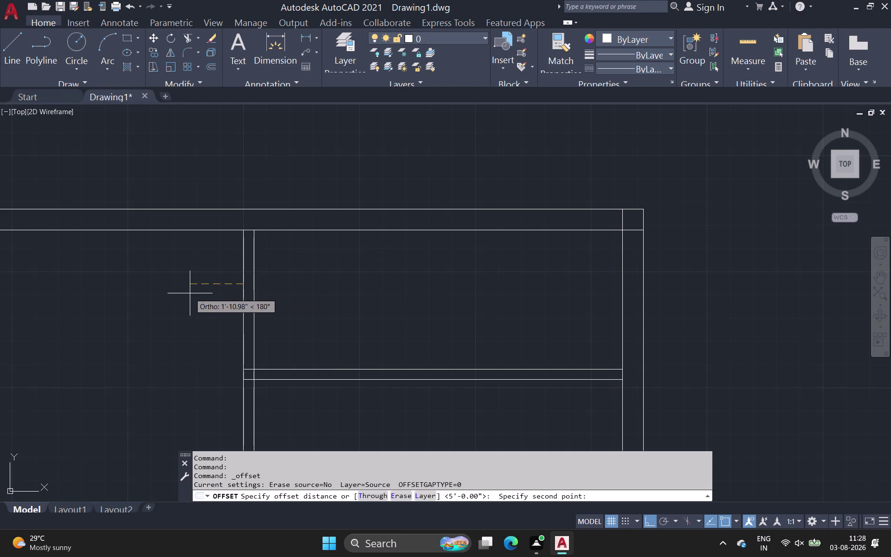
key(5)
key(apostrophe)
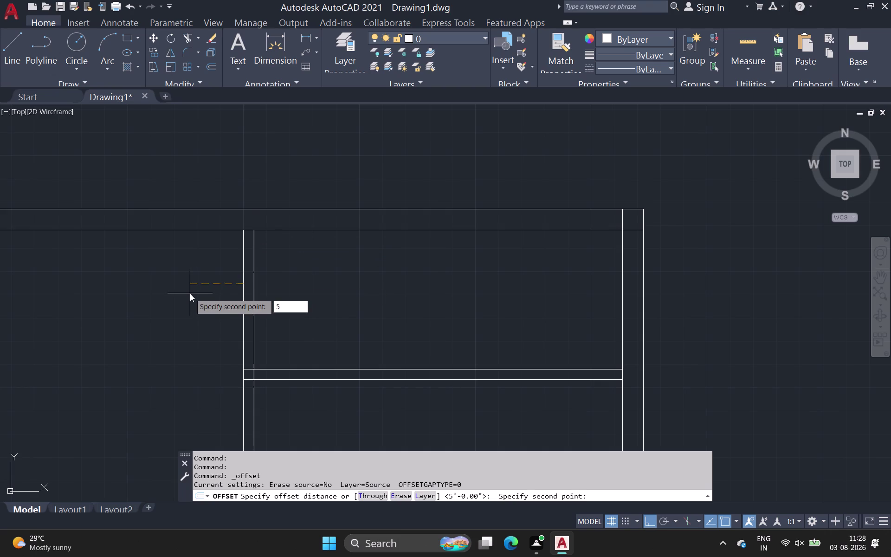
key(Return)
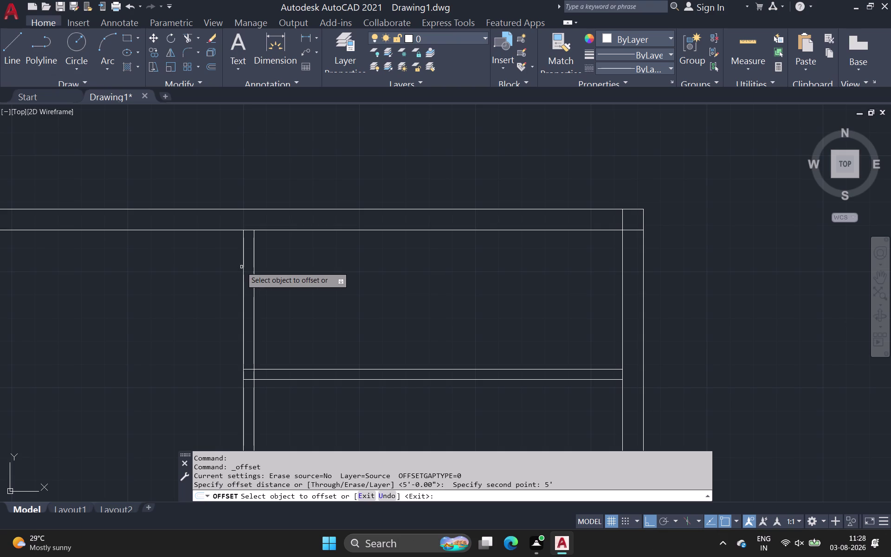
click(243, 265)
click(200, 279)
Pan and zoom to bring the whole floor plan into view.
scroll(up, 3)
scroll(down, 3)
middle_drag(147, 332, 149, 328)
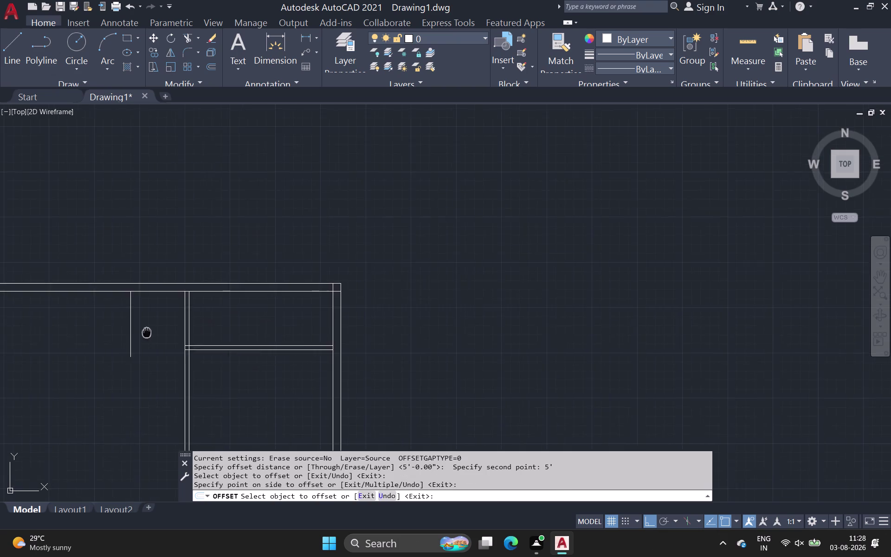
middle_drag(149, 328, 182, 281)
scroll(down, 3)
middle_drag(83, 327, 274, 274)
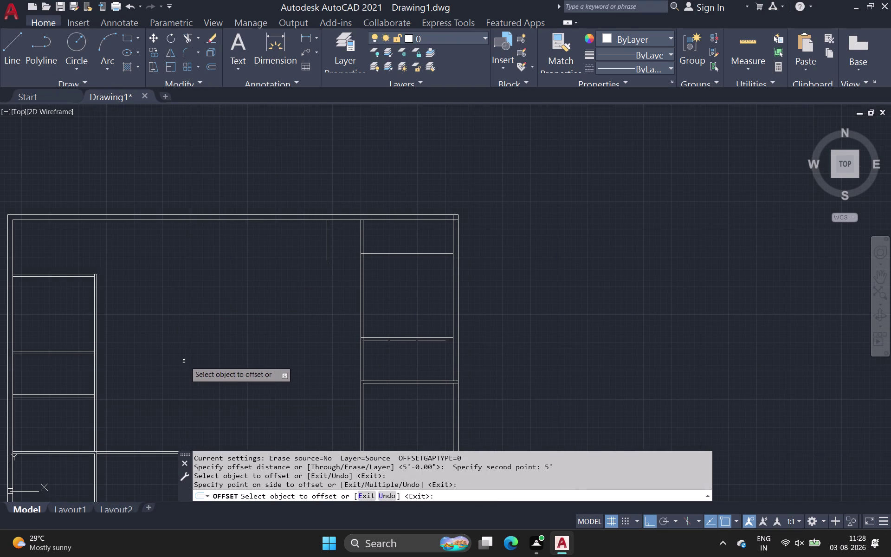
scroll(down, 3)
middle_drag(267, 341, 275, 324)
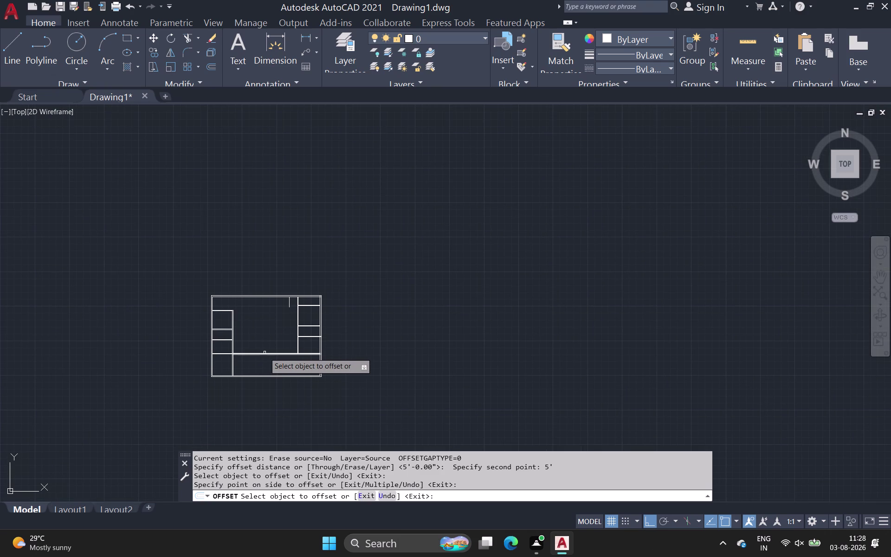
scroll(up, 3)
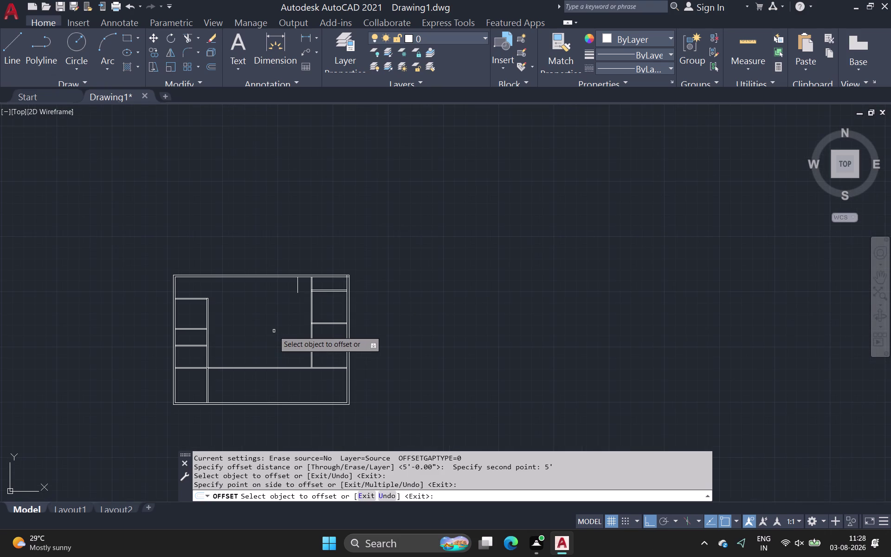
middle_drag(272, 335, 272, 330)
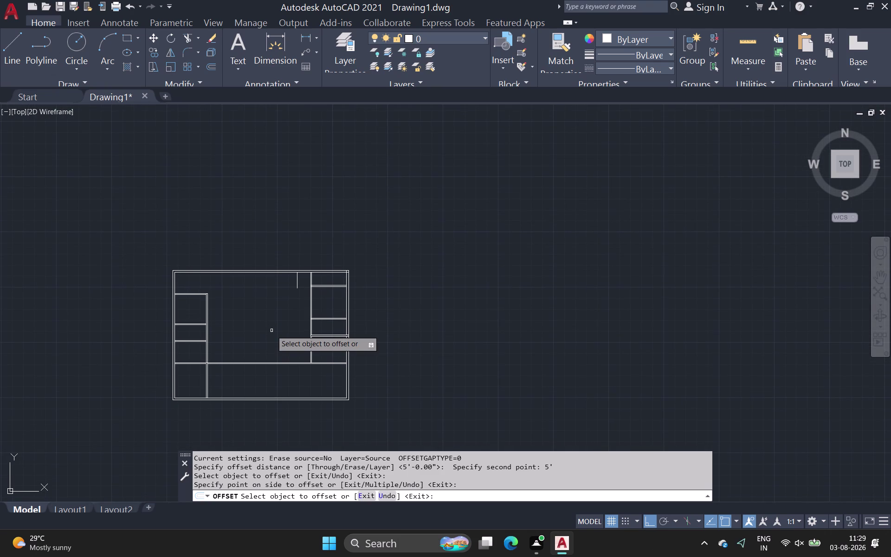
middle_drag(271, 331, 278, 317)
scroll(down, 3)
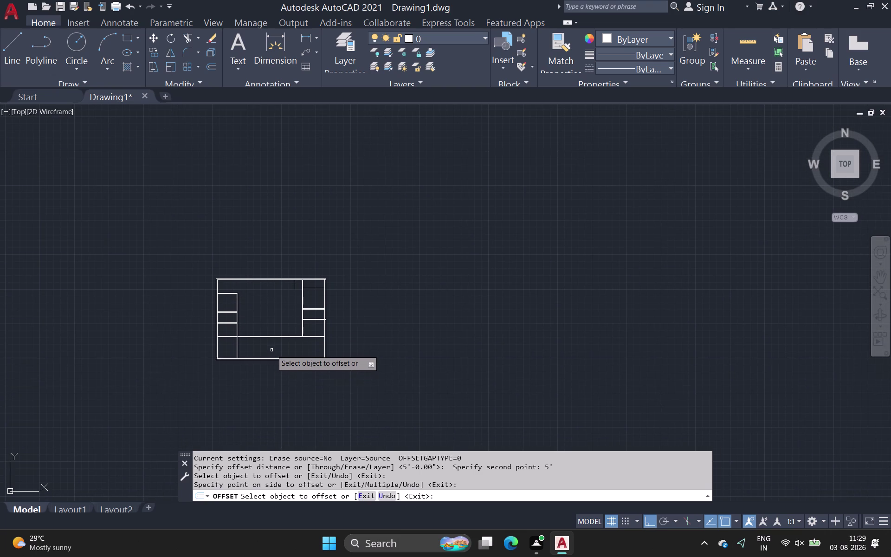
scroll(up, 3)
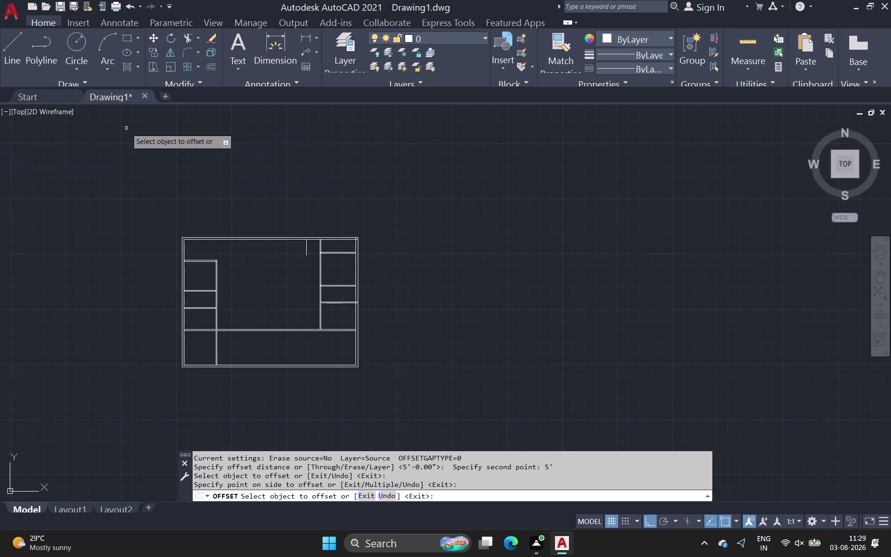
Cancel the offset command.
key(grave)
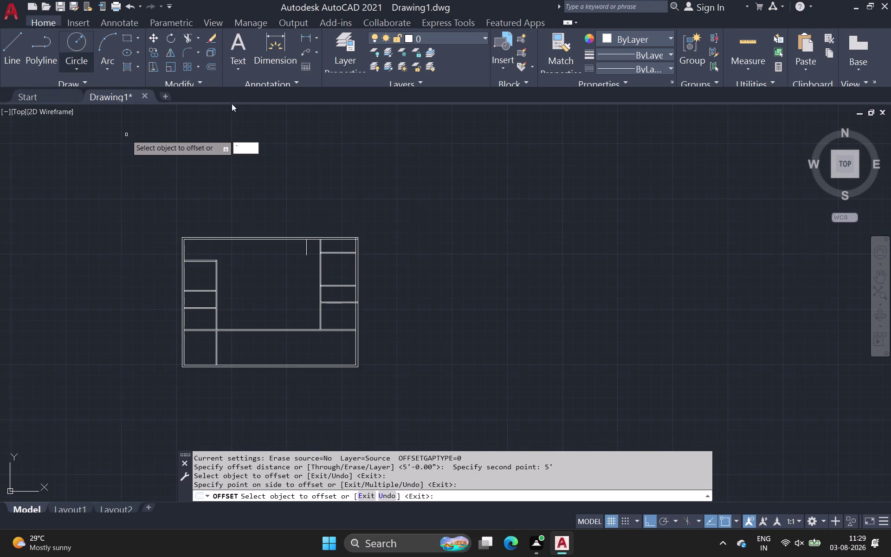
key(grave)
key(Escape)
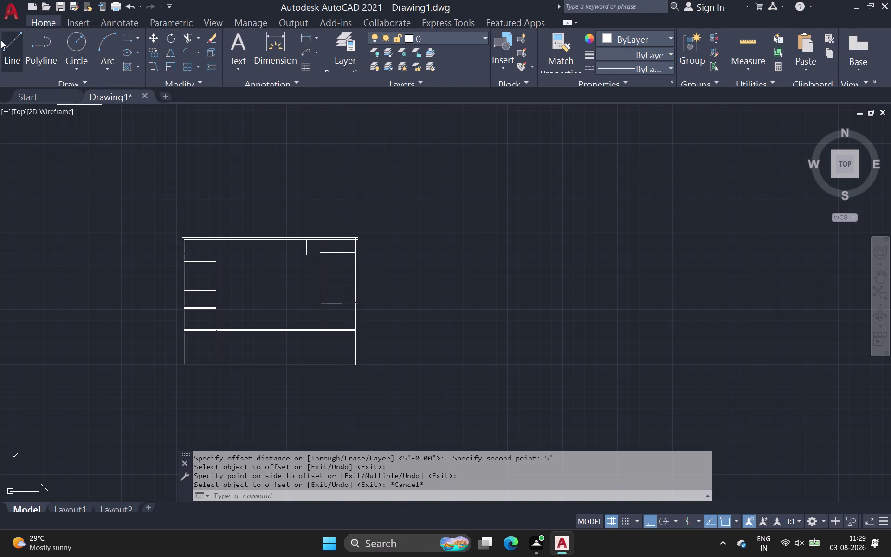
click(9, 43)
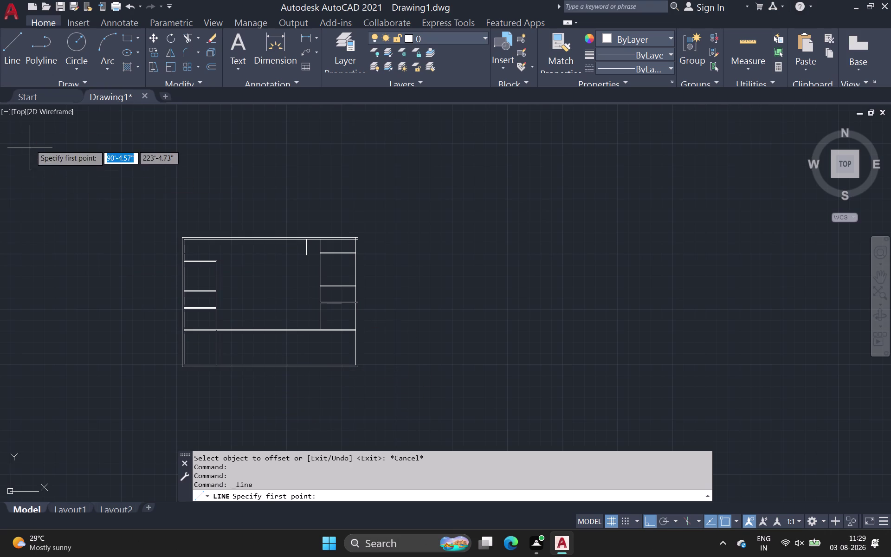
Cancel the line and try window-selecting the right-hand rooms.
key(Escape)
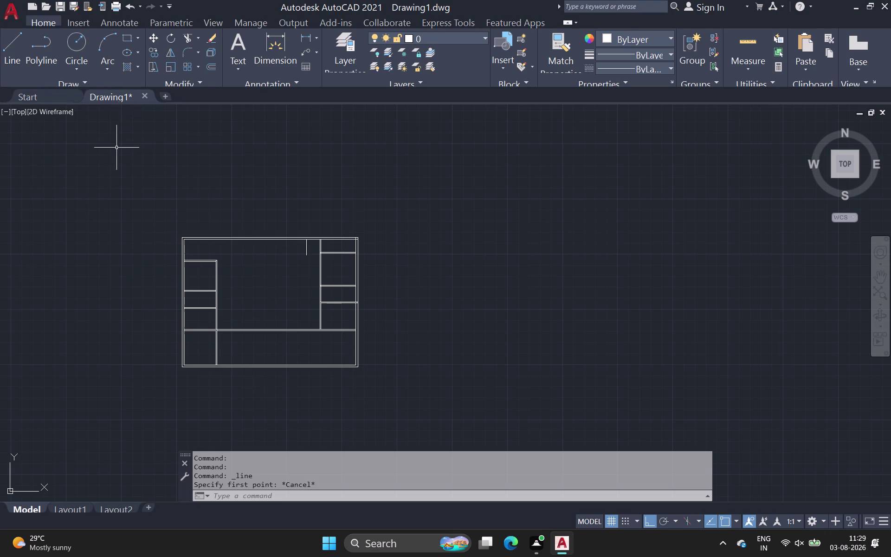
click(234, 202)
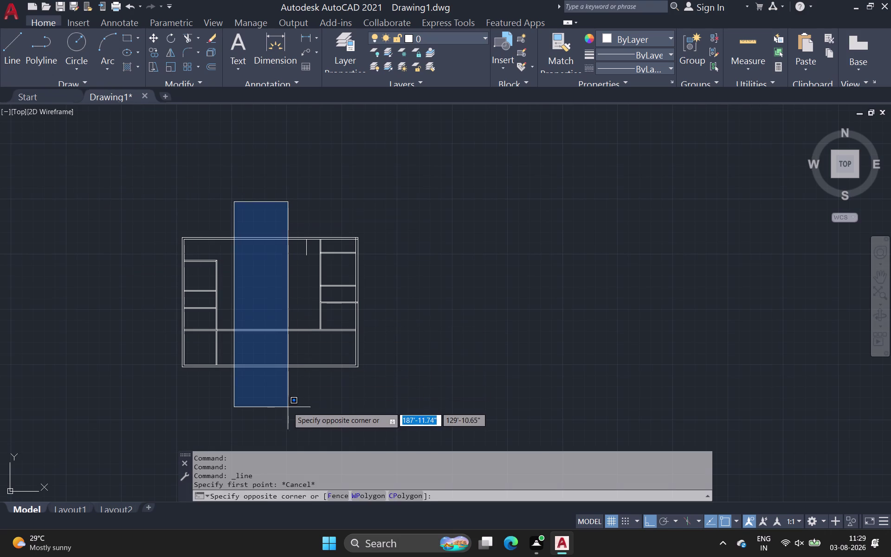
click(297, 404)
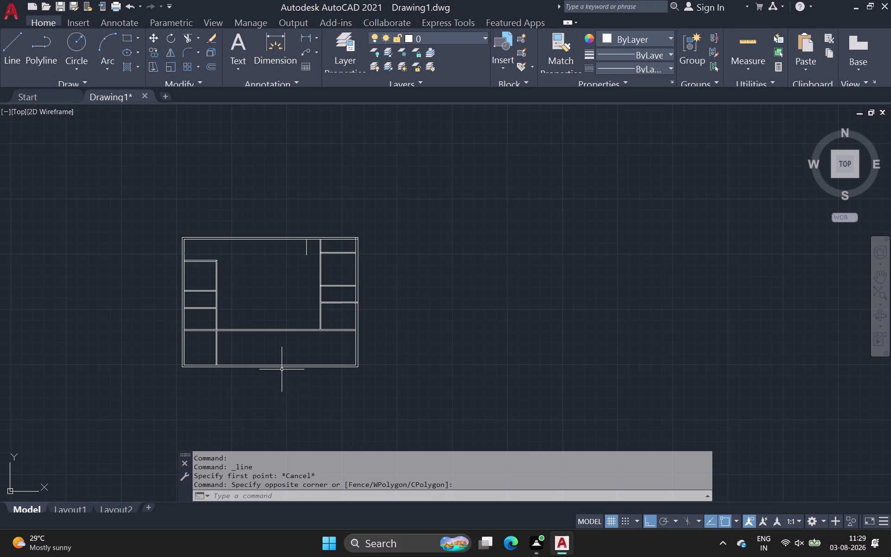
click(282, 369)
click(282, 328)
key(Escape)
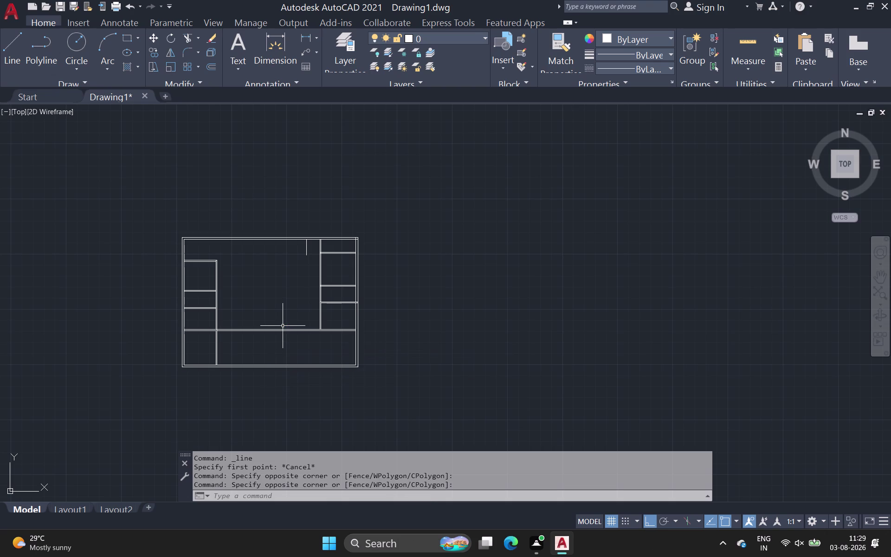
drag(267, 185, 265, 192)
click(381, 404)
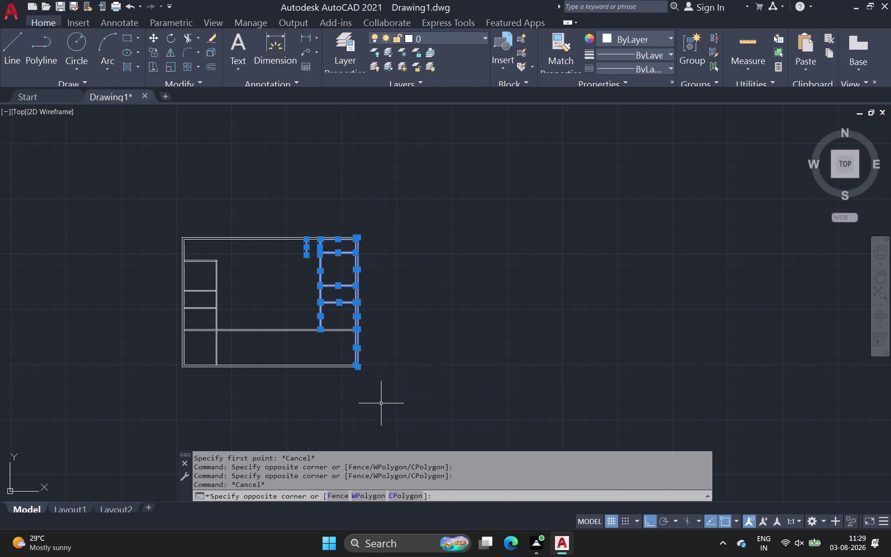
Crossing-select the right wing rooms and horizontal wall lines for stretching.
click(260, 189)
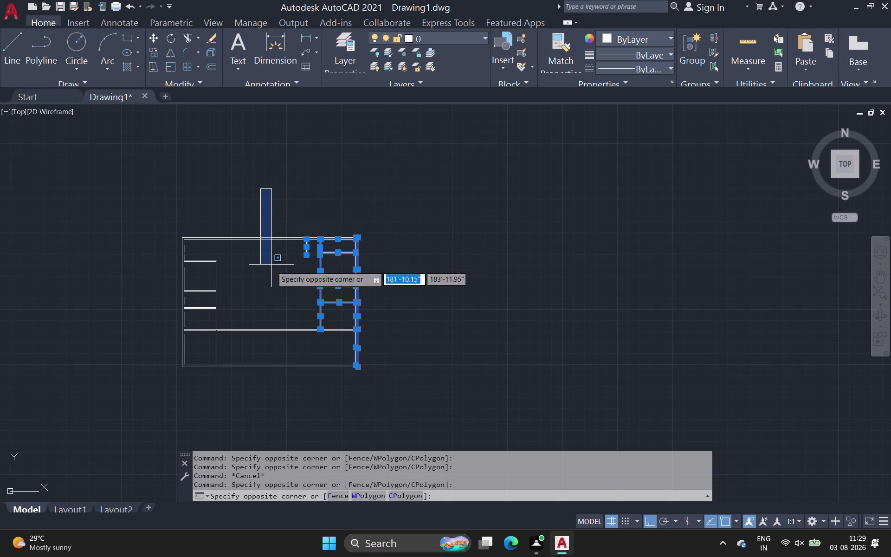
click(447, 400)
drag(382, 414, 329, 384)
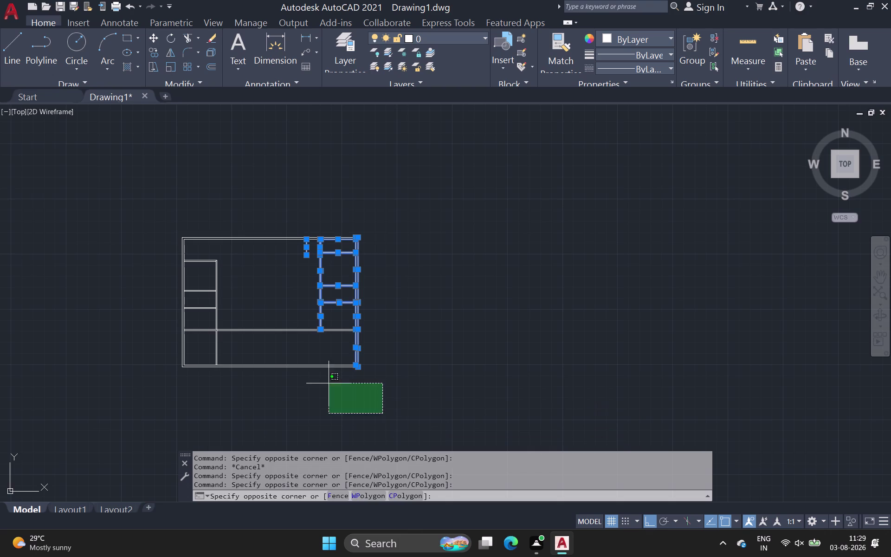
drag(329, 383, 304, 362)
key(Escape)
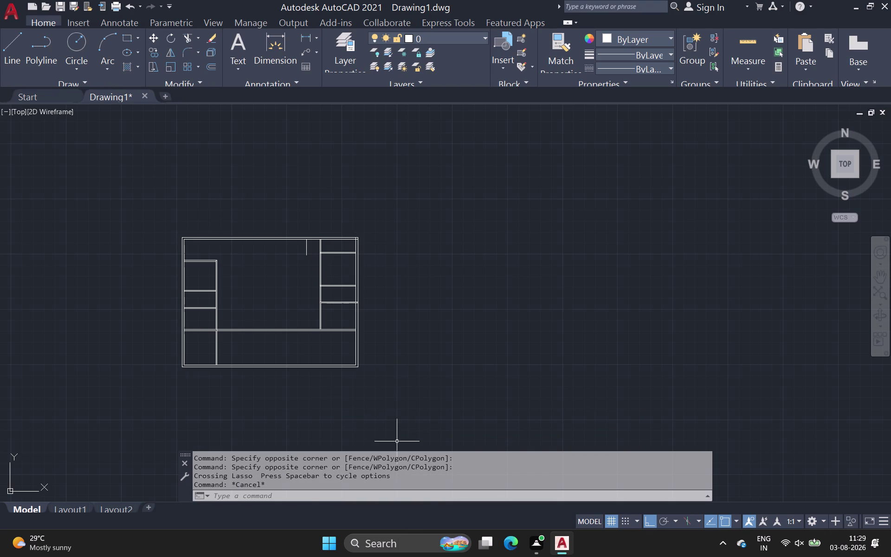
drag(396, 442, 319, 386)
click(272, 137)
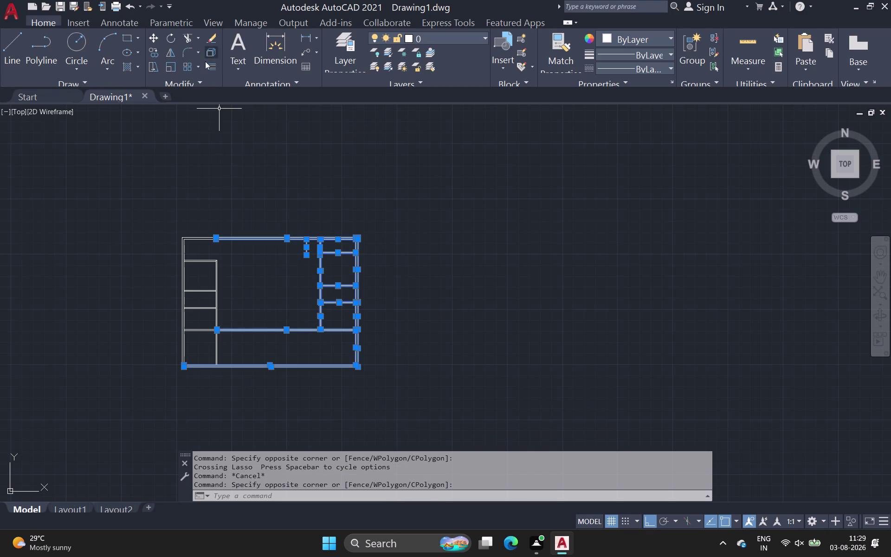
click(150, 68)
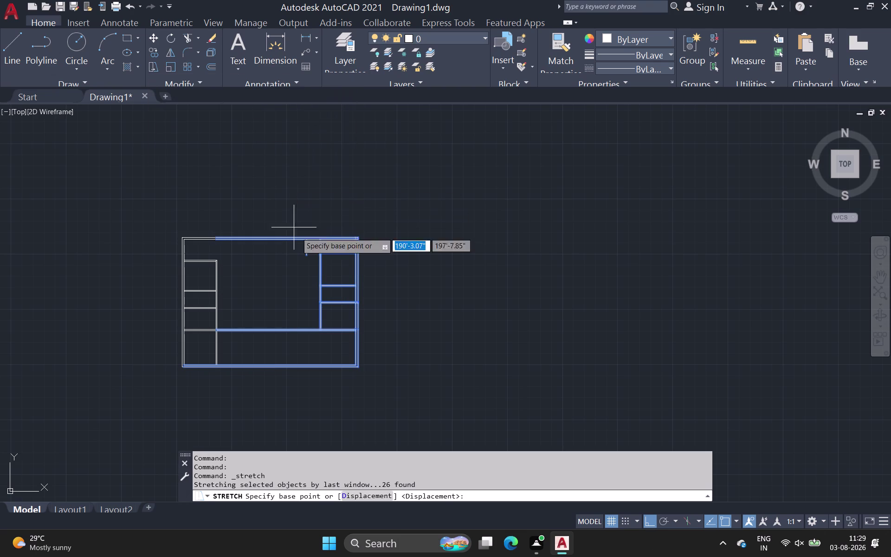
Stretch the right wing about 19'-4" to the left and pan around the narrowed plan.
scroll(up, 3)
click(349, 288)
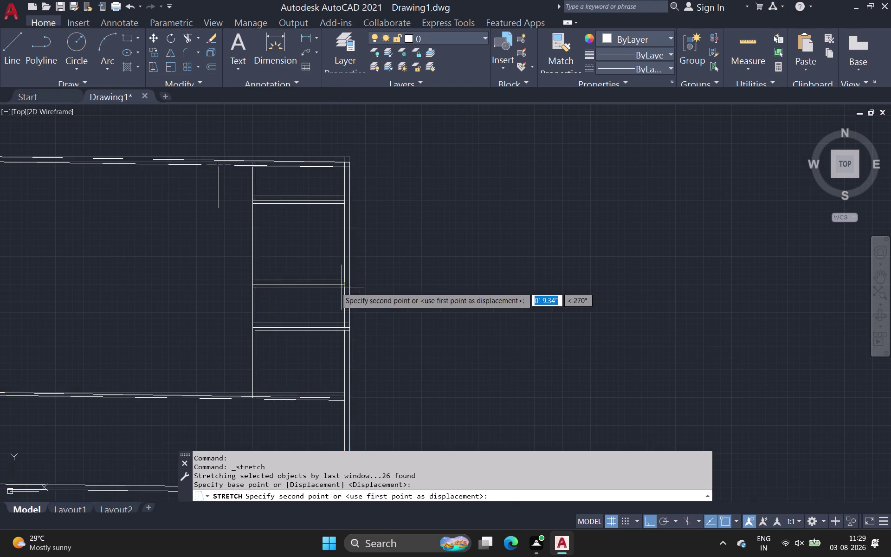
scroll(down, 3)
middle_drag(244, 283, 261, 232)
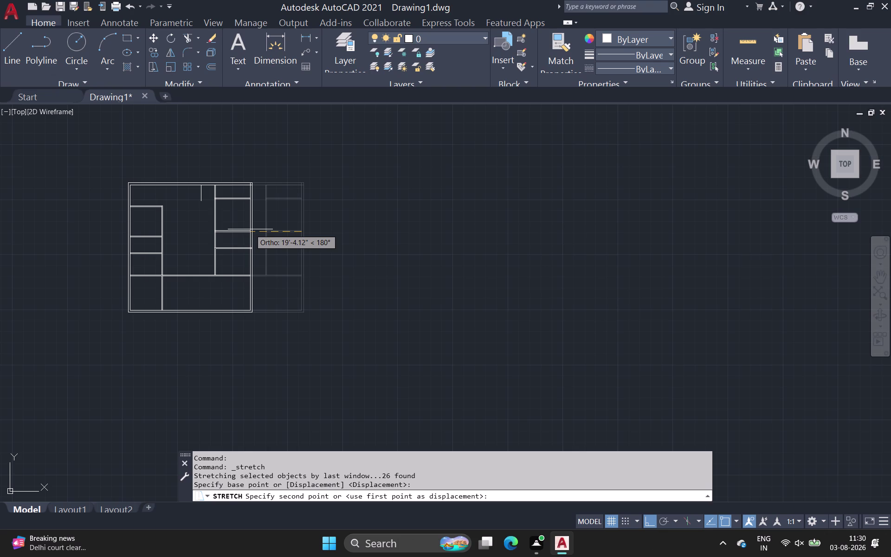
click(251, 230)
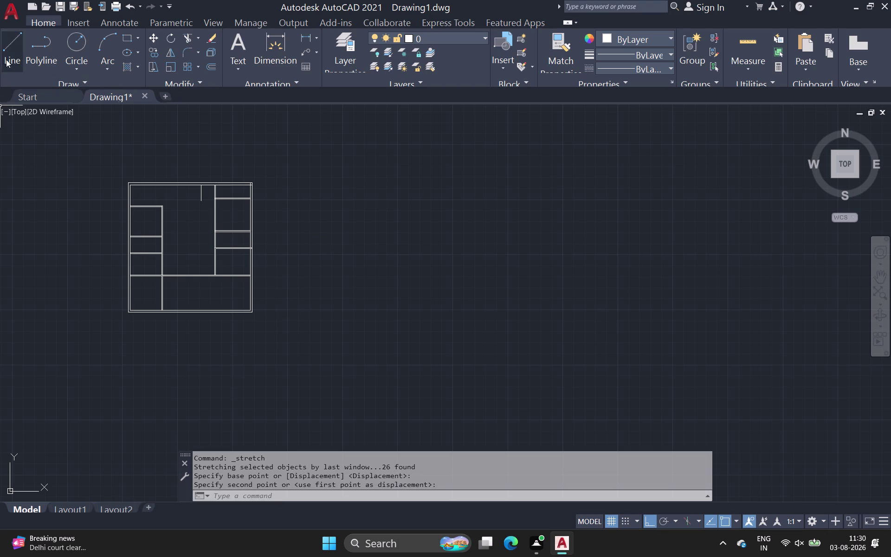
click(10, 53)
scroll(up, 3)
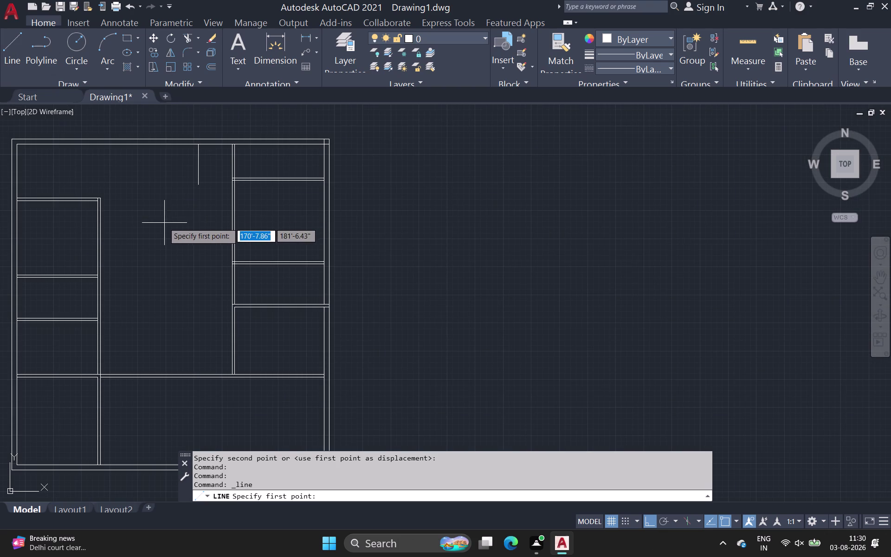
middle_drag(164, 224, 225, 193)
middle_drag(225, 193, 225, 200)
middle_drag(225, 206, 223, 239)
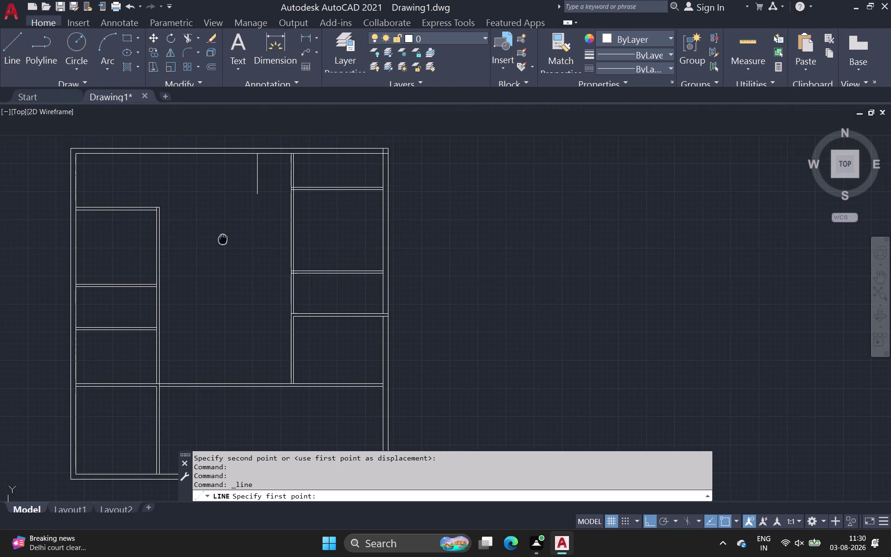
middle_drag(223, 238, 222, 238)
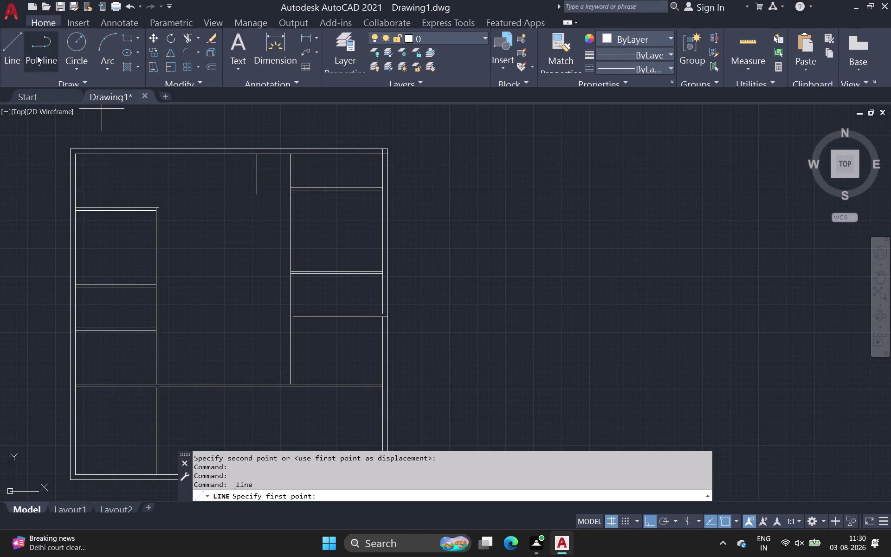
click(211, 63)
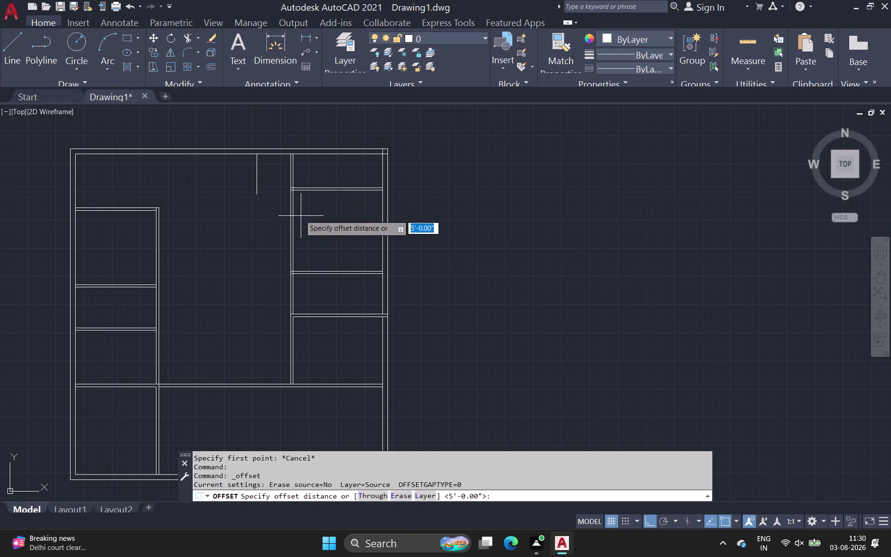
Offset the short vertical partition near the top wall, entering 4,5 as the distance.
scroll(up, 3)
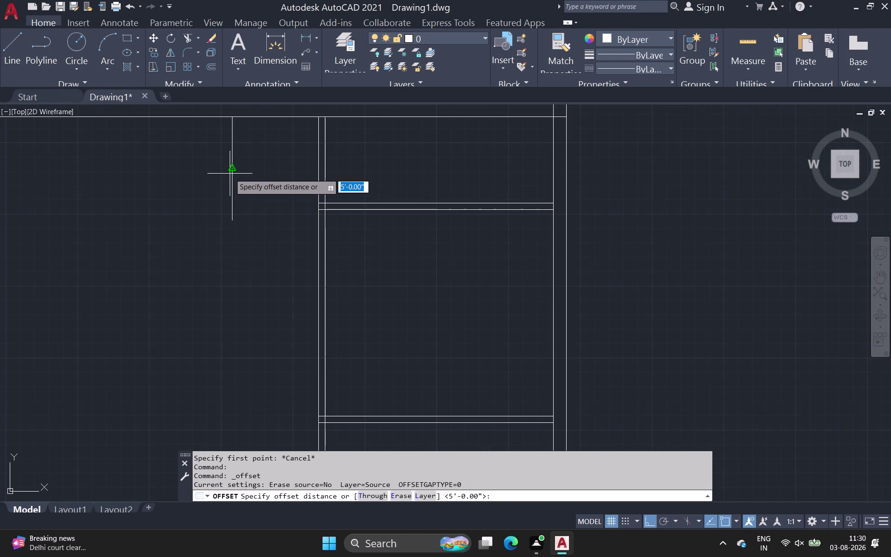
click(231, 170)
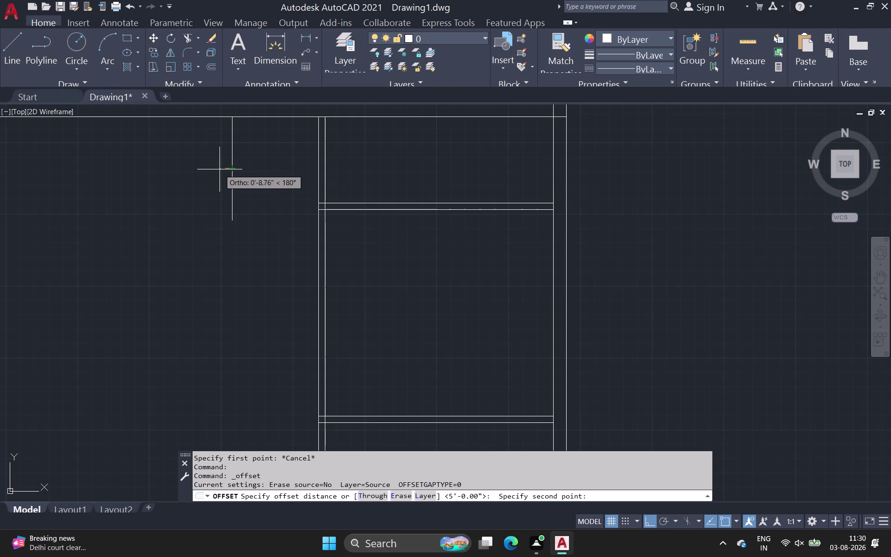
text(4)
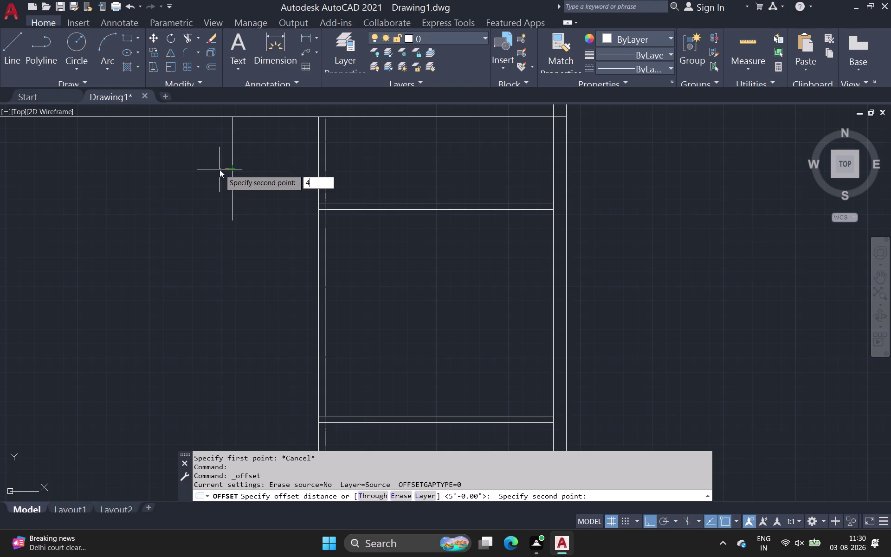
text(,5)
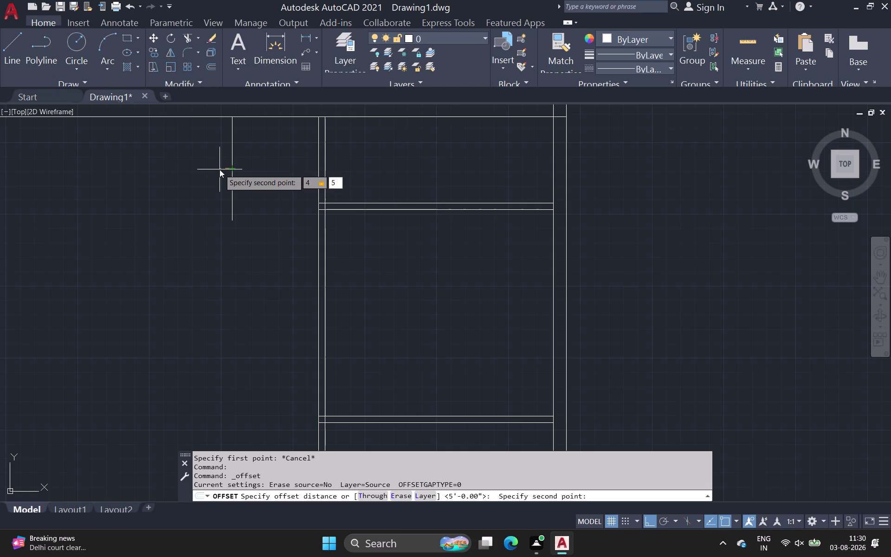
key(space)
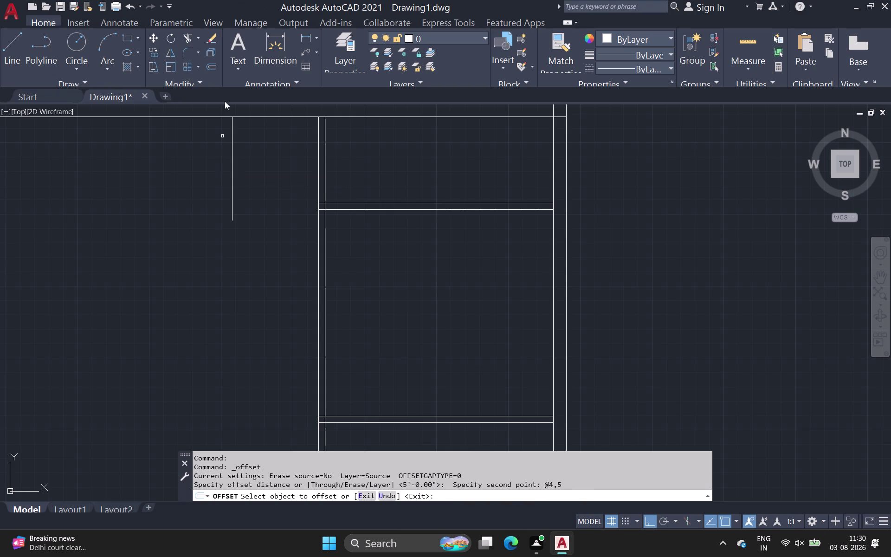
click(231, 140)
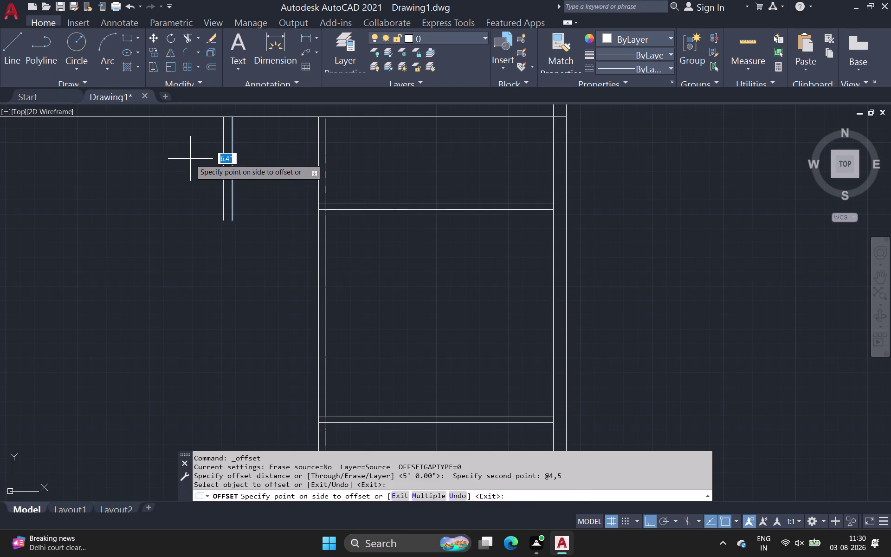
click(190, 159)
Pan across the floor plan and end the offset command.
scroll(down, 3)
middle_drag(218, 211, 222, 188)
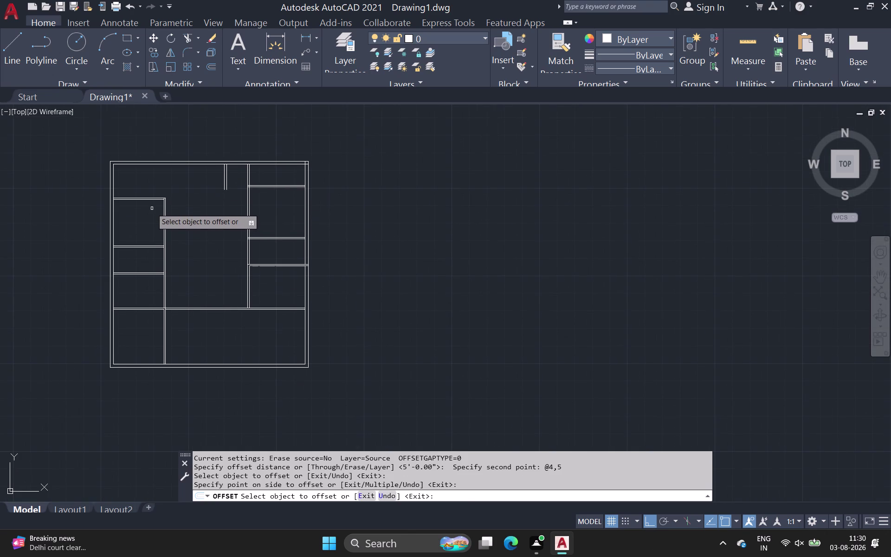
middle_drag(198, 261, 198, 259)
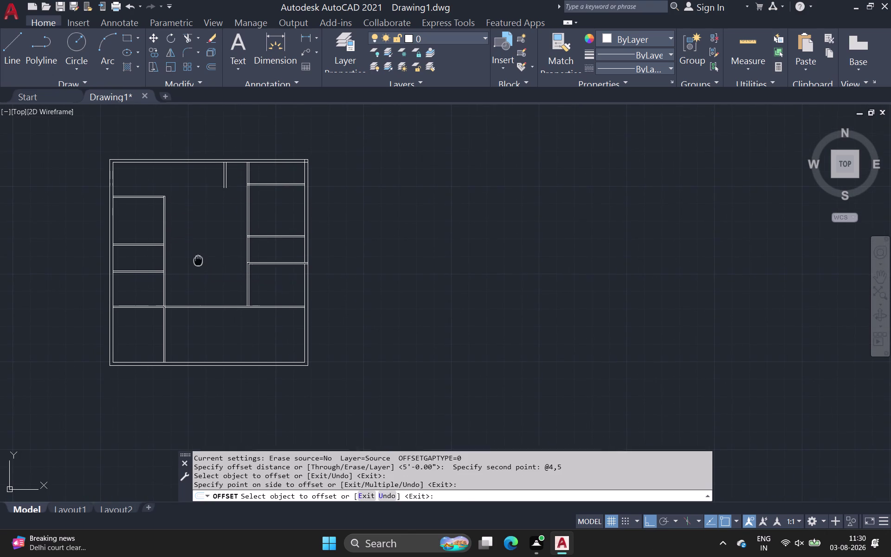
middle_drag(199, 260, 199, 231)
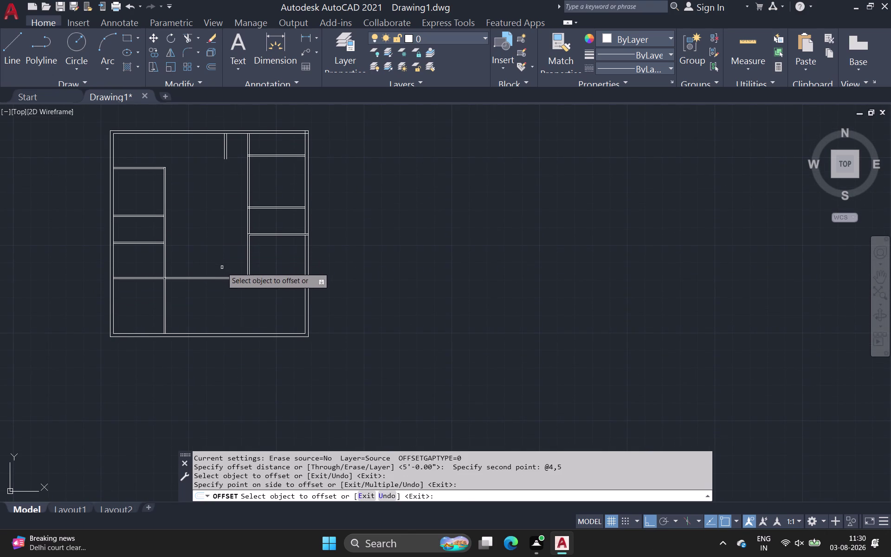
middle_drag(216, 241, 223, 270)
scroll(down, 3)
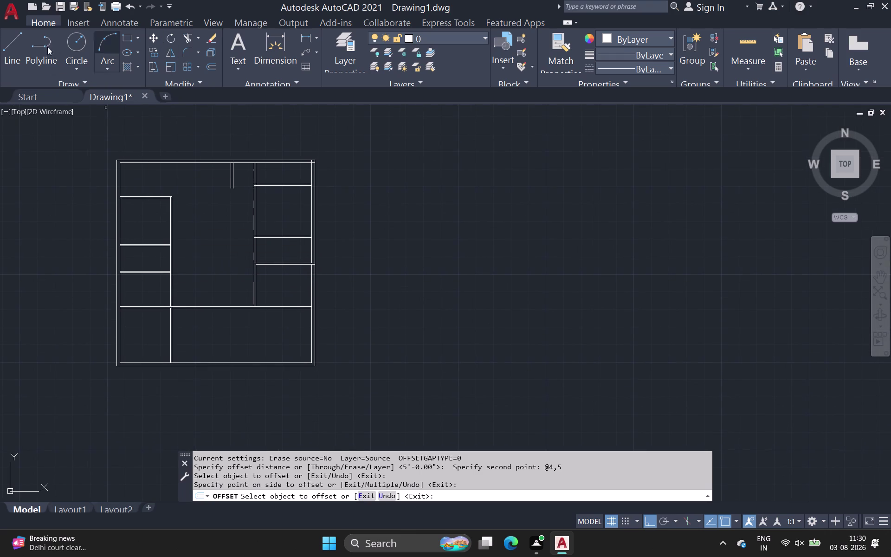
key(Escape)
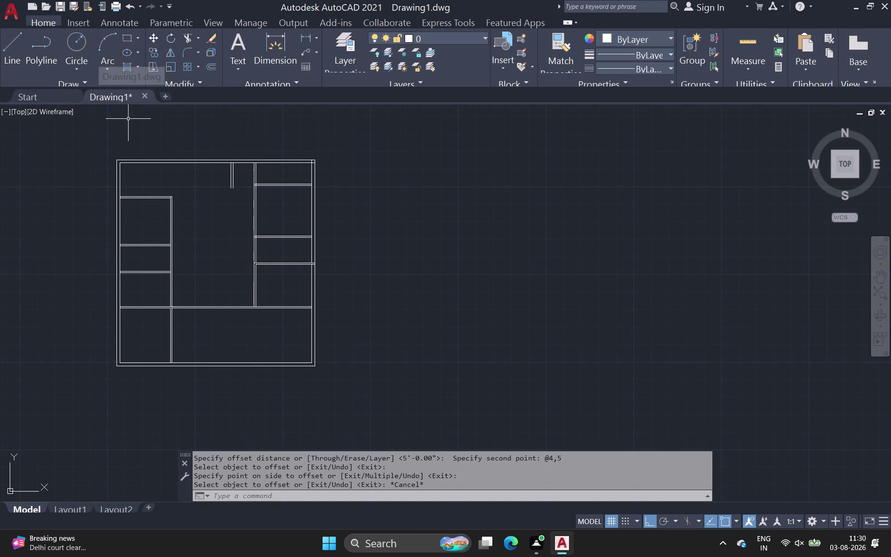
Window- and crossing-select the 27 right-side wall objects.
drag(170, 126, 172, 130)
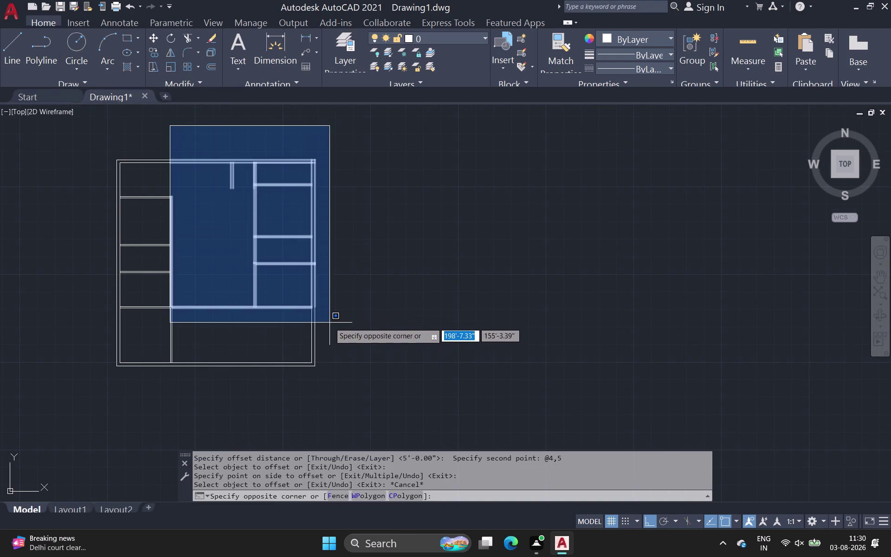
key(Escape)
click(175, 123)
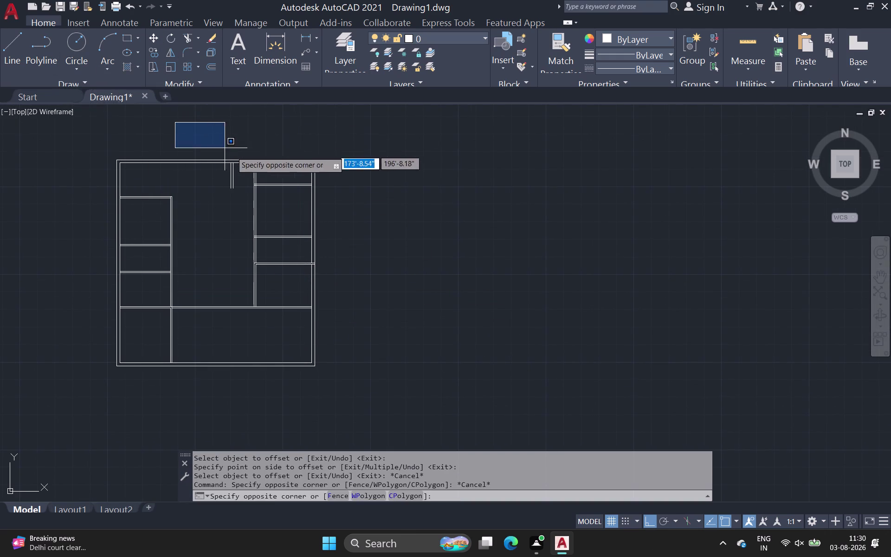
click(387, 390)
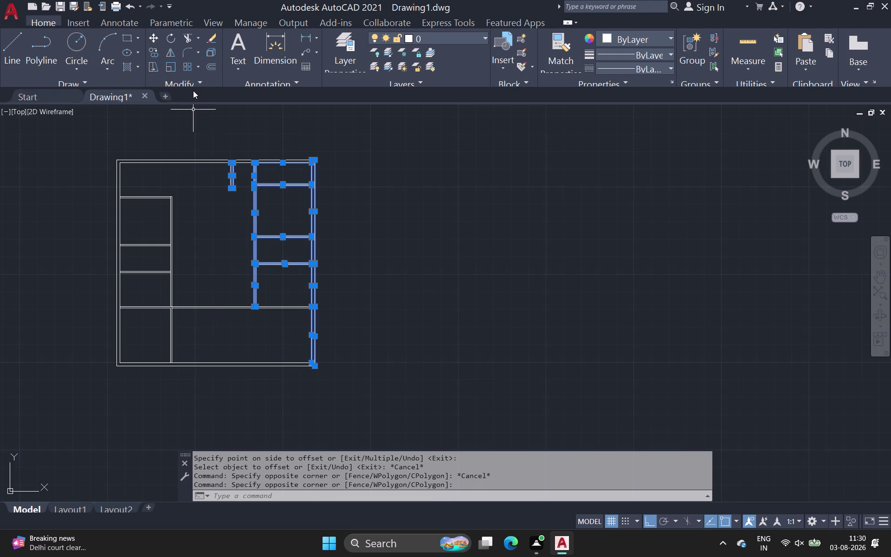
drag(192, 125, 194, 128)
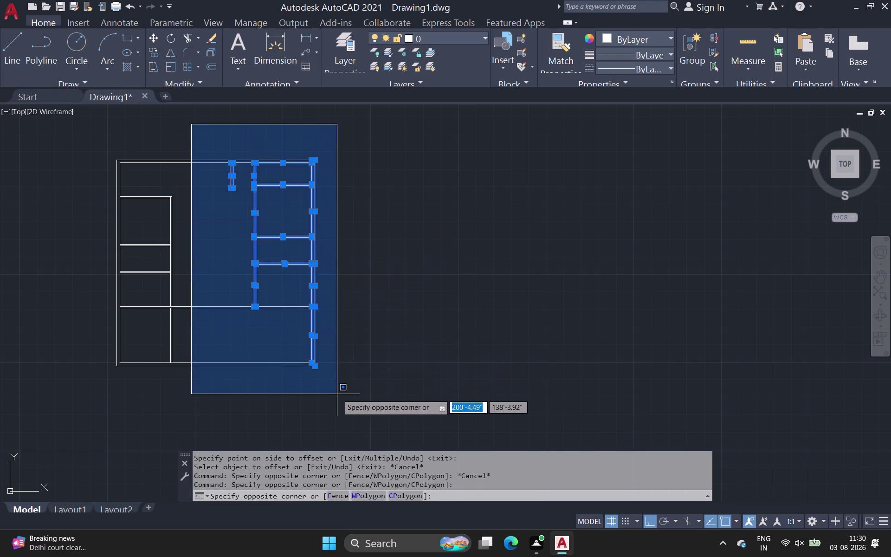
click(338, 400)
drag(343, 427, 321, 428)
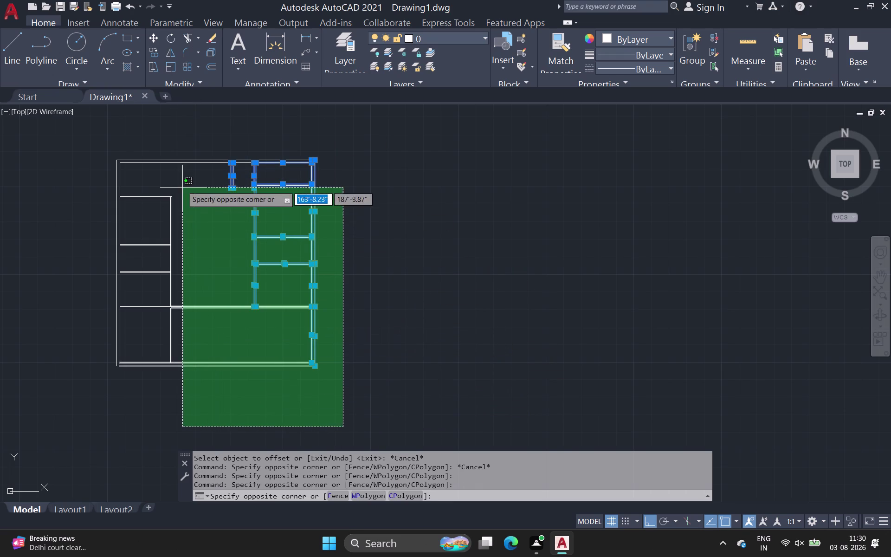
click(192, 115)
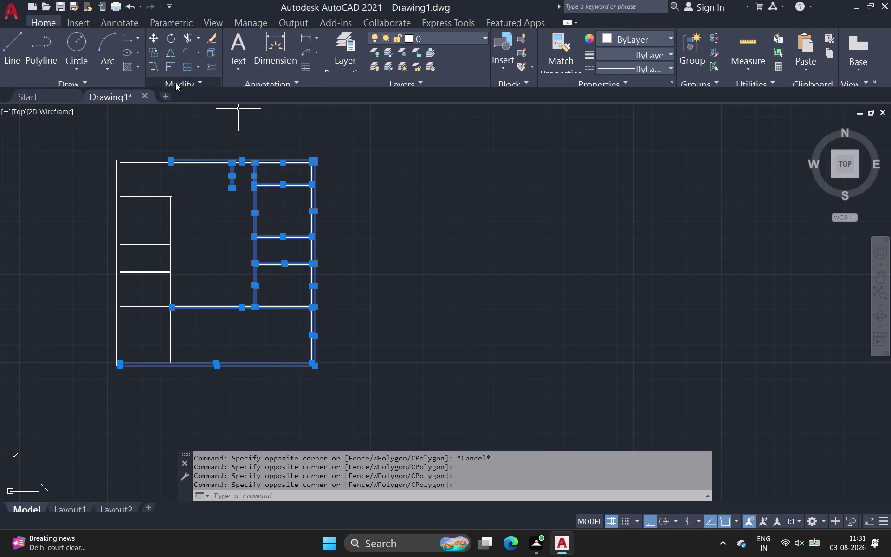
Stretch the selected walls from a base point on the right wall, leaving them slanted.
click(153, 70)
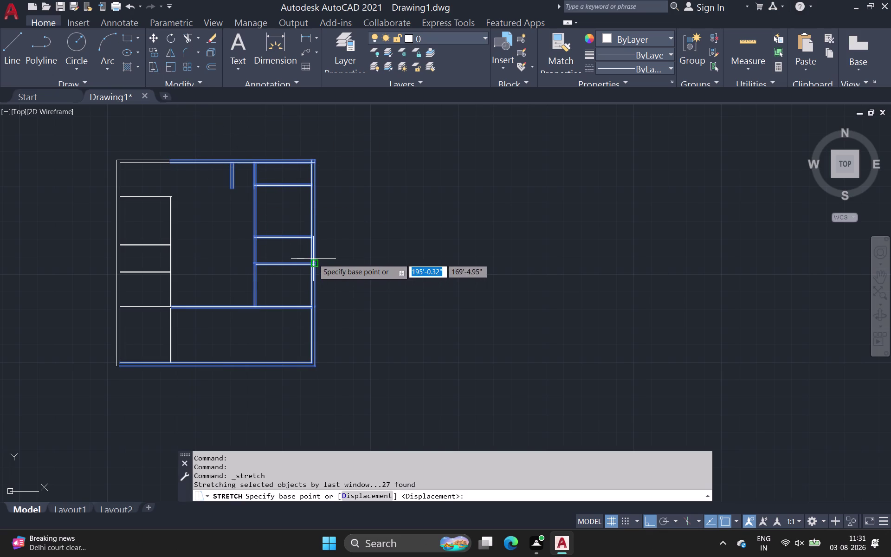
click(314, 257)
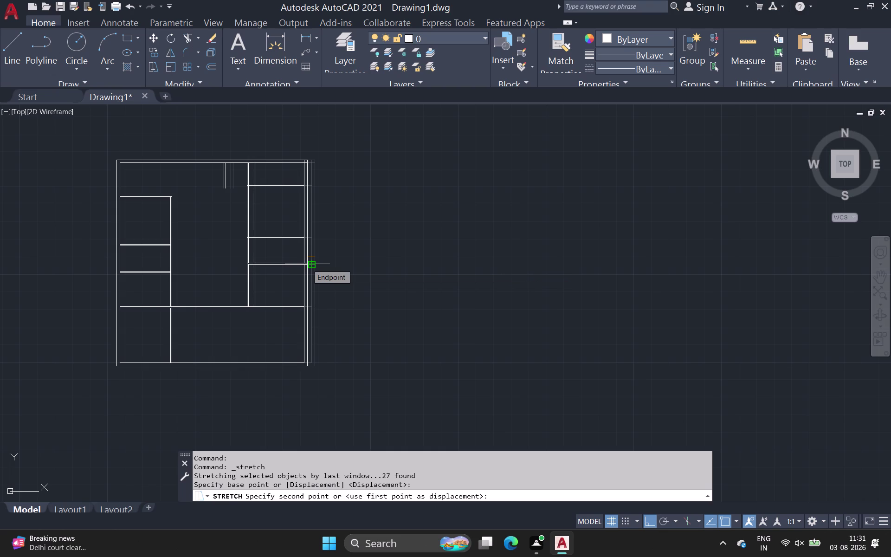
click(307, 264)
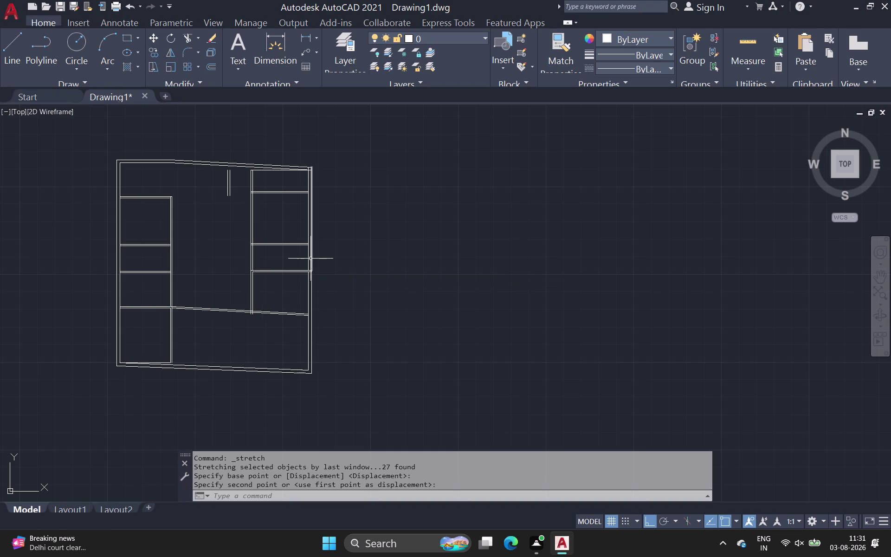
Undo the slanted stretch, then zoom, pan and cancel a started line.
key(ctrl+z)
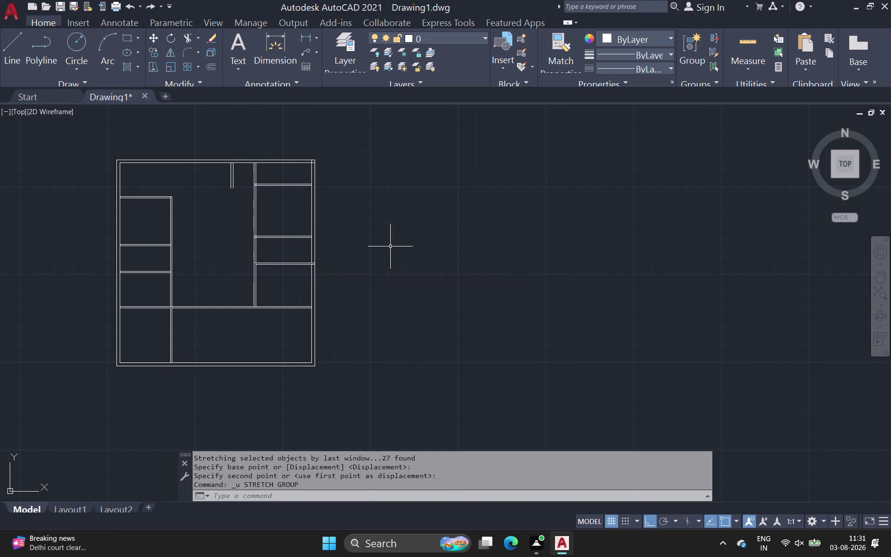
click(11, 45)
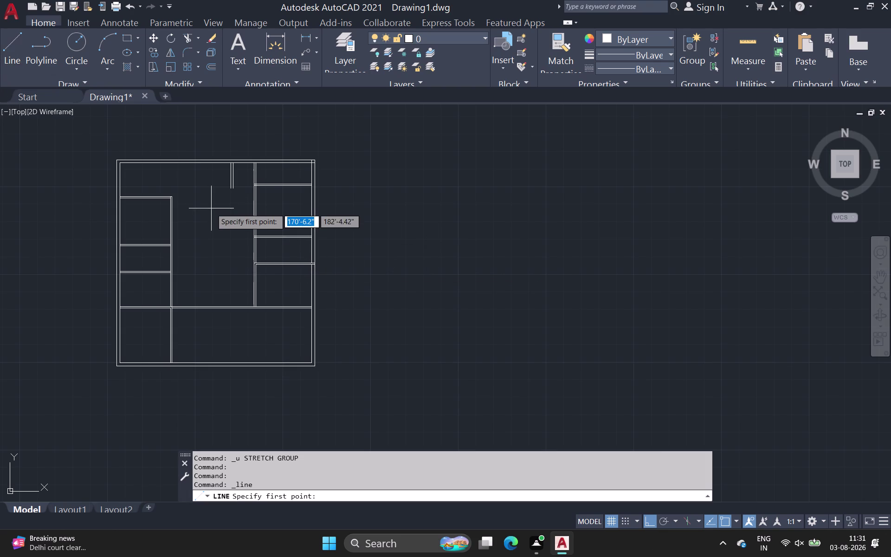
scroll(up, 3)
scroll(up, 3)
click(101, 173)
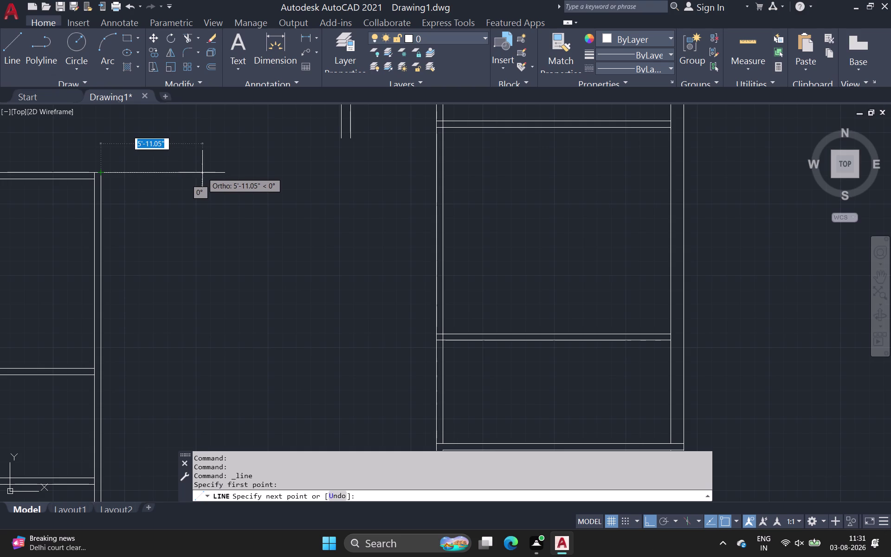
scroll(down, 3)
middle_drag(202, 176, 209, 207)
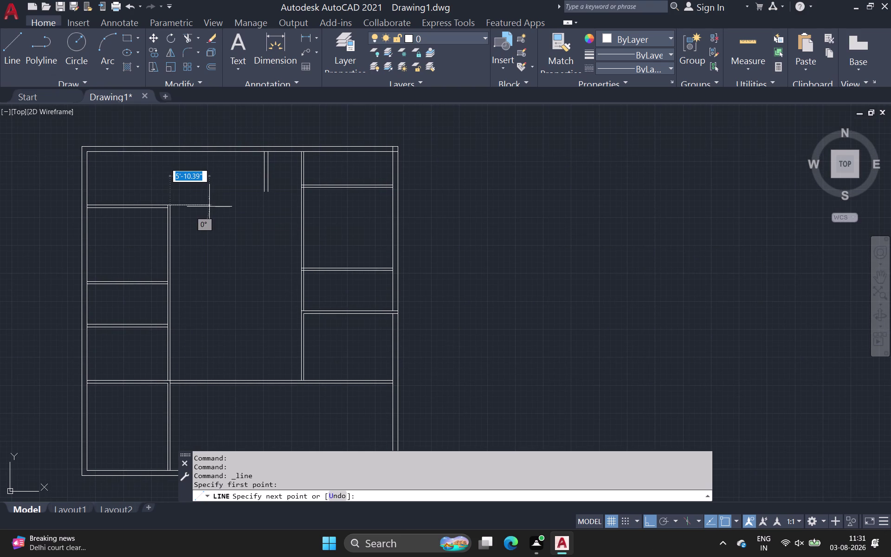
key(Escape)
click(4, 57)
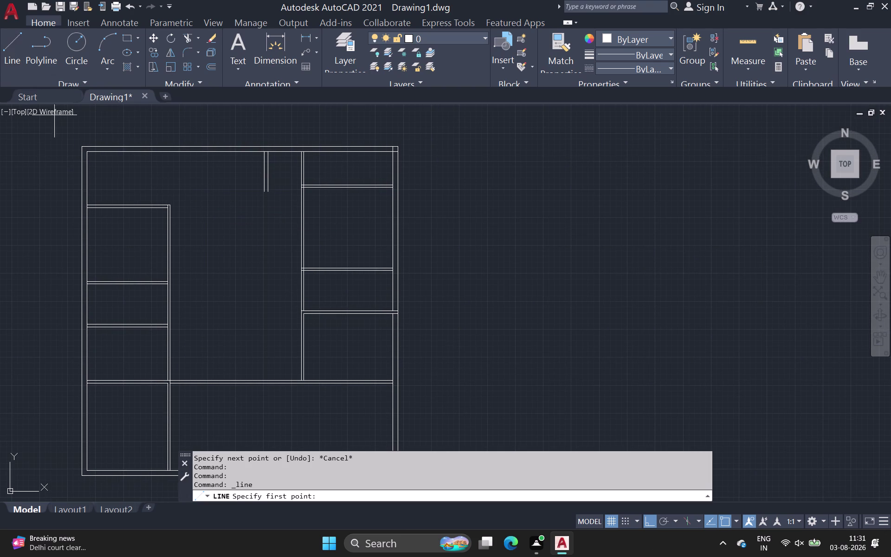
Cap the open end of the wall stub with a short line, removing a stray segment.
scroll(up, 3)
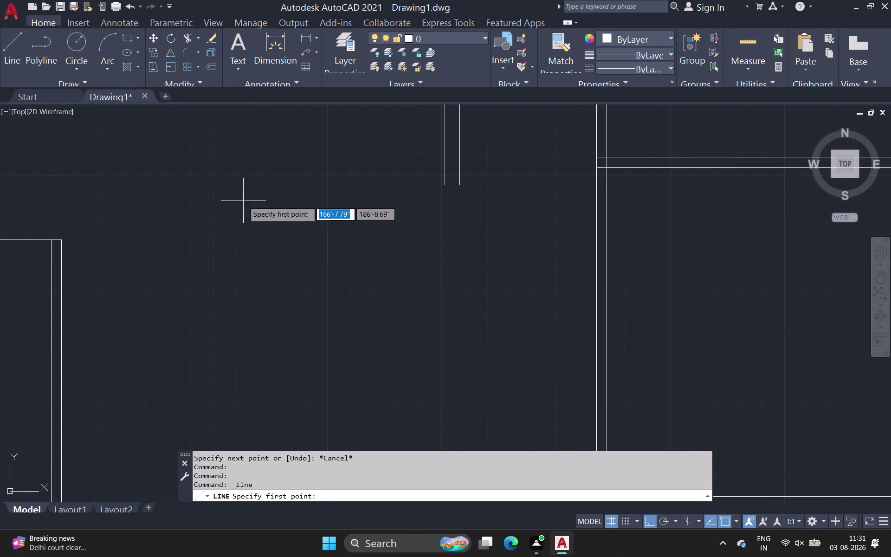
click(446, 186)
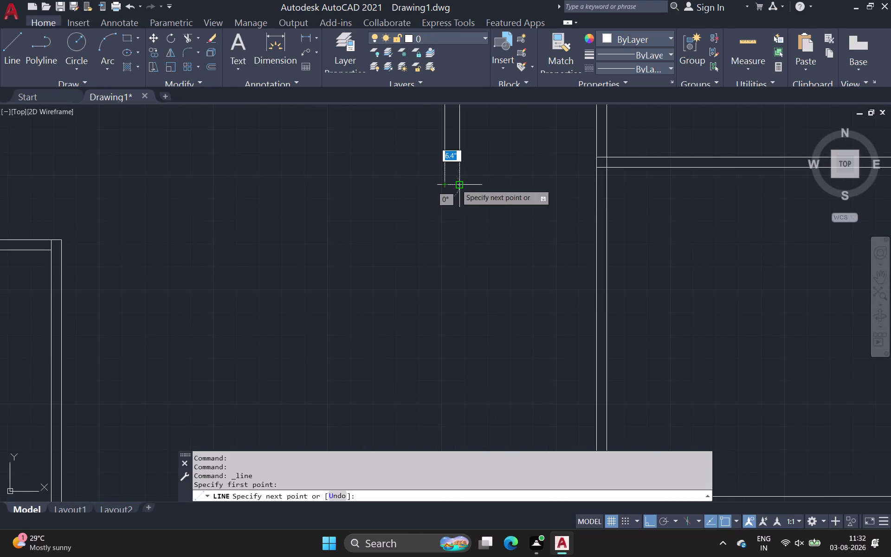
click(458, 183)
key(grave)
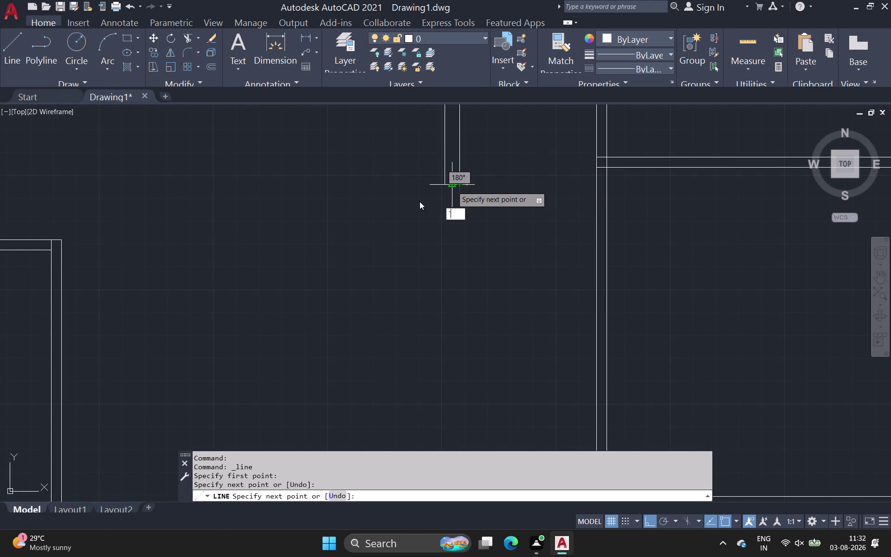
click(14, 41)
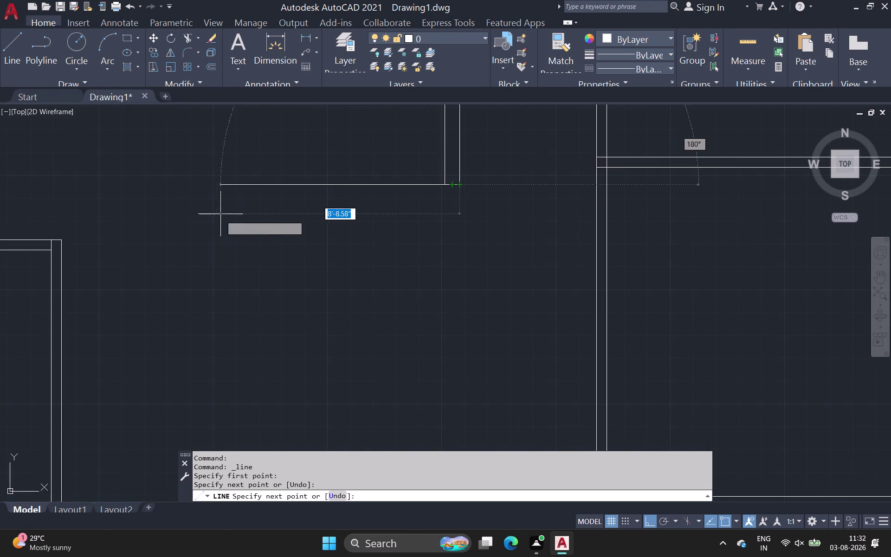
key(grave)
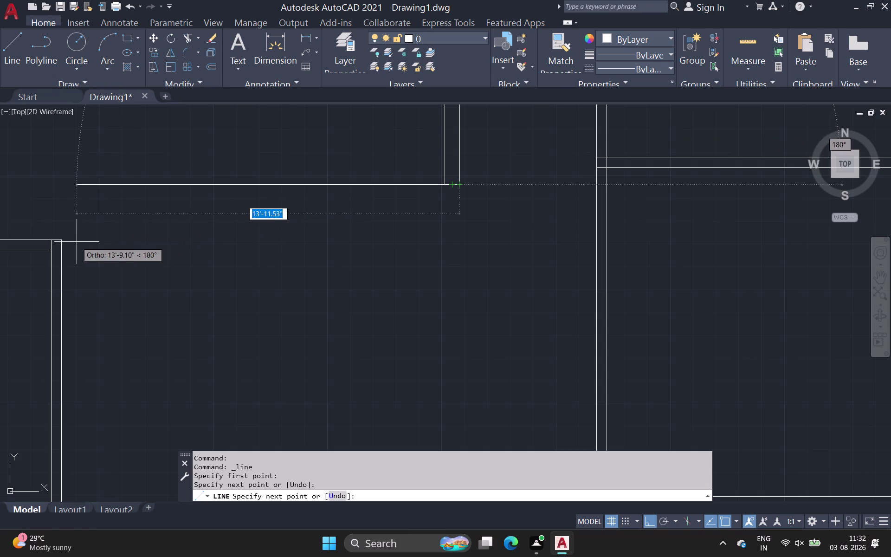
key(space)
Draw two parallel horizontal wall lines running right from the left room's wall corner.
key(space)
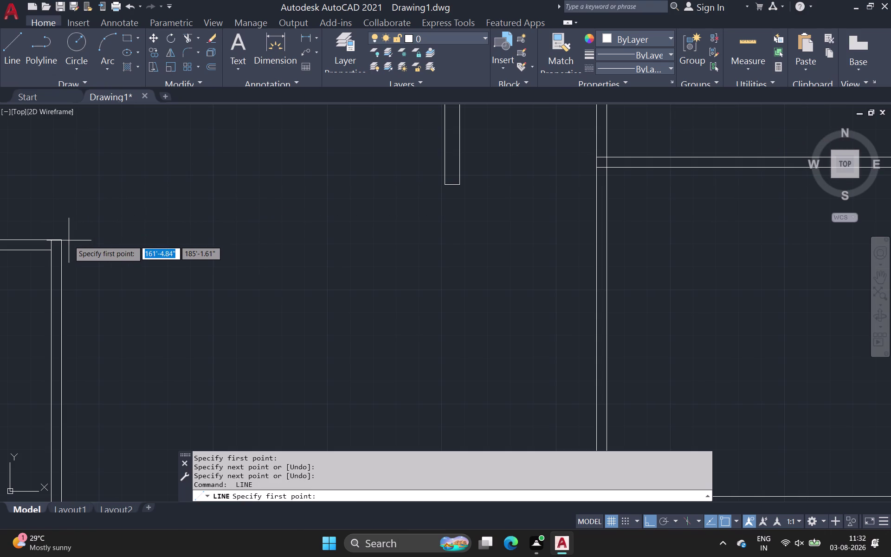
click(61, 241)
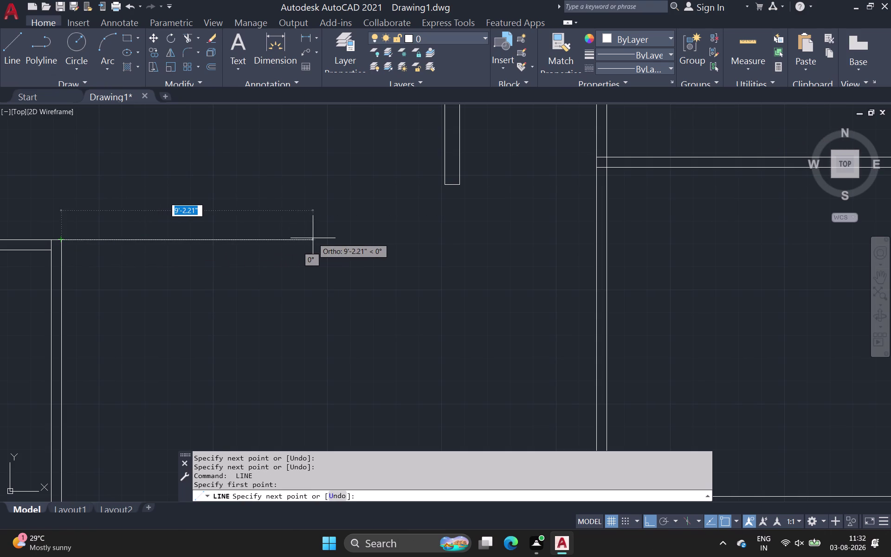
click(304, 245)
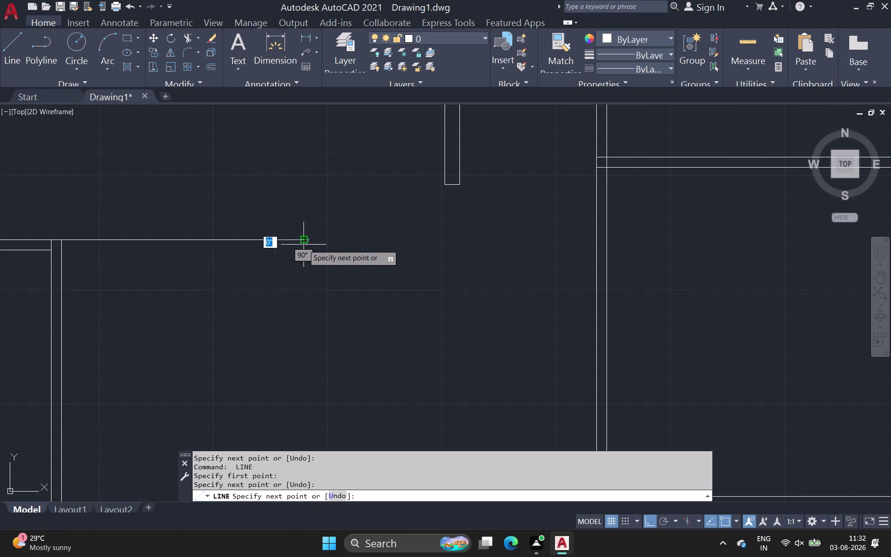
key(space)
key(space)
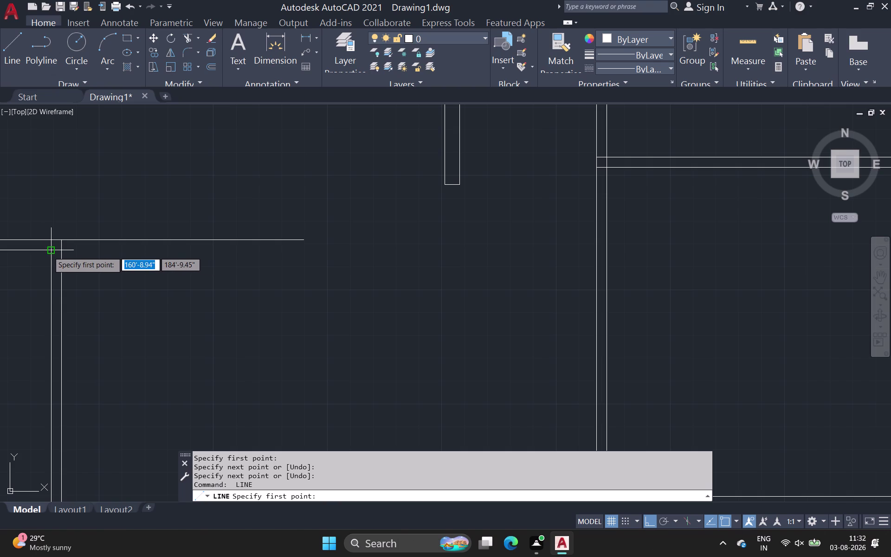
click(61, 252)
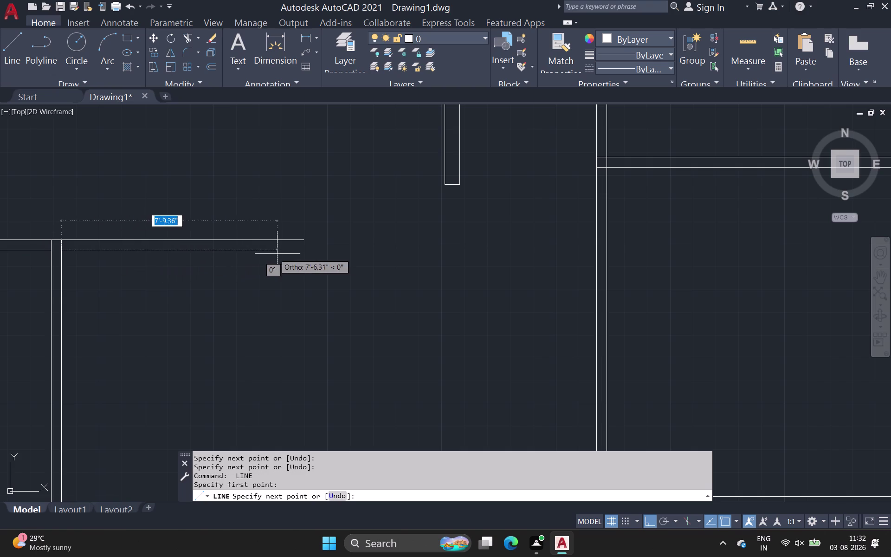
click(304, 252)
key(space)
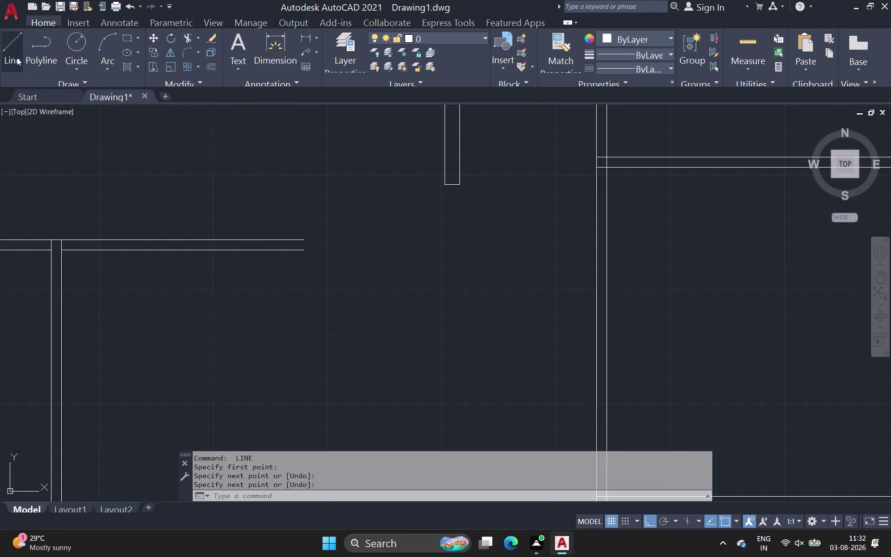
click(17, 57)
click(300, 241)
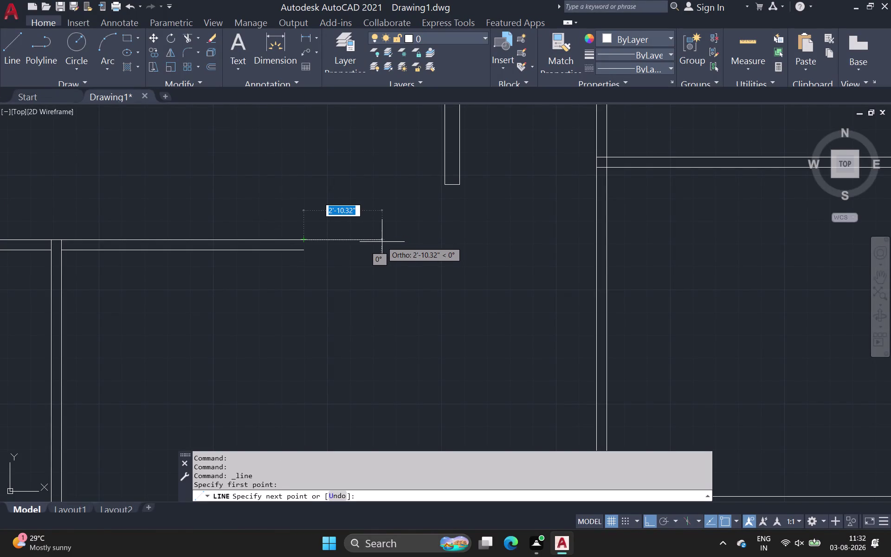
Correct the mistyped length and draw a 3-foot line segment.
key(5)
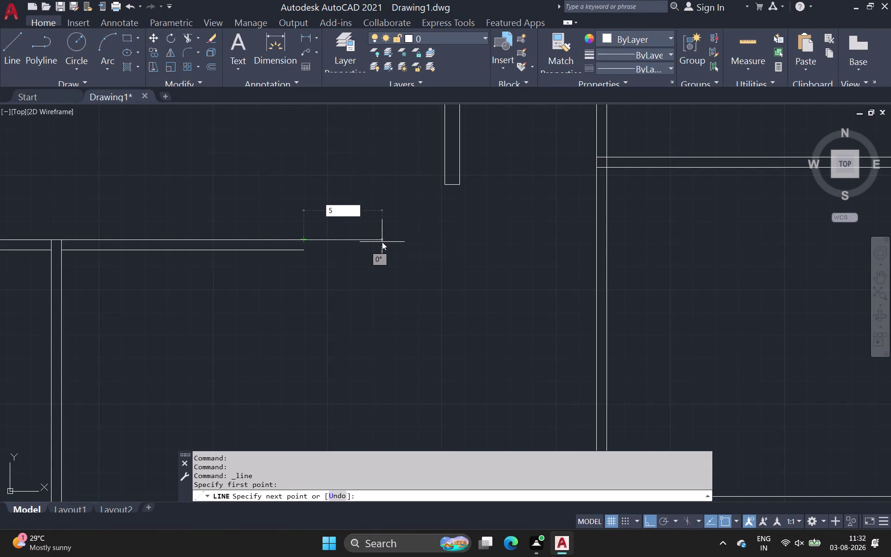
key(BackSpace)
text(3')
key(Return)
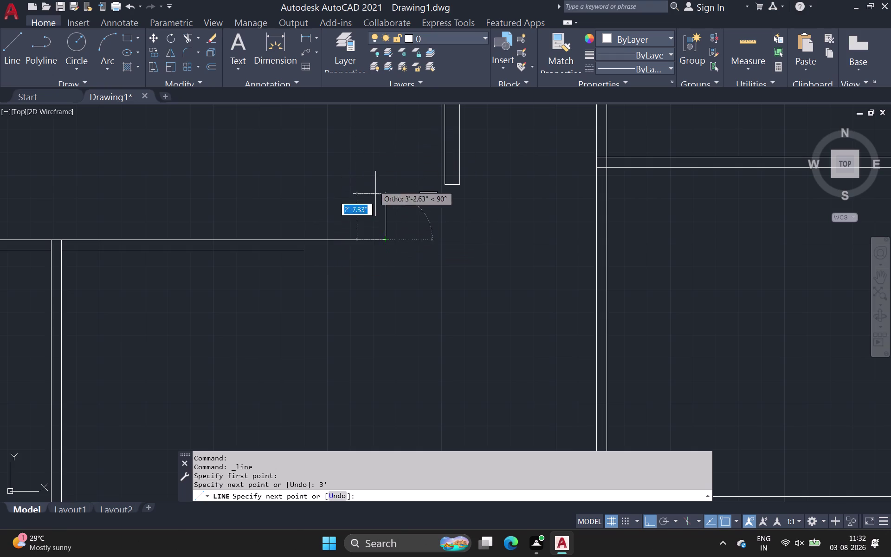
Undo the 3-foot segment and start a new line at the wall stub's end.
key(ctrl+z)
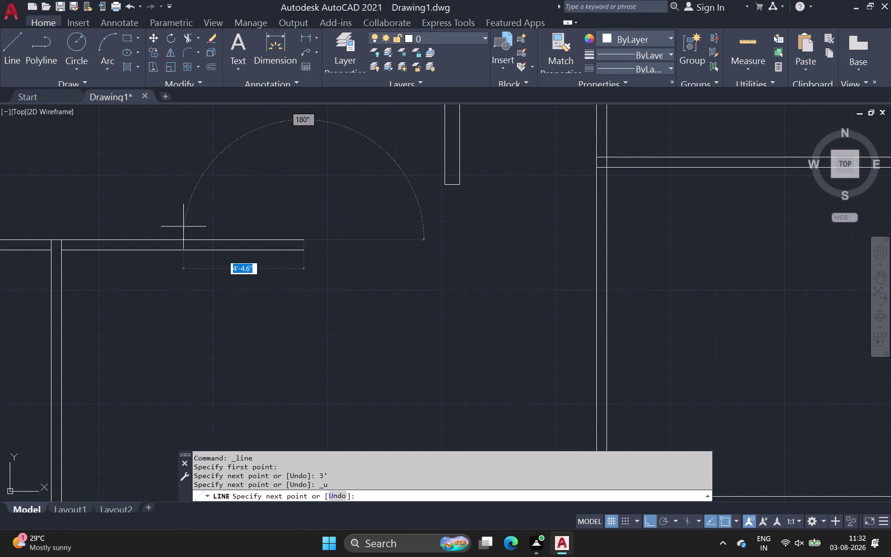
key(space)
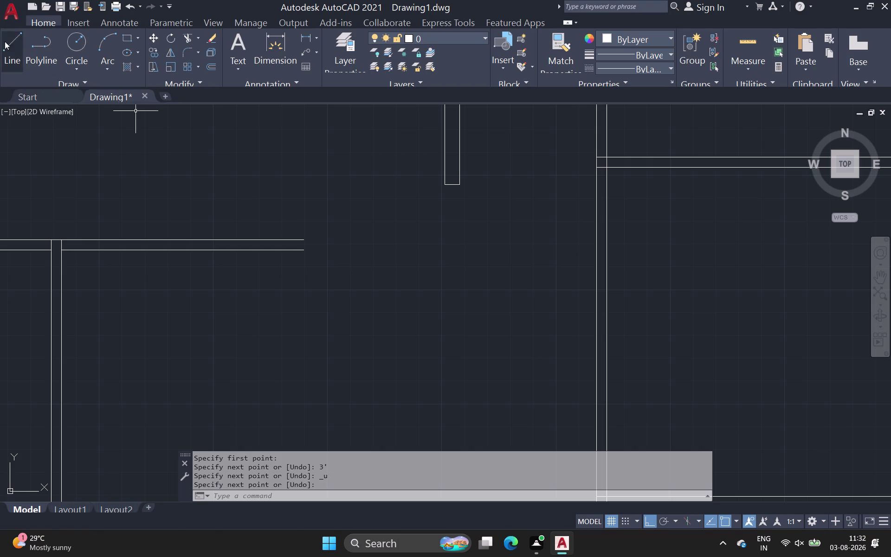
click(13, 57)
click(447, 185)
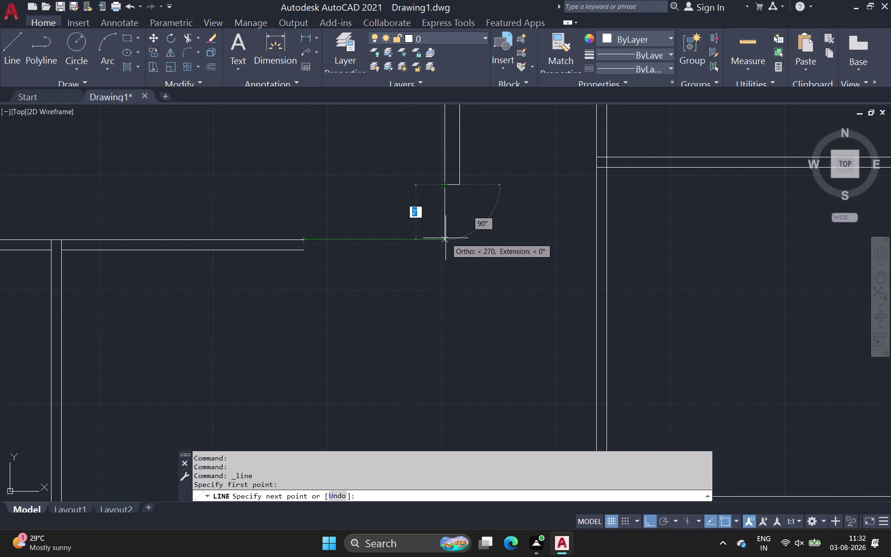
Draw a line down from the wall stub and add a 4.5 downward segment.
click(443, 239)
key(space)
click(444, 237)
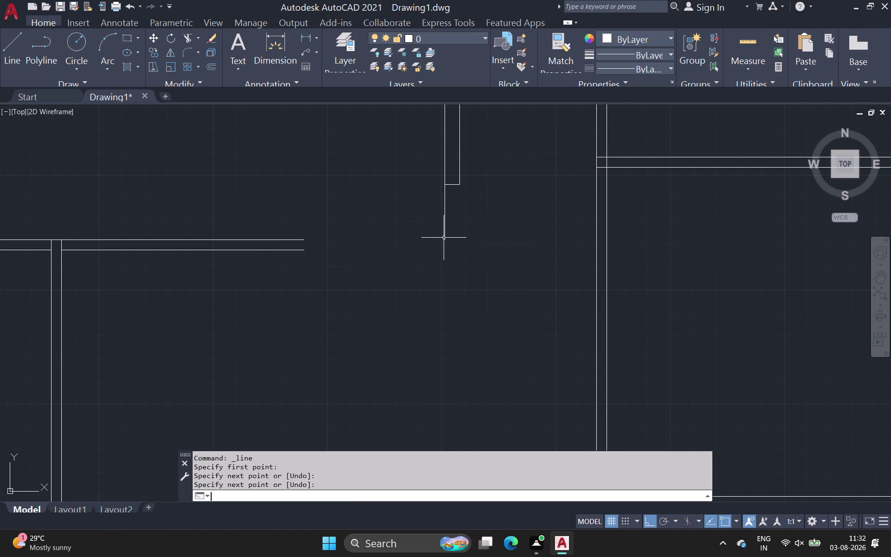
click(15, 52)
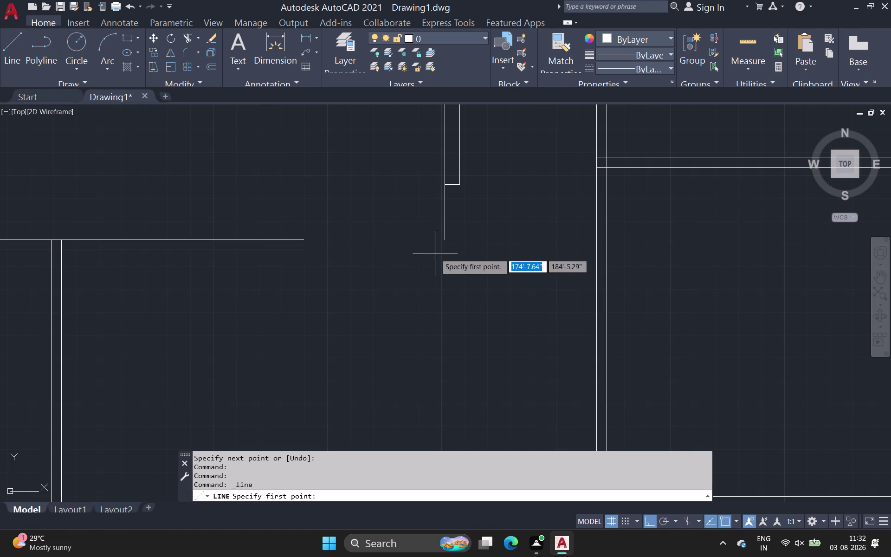
click(446, 240)
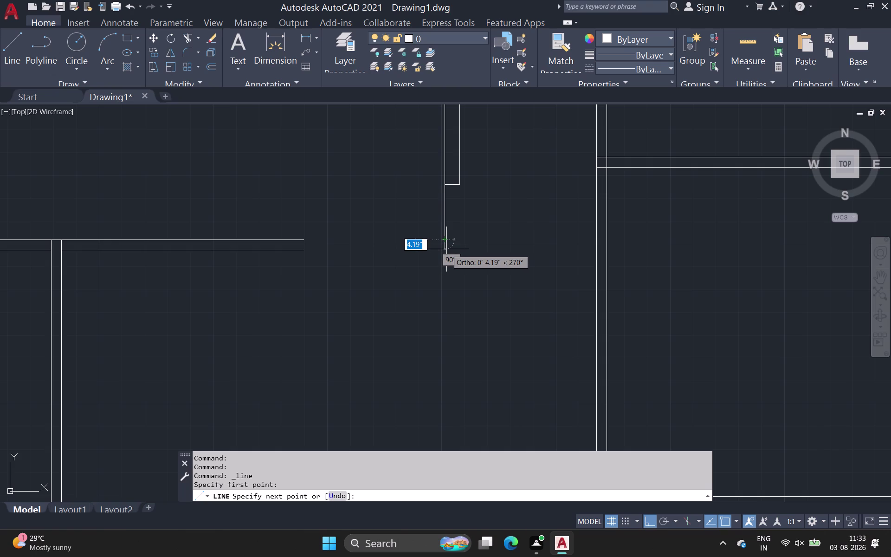
key(4)
key(period)
key(5)
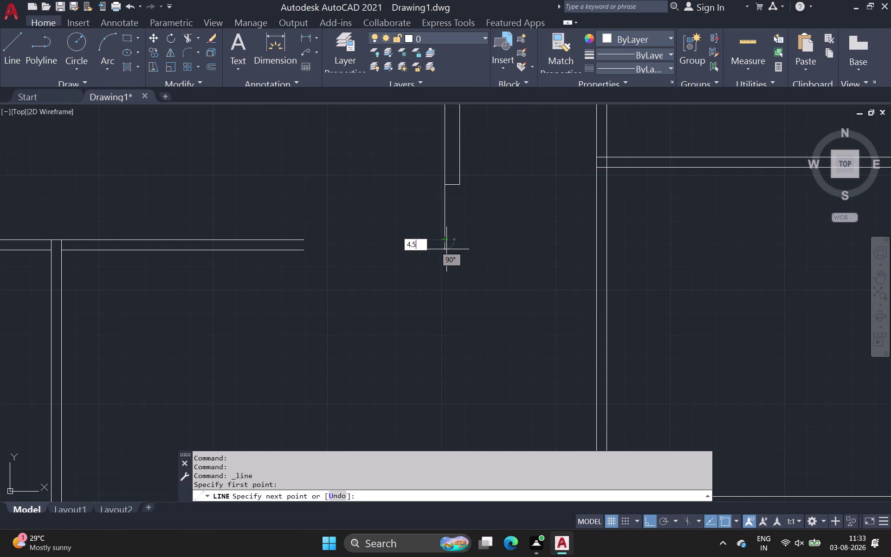
key(Return)
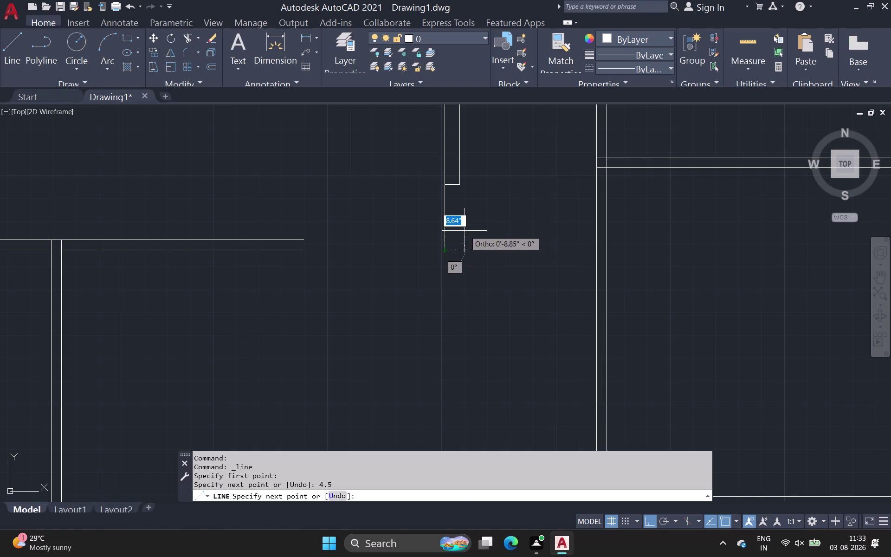
Add a 4.5 sideways segment, undo it, and cancel the line command.
key(4)
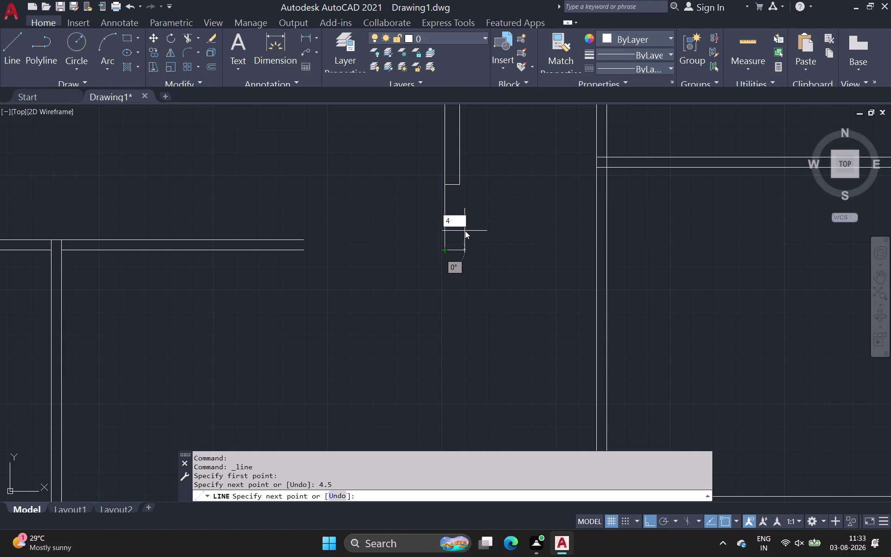
key(period)
key(5)
key(Return)
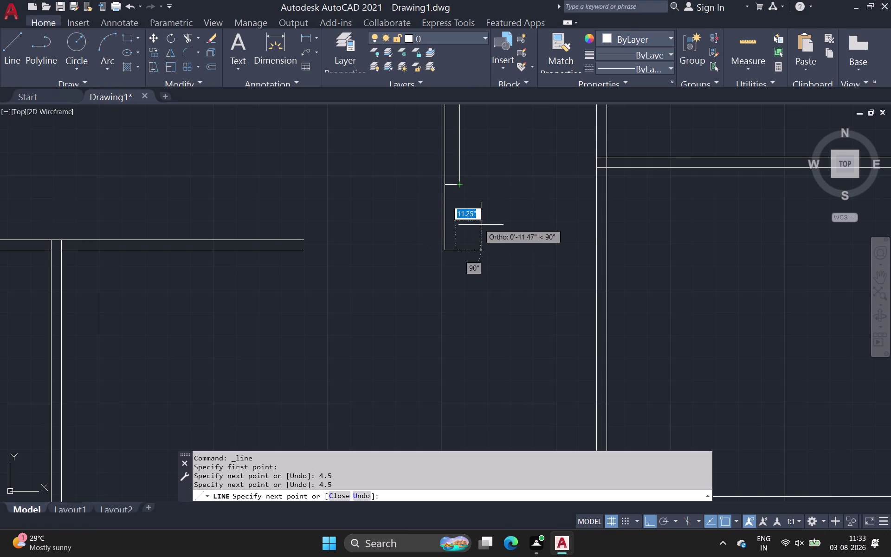
key(ctrl+z)
scroll(down, 3)
middle_drag(487, 244, 487, 264)
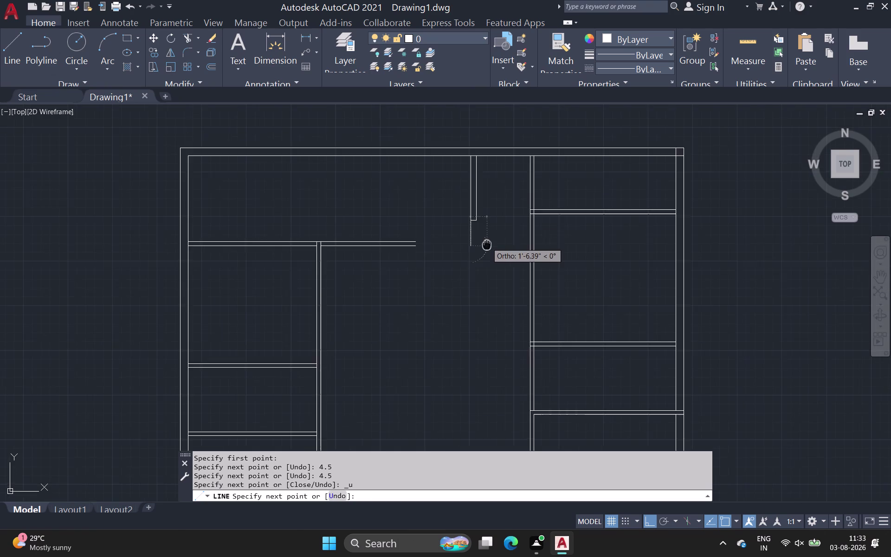
middle_drag(487, 263, 488, 277)
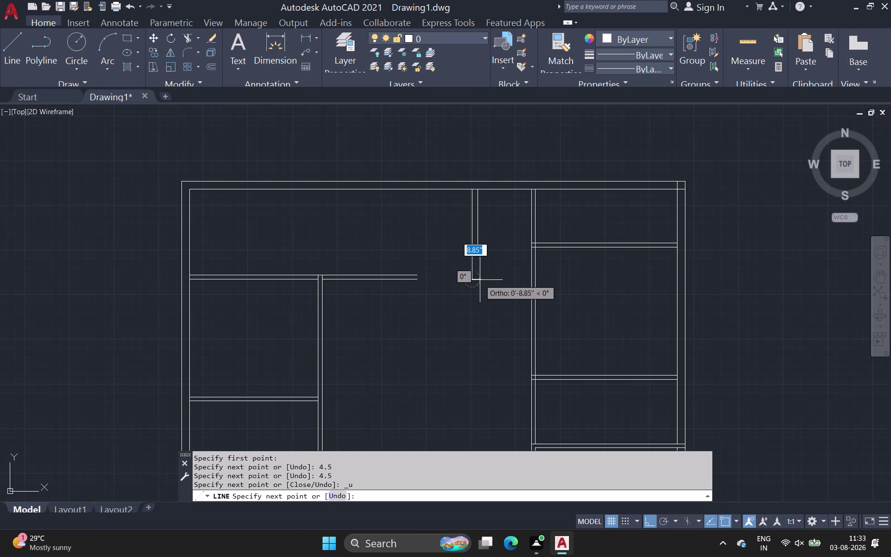
key(Escape)
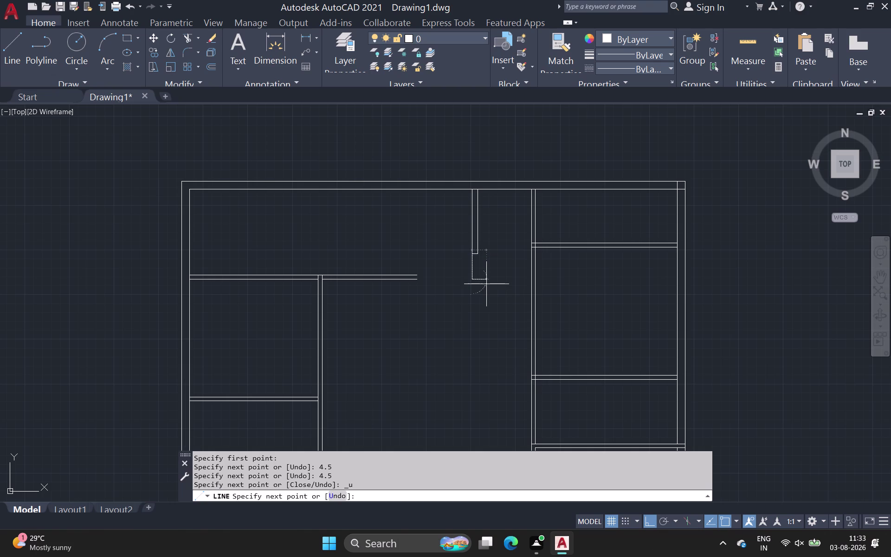
scroll(up, 3)
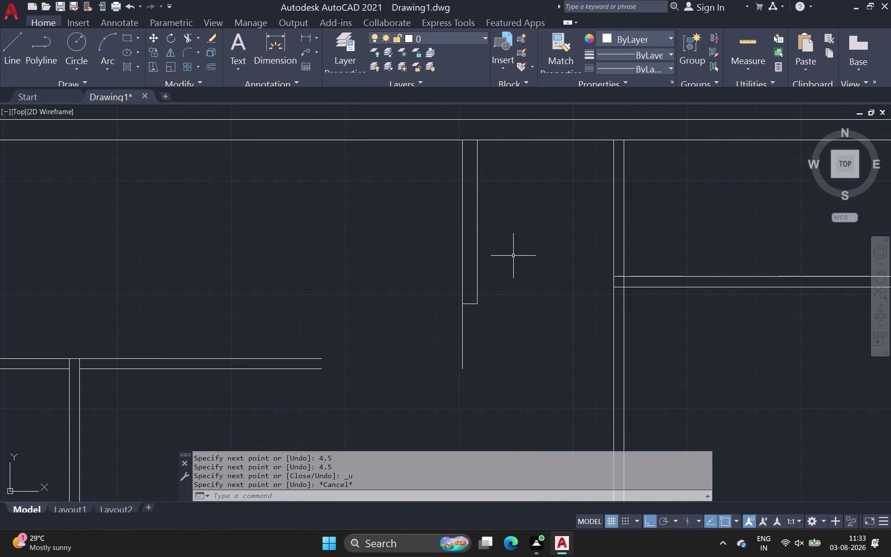
scroll(down, 3)
middle_drag(512, 258, 485, 197)
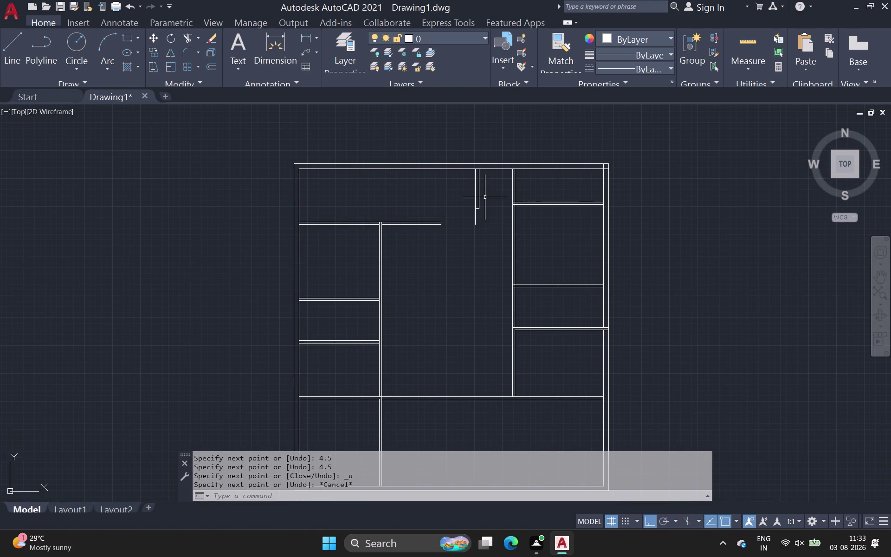
scroll(up, 3)
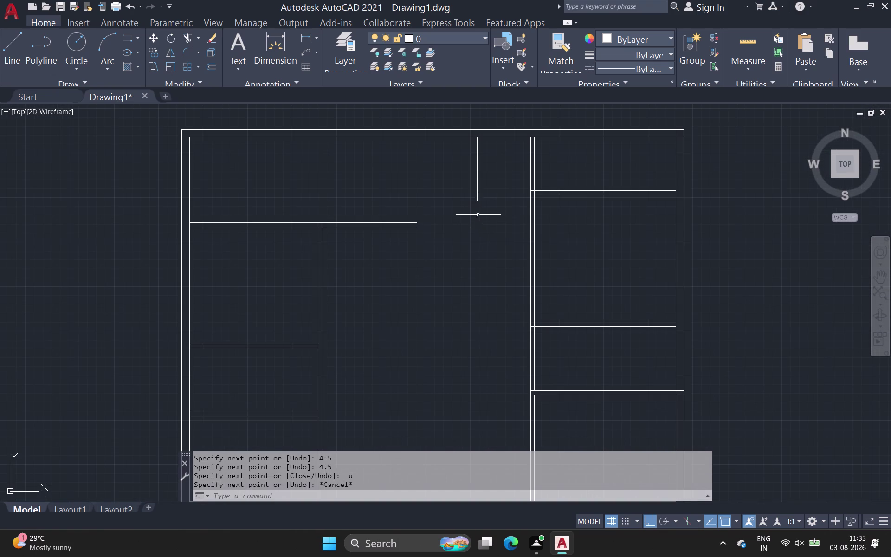
Erase the right-hand vertical line of the wall stub beneath the top wall.
click(478, 171)
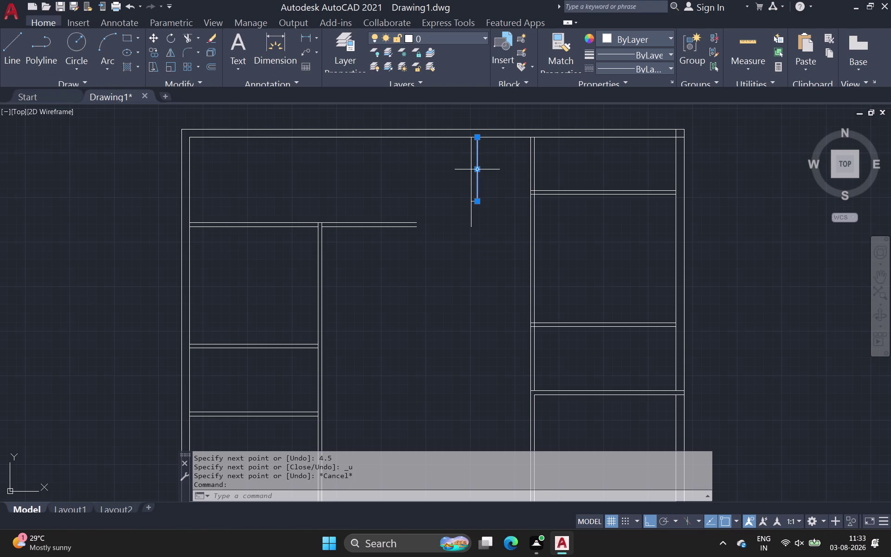
key(Insert)
key(Delete)
scroll(up, 3)
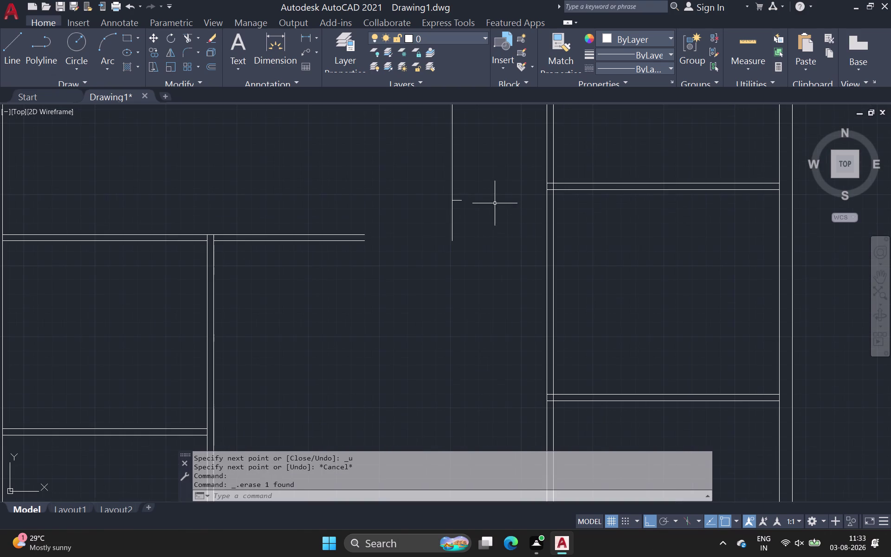
click(213, 67)
scroll(up, 3)
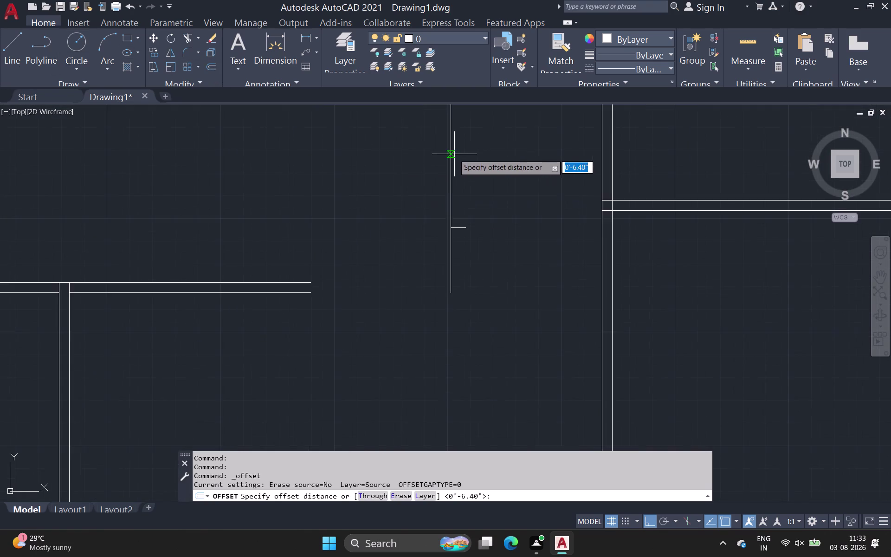
Offset both vertical interior wall segments 4.5 units to their right.
middle_drag(441, 176, 379, 259)
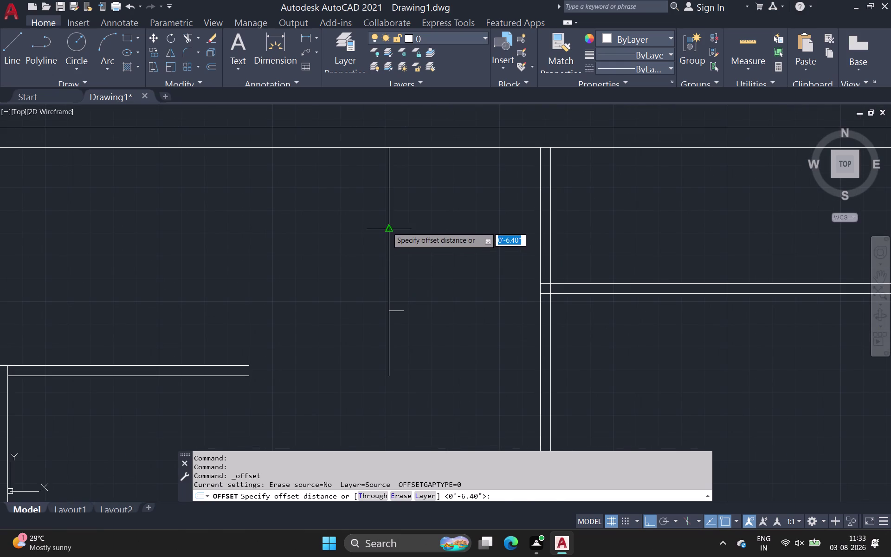
click(388, 227)
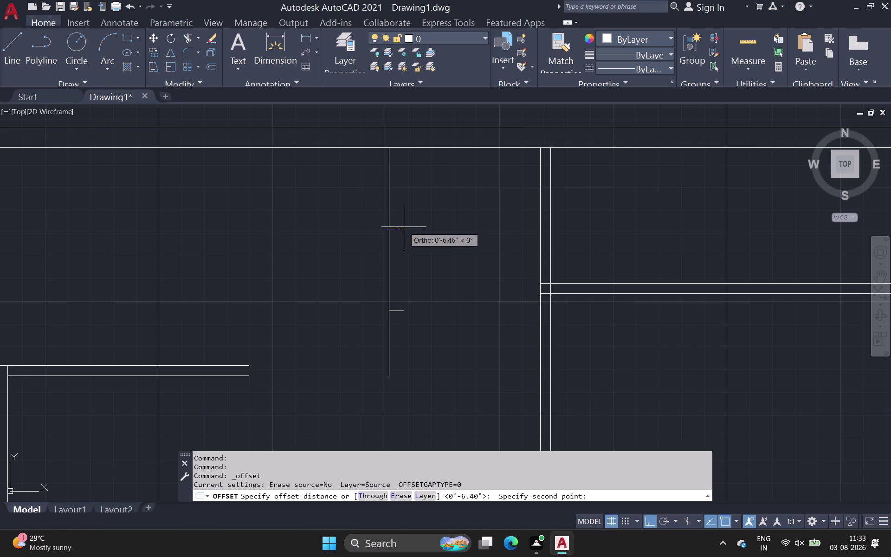
key(4)
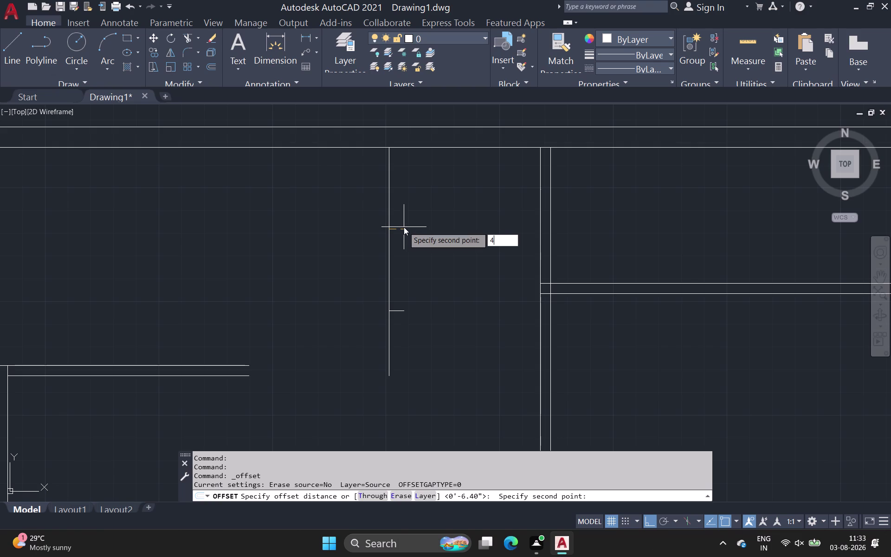
text(.5)
key(Return)
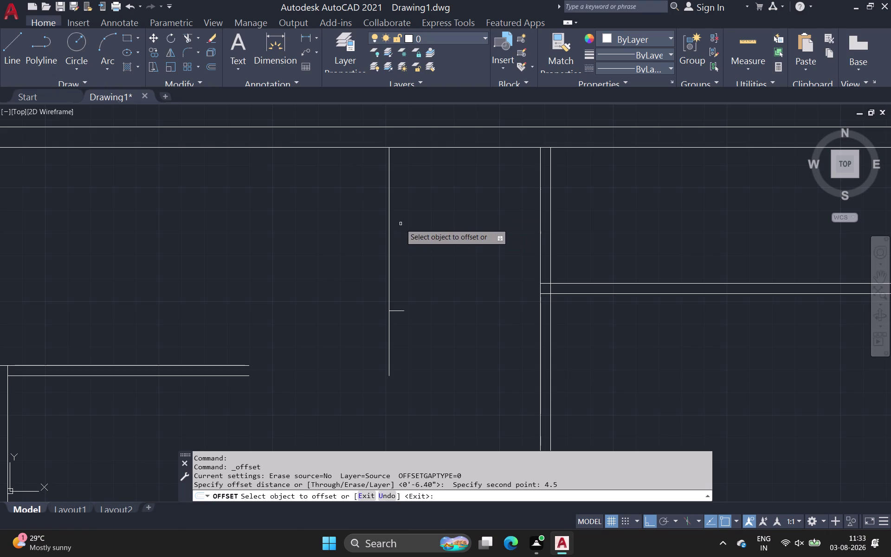
click(389, 224)
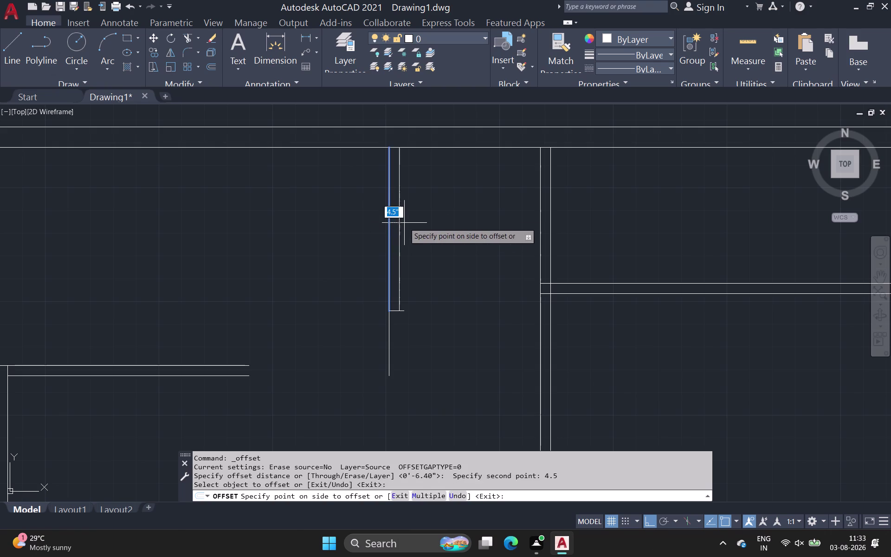
click(405, 223)
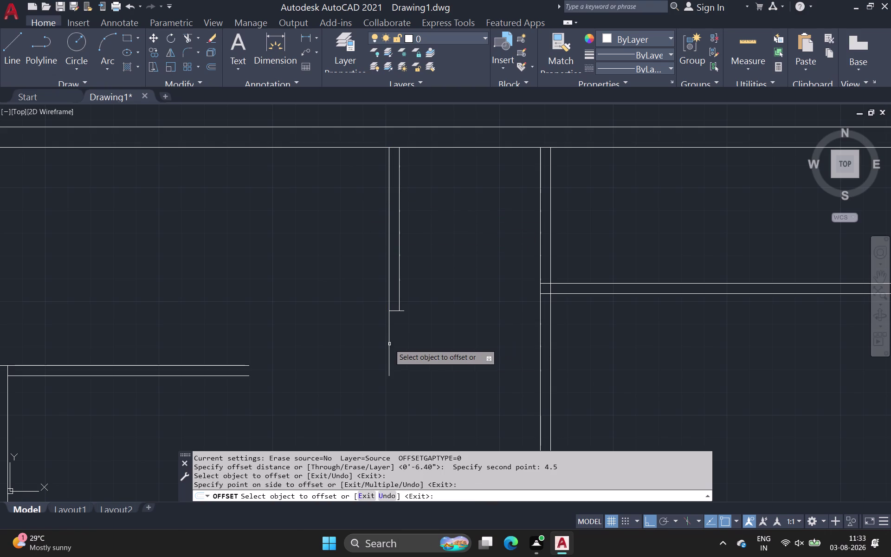
click(389, 343)
click(404, 341)
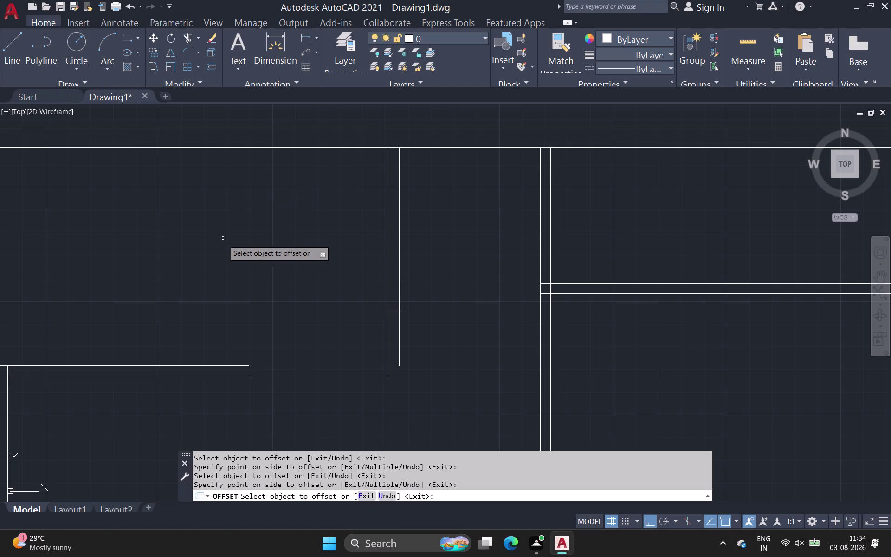
scroll(down, 3)
Draw a 3-foot closing line from the interior wall junction along the upper wall line.
middle_drag(223, 252, 232, 222)
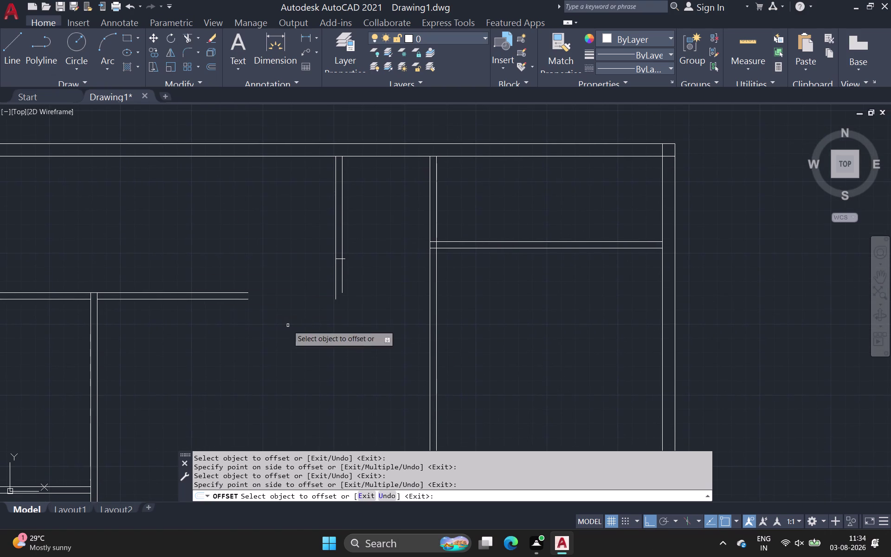
click(14, 53)
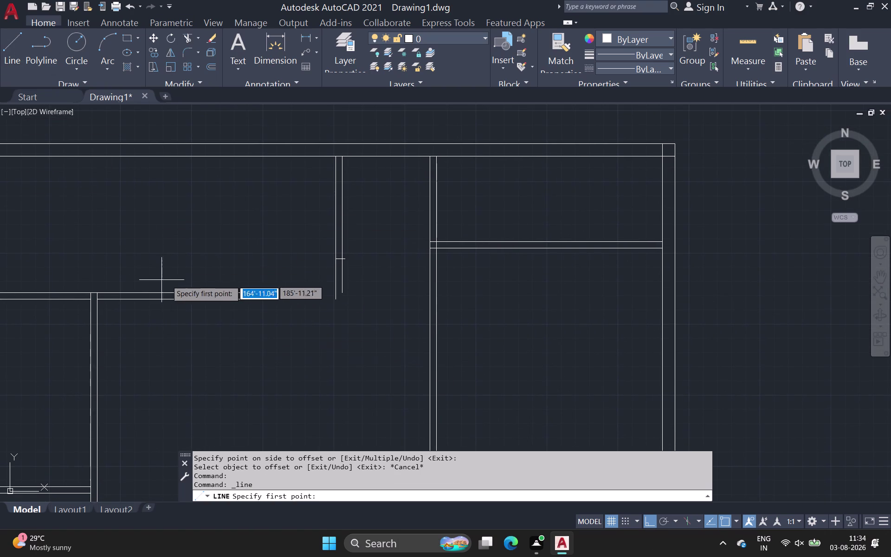
drag(12, 40, 12, 63)
scroll(up, 3)
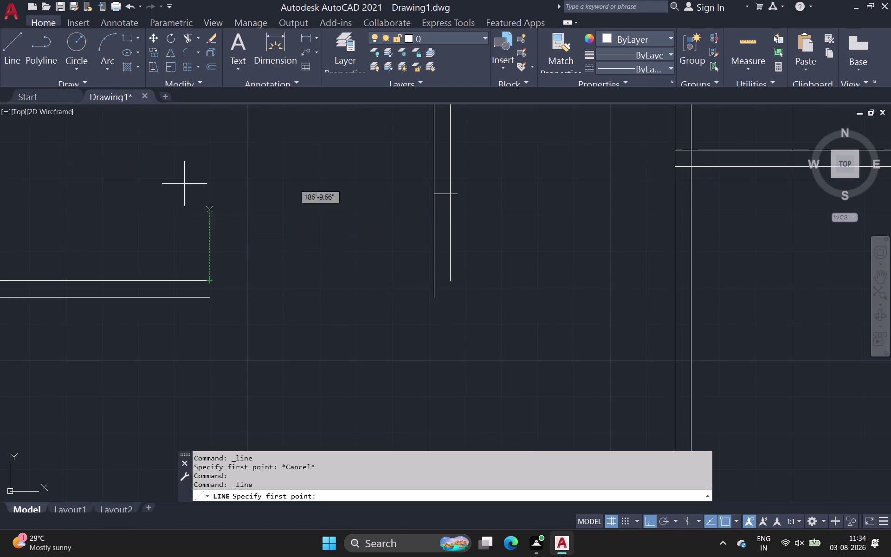
click(12, 50)
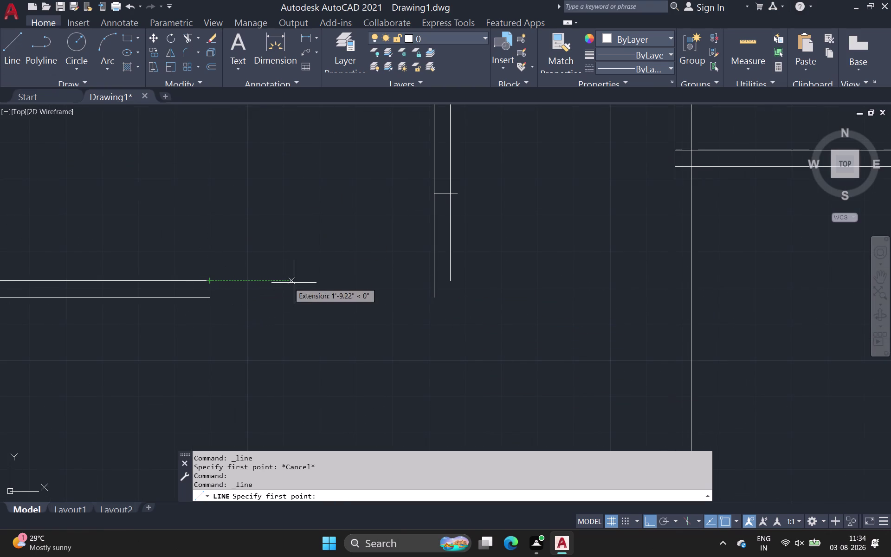
click(434, 277)
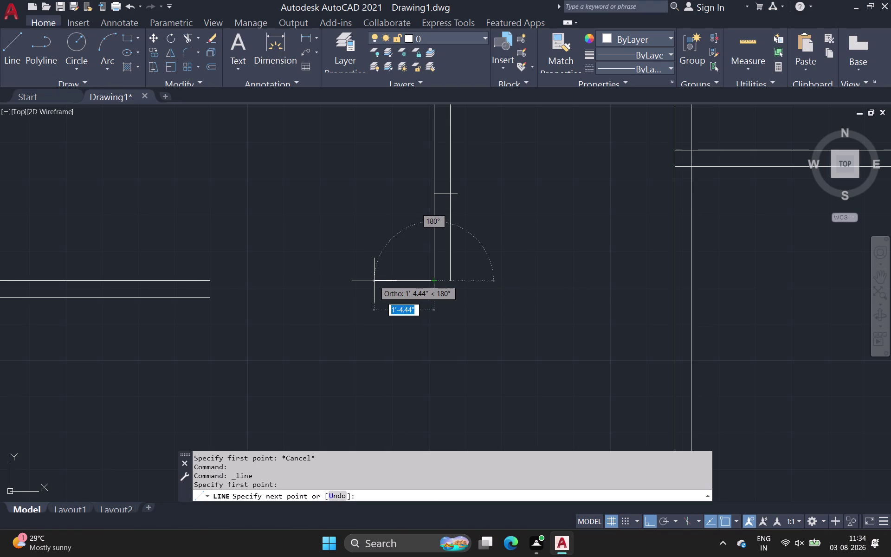
text(3)
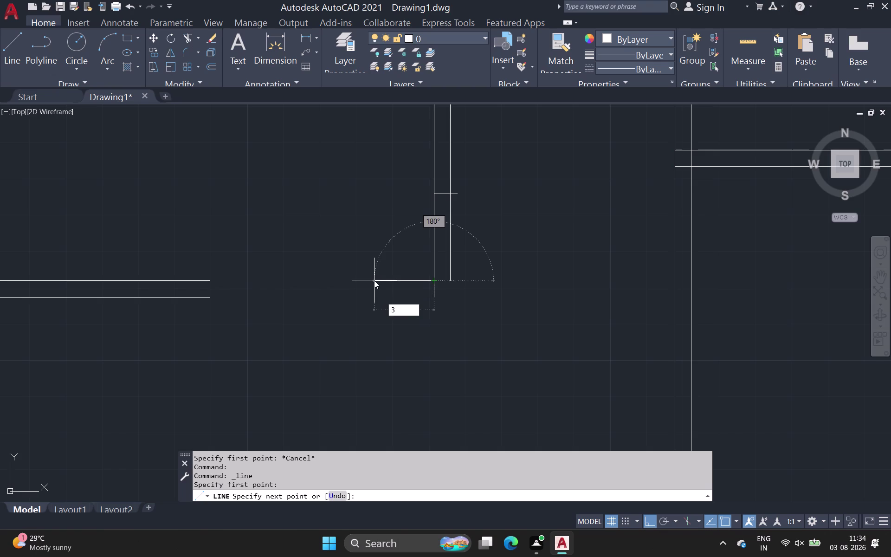
text(')
key(Return)
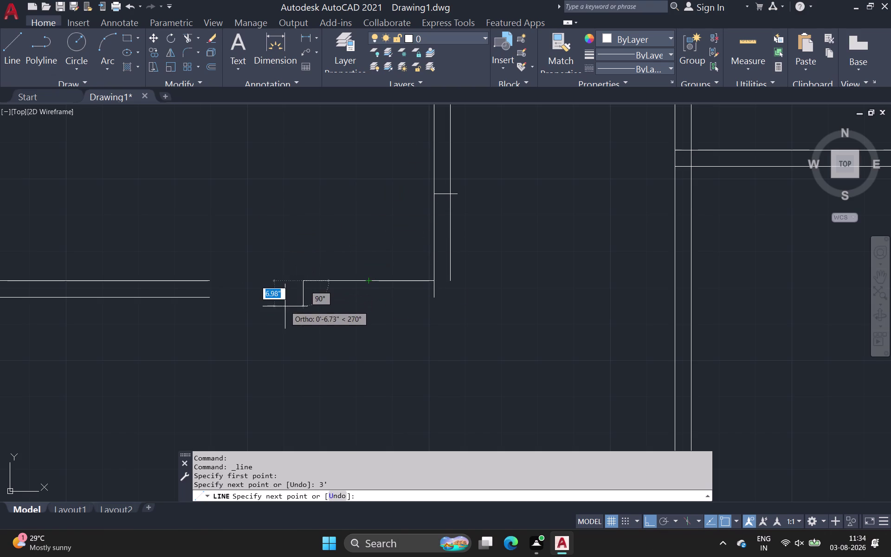
click(306, 280)
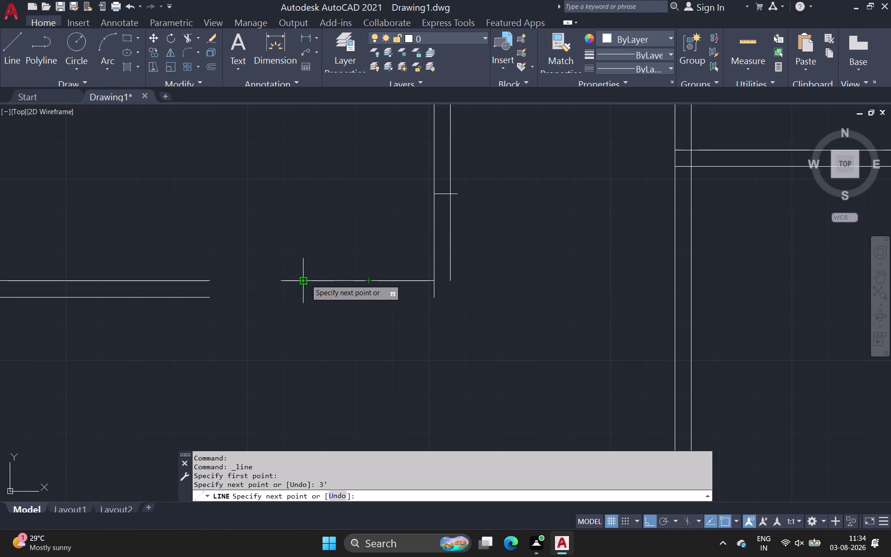
click(207, 280)
key(space)
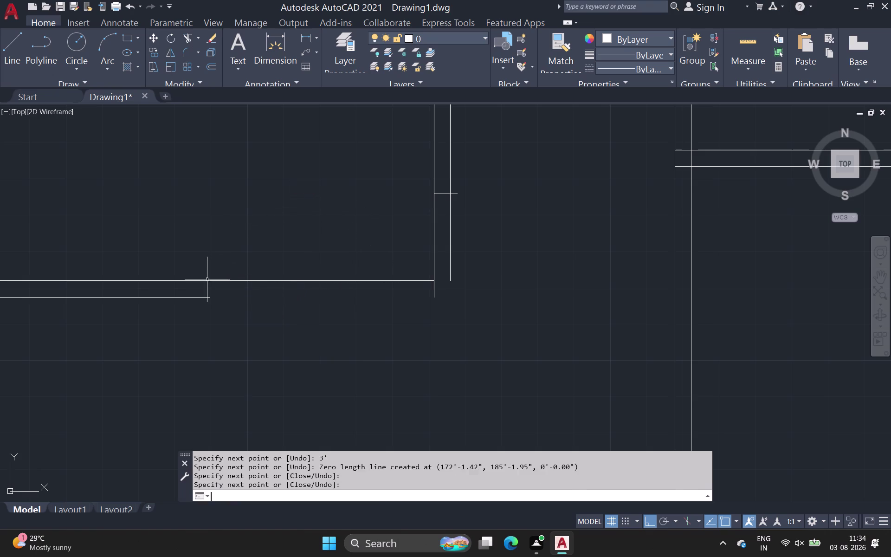
Draw the lower wall line and cap the wall end up to the upper line.
click(12, 57)
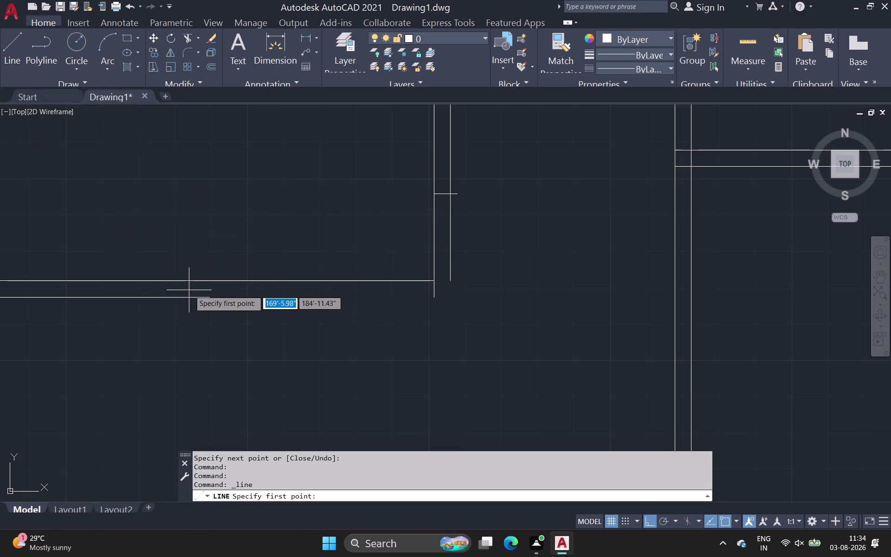
click(208, 298)
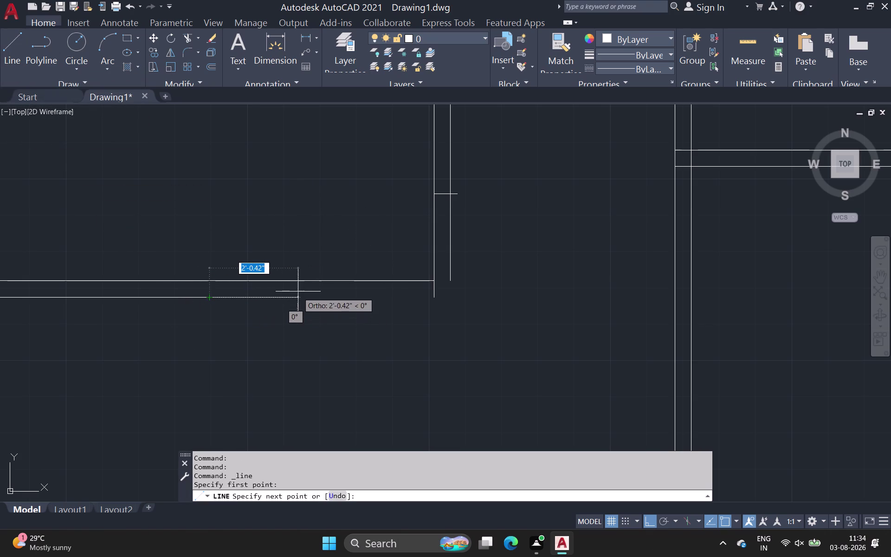
click(304, 296)
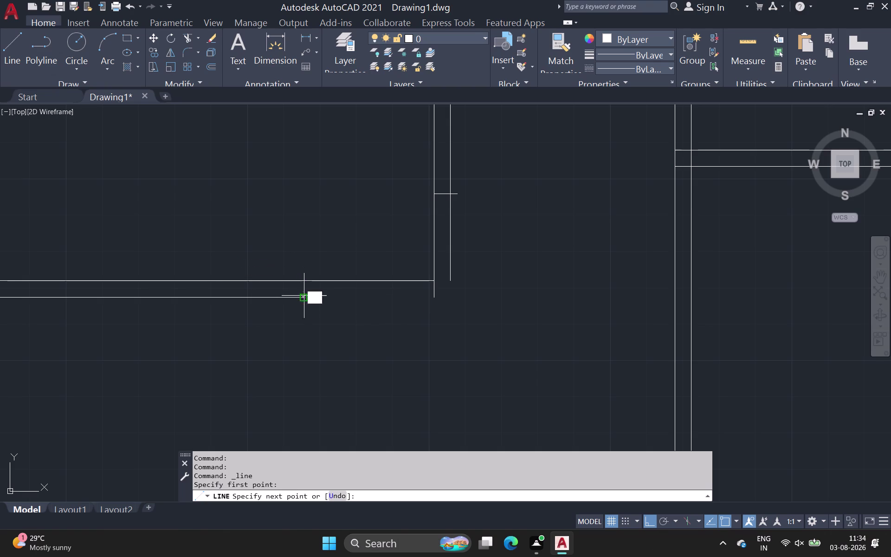
click(304, 282)
key(space)
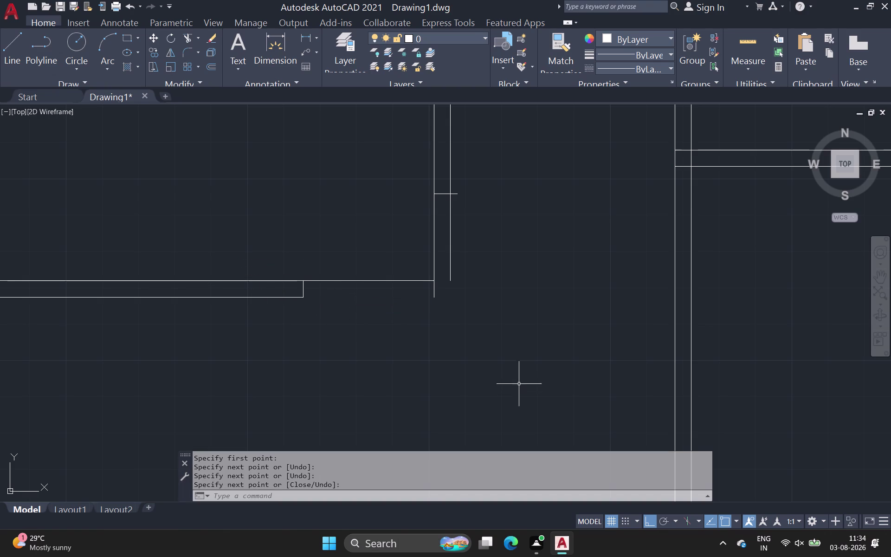
Connect the lower wall corner to the vertical wall with a short capping line.
click(6, 58)
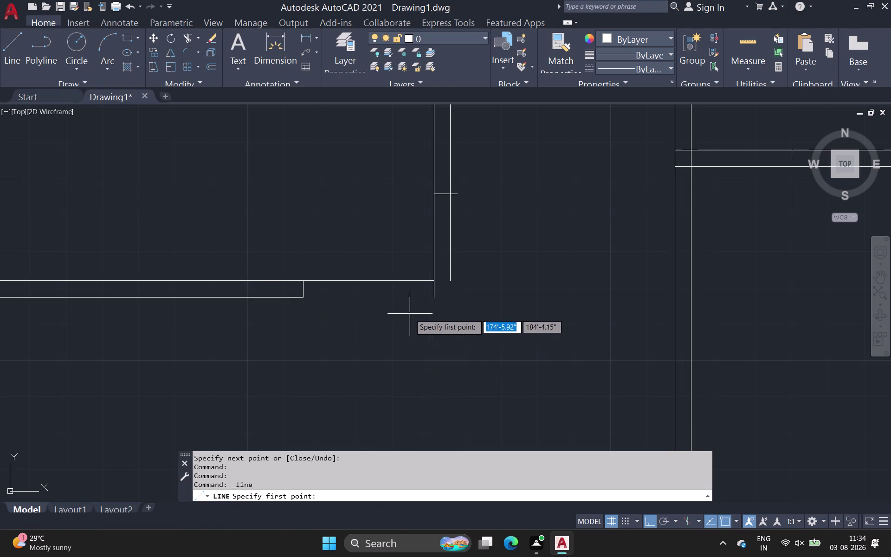
click(432, 299)
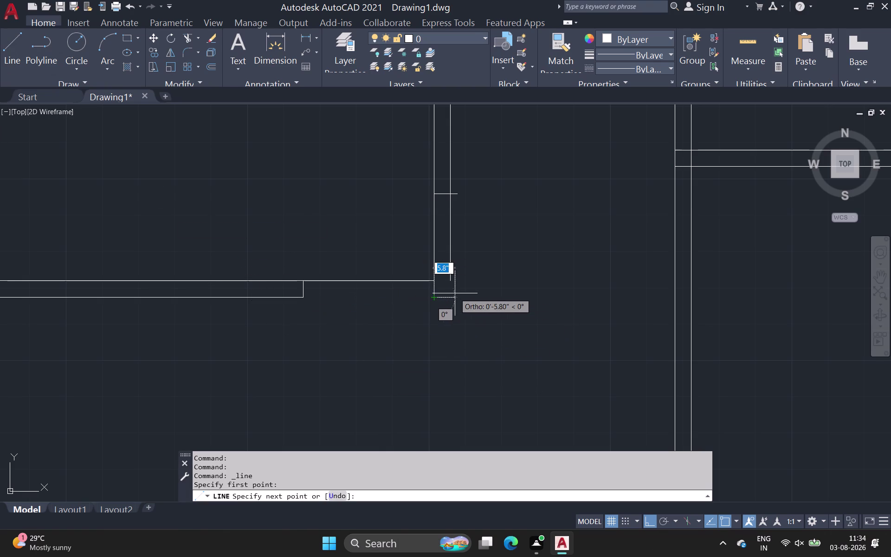
click(450, 295)
click(450, 281)
key(space)
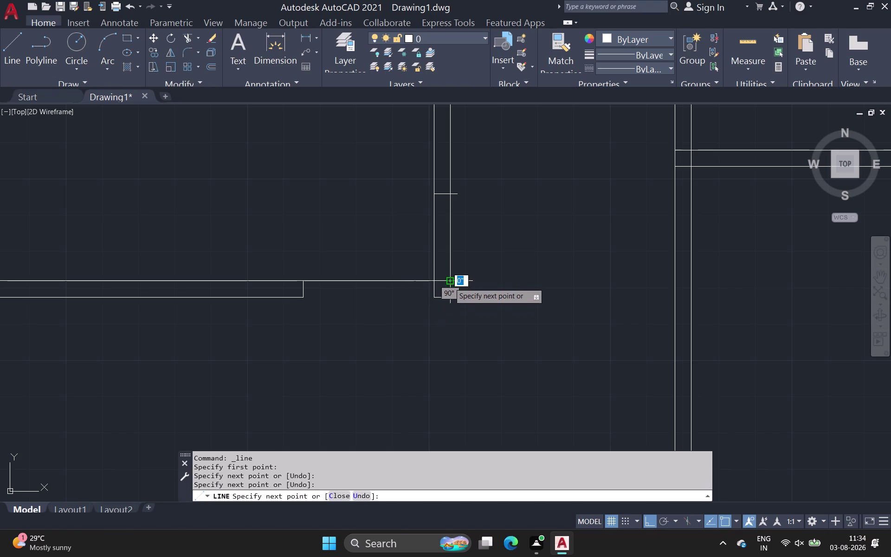
scroll(down, 3)
scroll(down, 3)
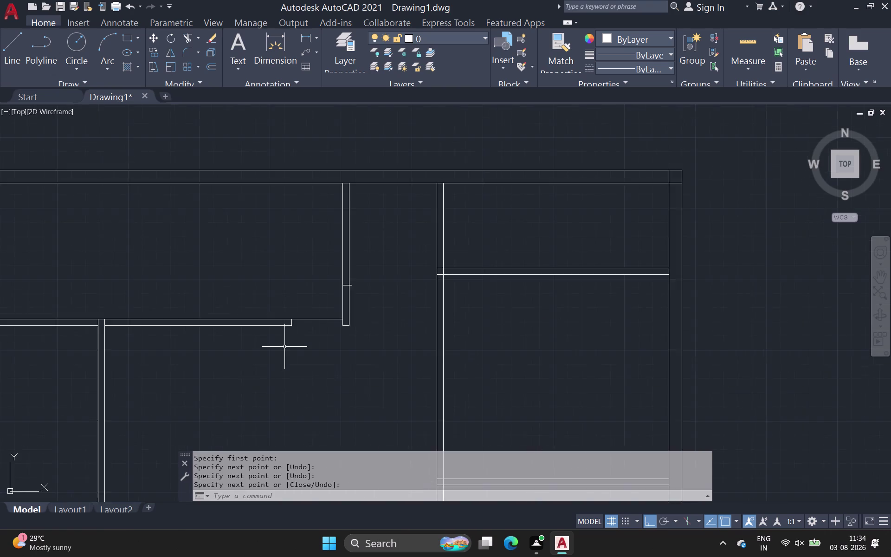
middle_drag(284, 347, 318, 254)
scroll(down, 3)
scroll(down, 3)
middle_drag(251, 316, 255, 251)
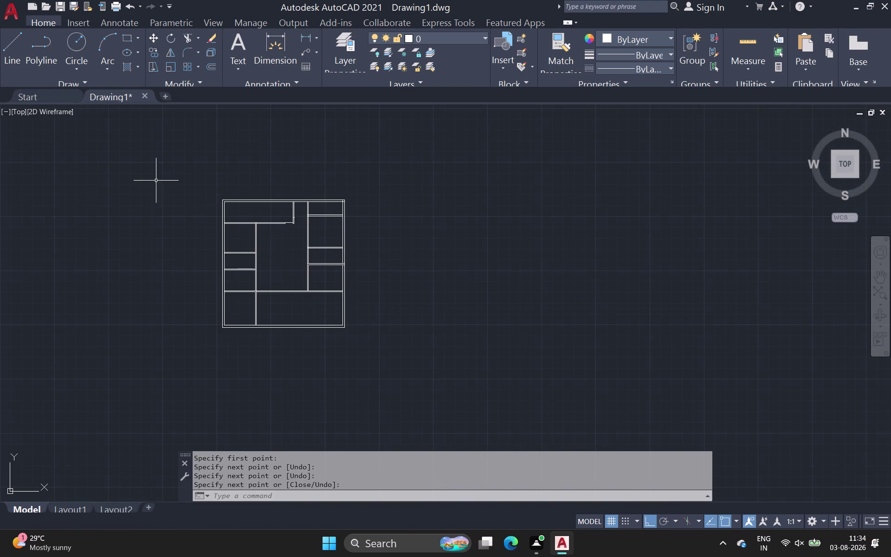
drag(191, 169, 199, 172)
click(404, 372)
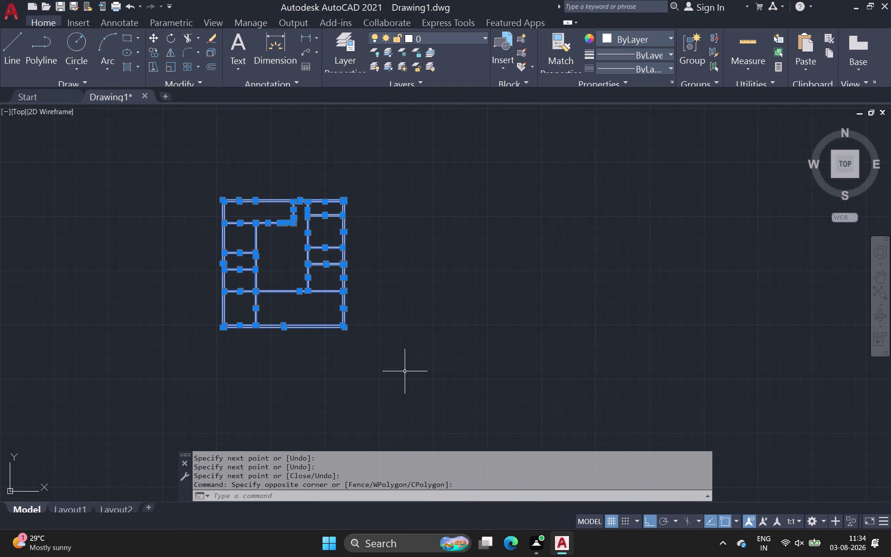
text(tri)
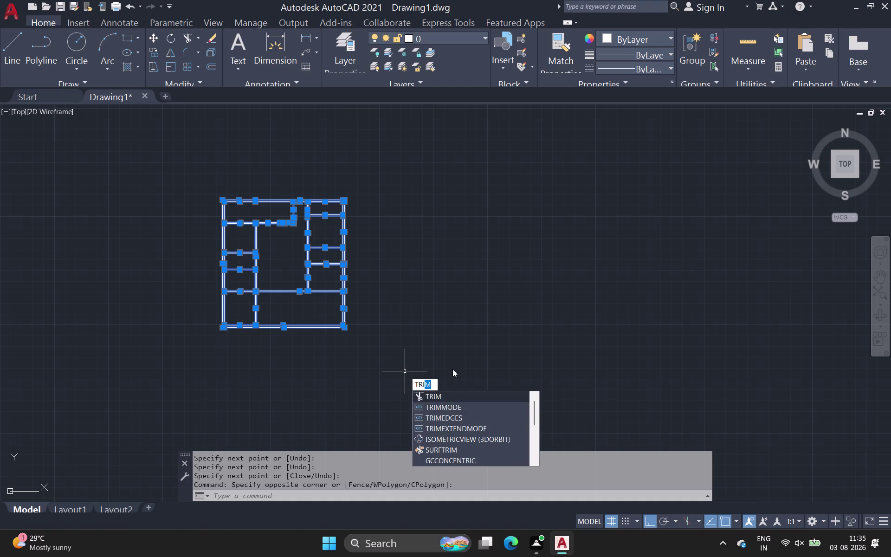
click(445, 397)
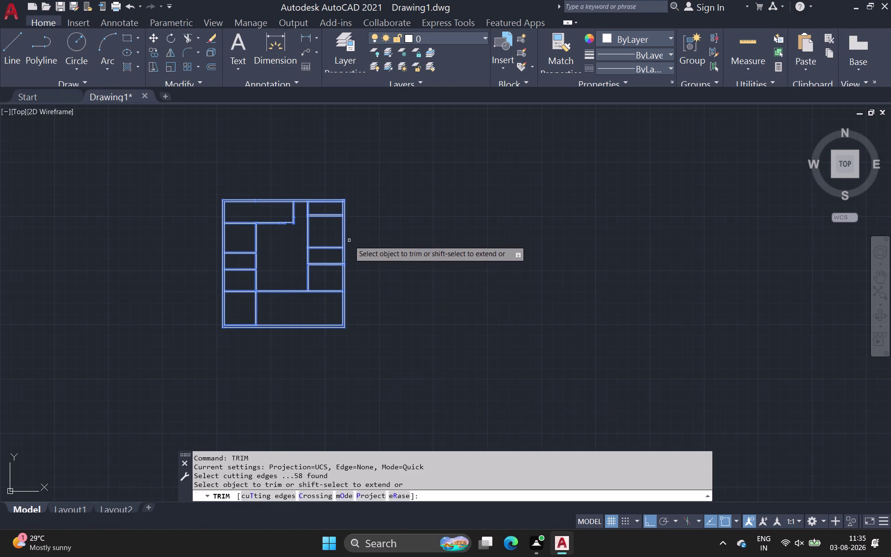
scroll(up, 3)
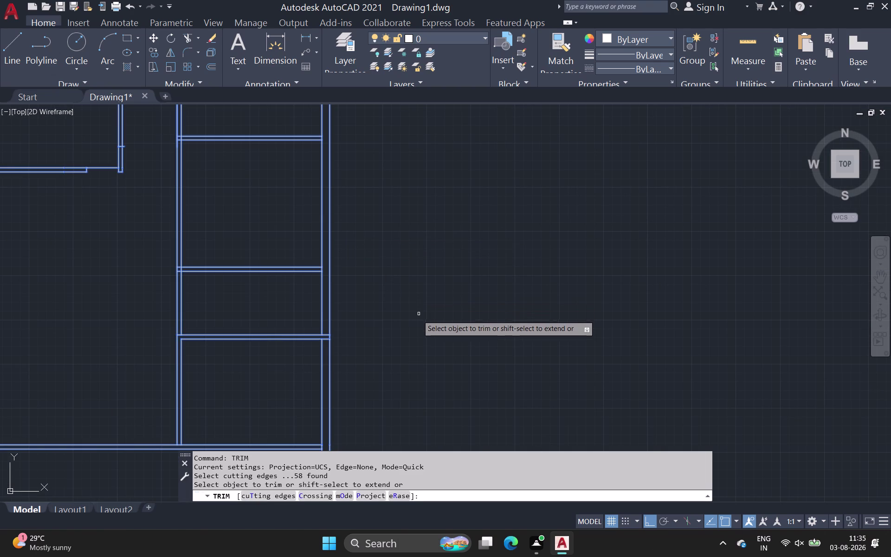
middle_drag(262, 216, 311, 343)
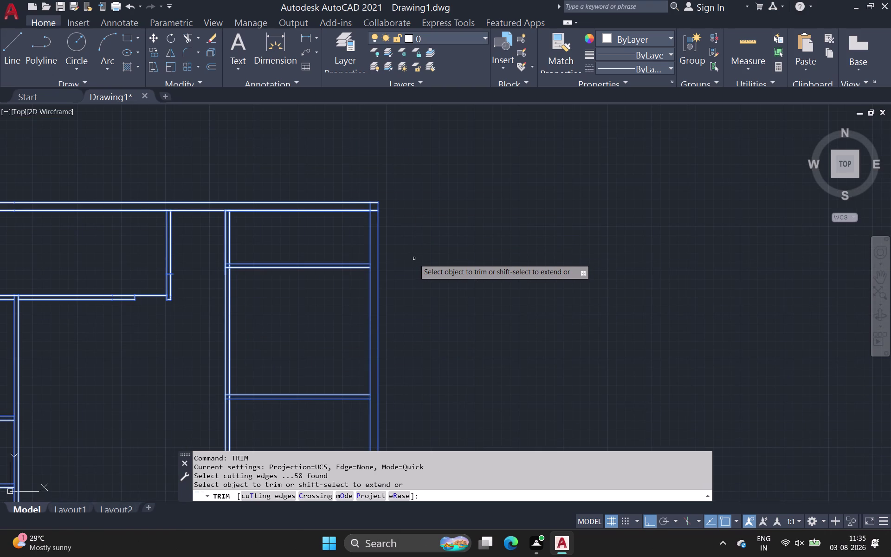
key(Return)
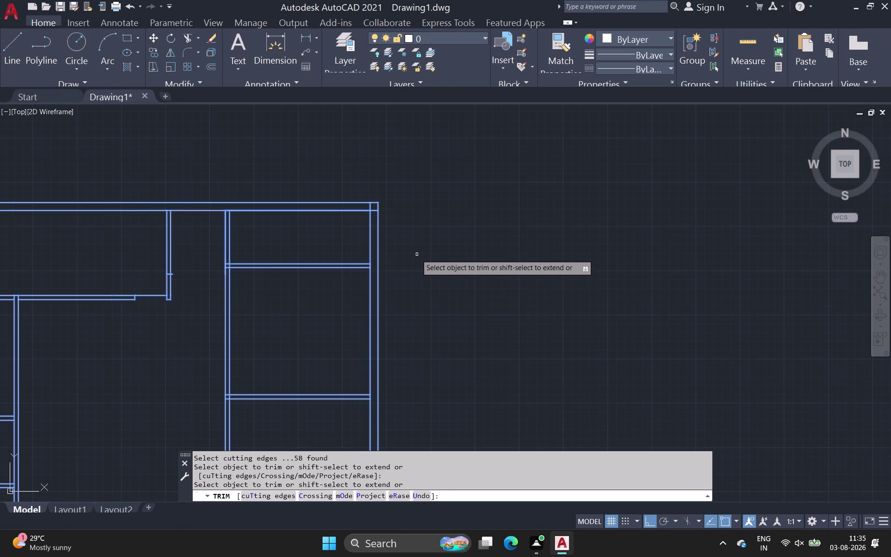
scroll(up, 3)
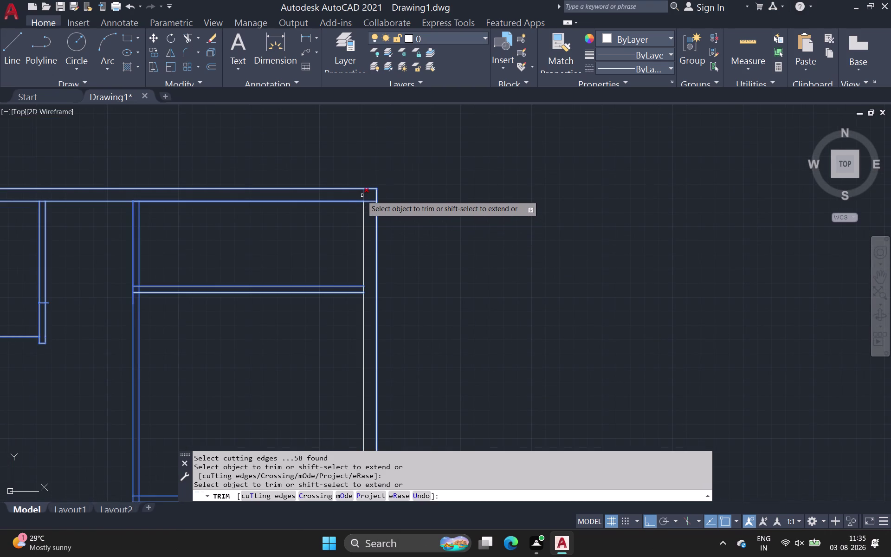
click(358, 196)
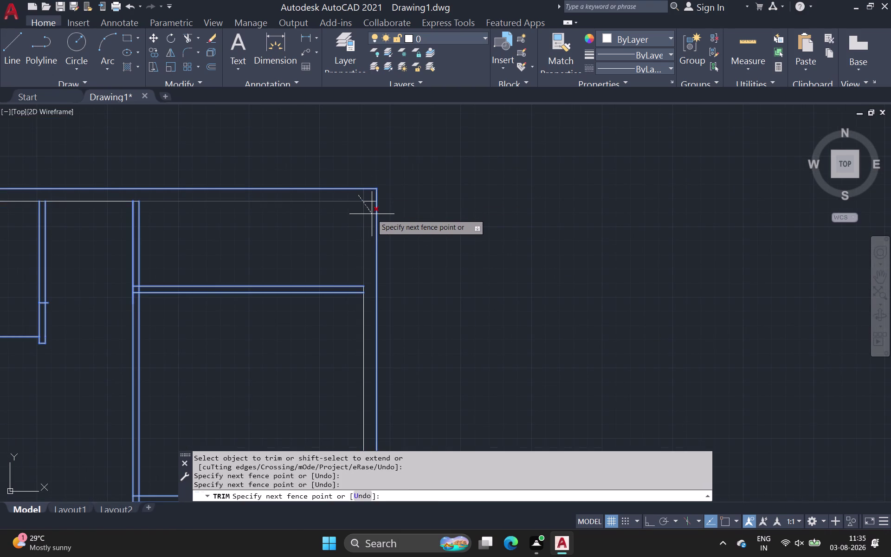
key(Escape)
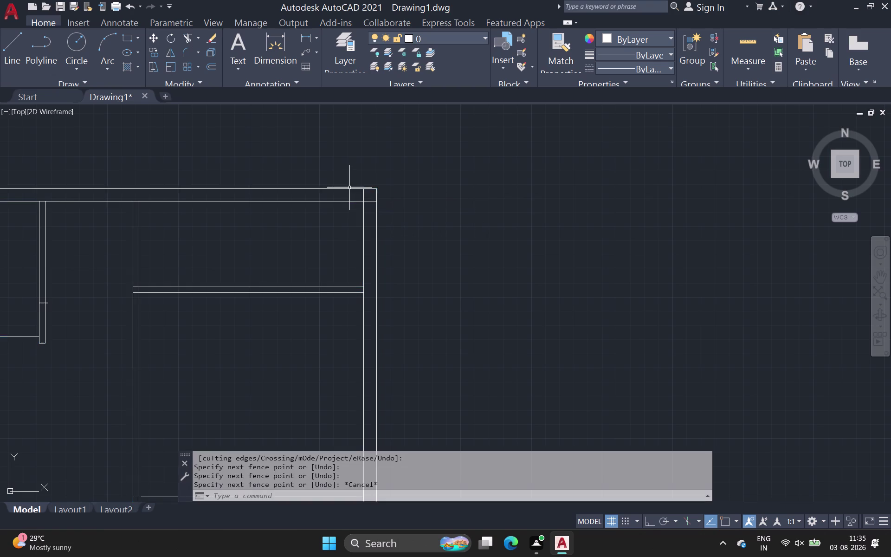
middle_drag(423, 231, 435, 201)
scroll(down, 3)
scroll(down, 3)
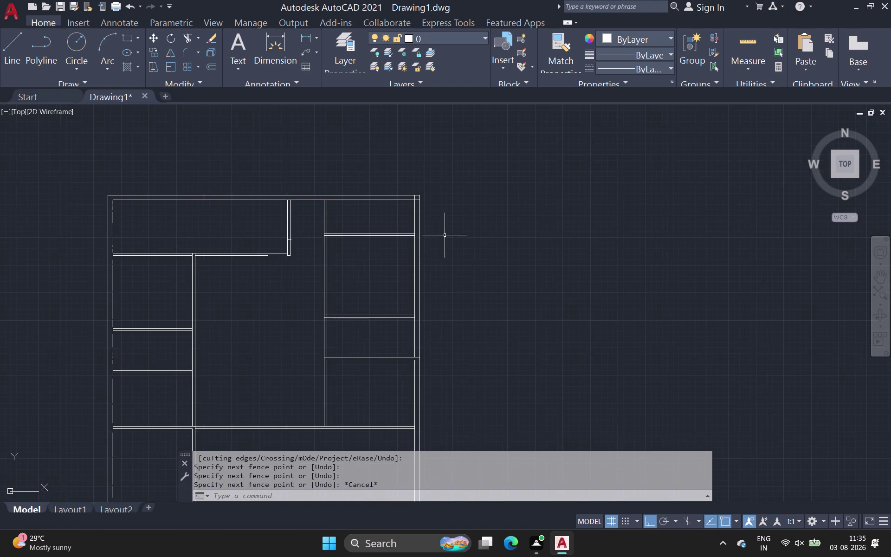
scroll(down, 3)
middle_drag(300, 293, 317, 245)
Select the whole floor plan, then TRIM two excess lines at the top-right corner.
drag(231, 193, 248, 211)
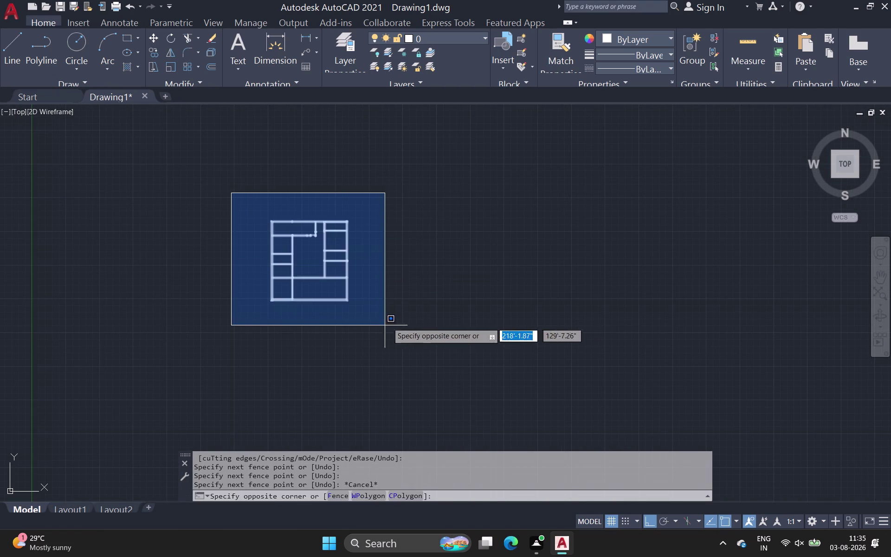
click(422, 321)
text(tr)
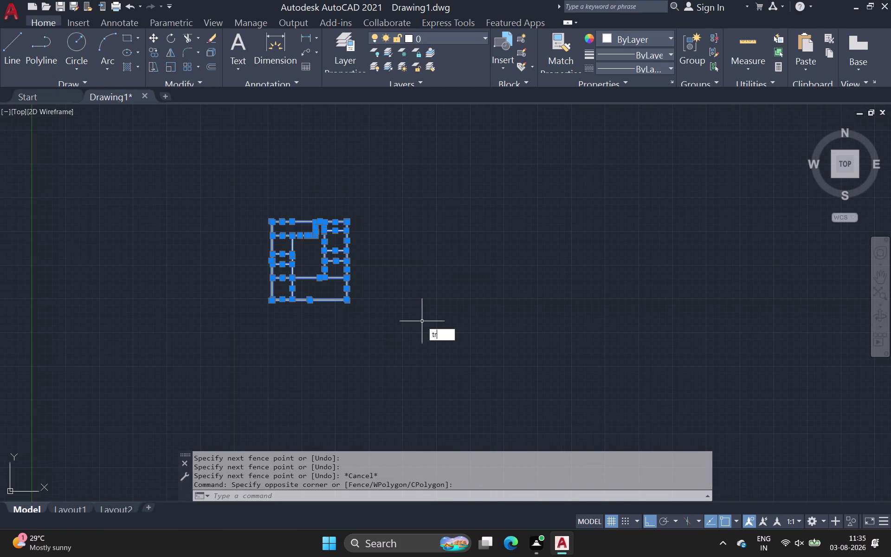
key(Return)
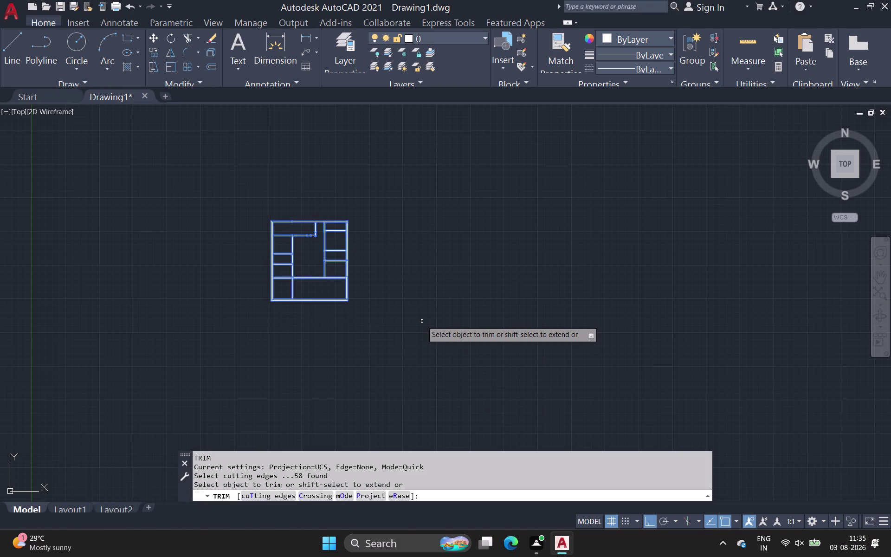
scroll(up, 3)
middle_drag(333, 290, 423, 412)
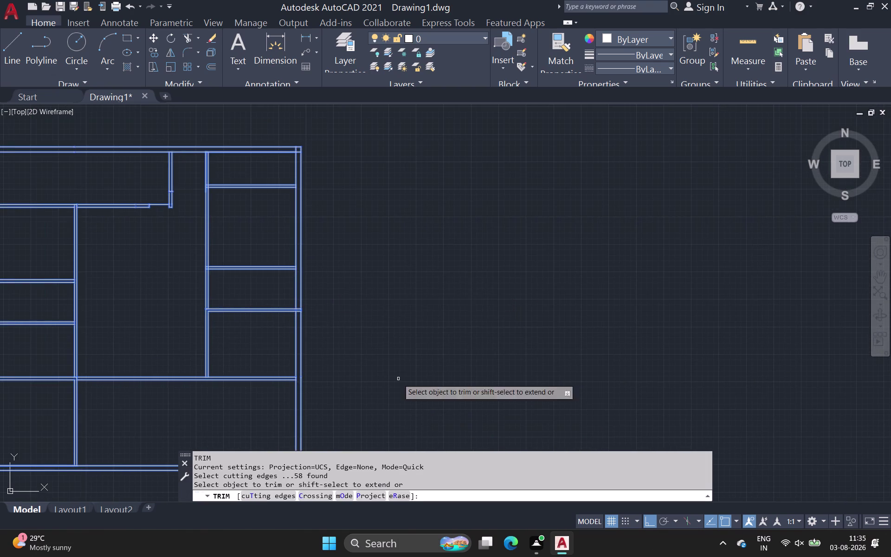
scroll(up, 3)
middle_drag(326, 253, 401, 401)
scroll(down, 3)
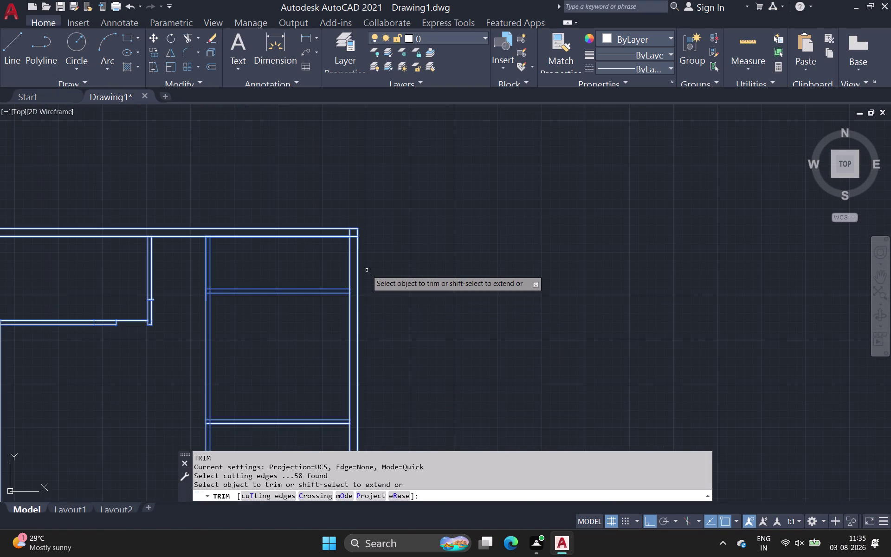
scroll(up, 3)
click(345, 209)
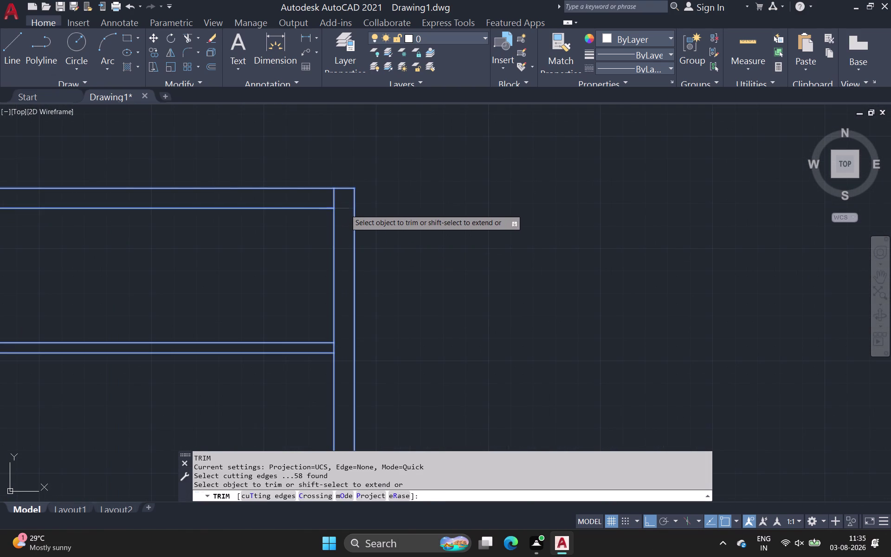
click(333, 197)
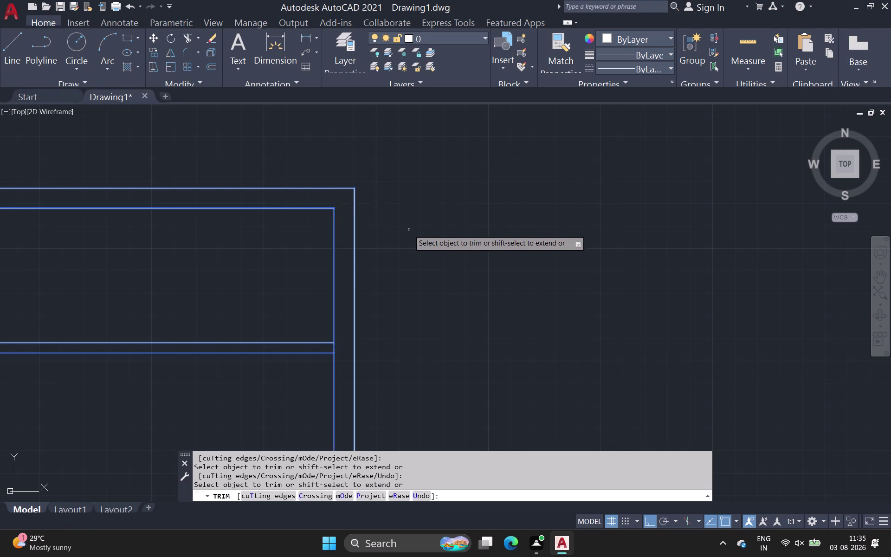
scroll(down, 3)
middle_drag(414, 239, 431, 235)
key(Return)
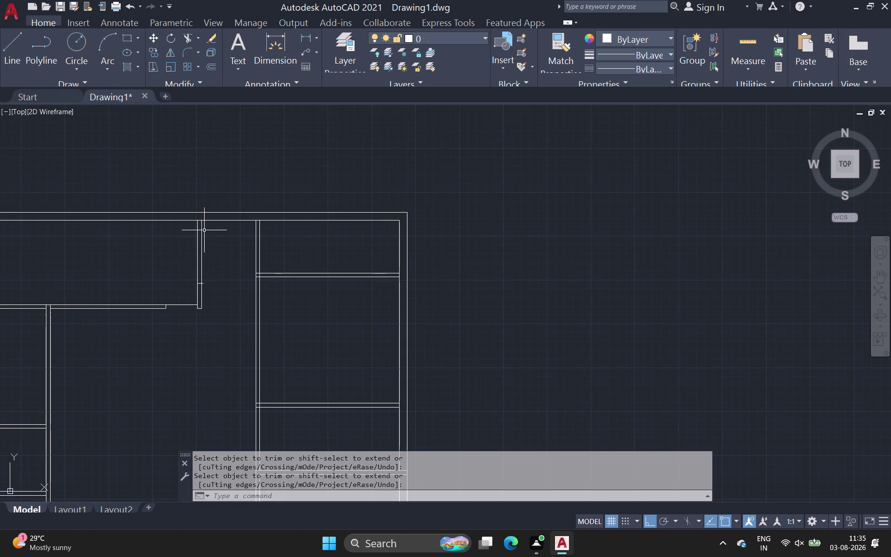
Restart Trim and cut the excess wall lines at a room corner and nearby junction.
click(183, 35)
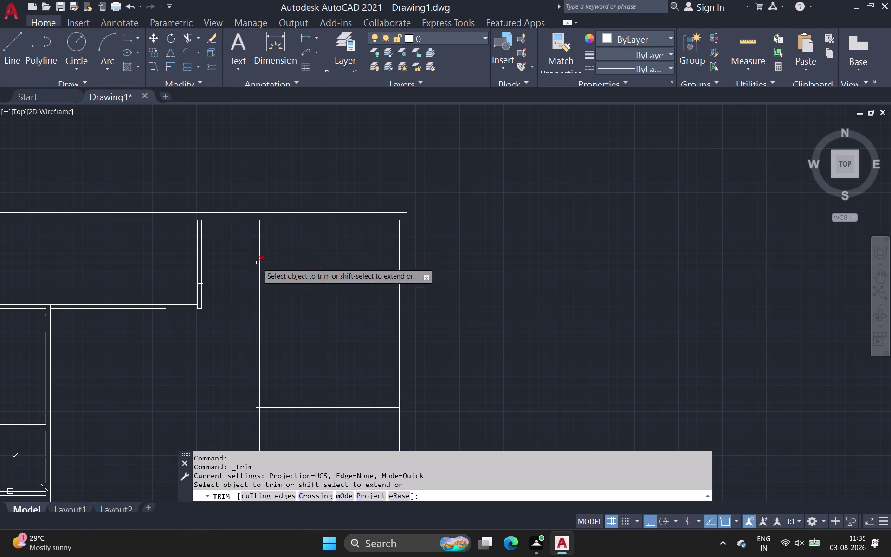
scroll(up, 3)
click(255, 176)
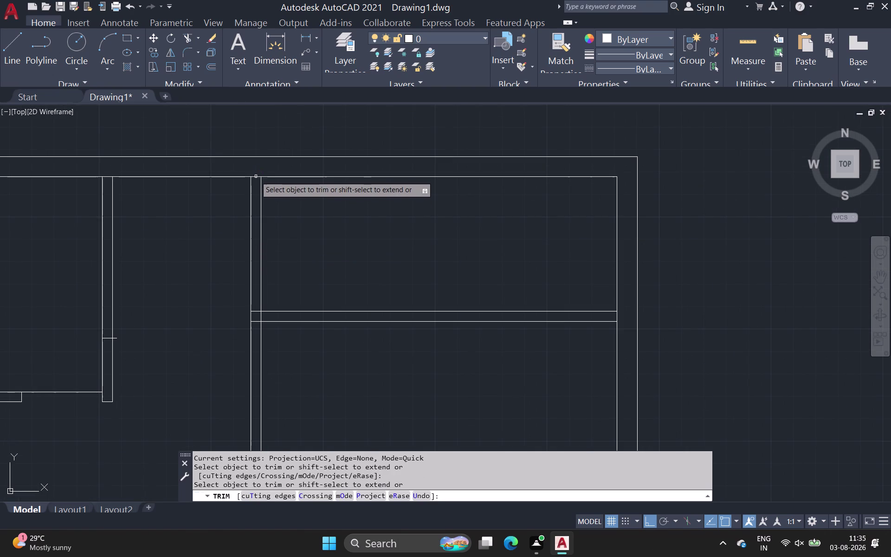
scroll(up, 3)
drag(252, 186, 250, 209)
scroll(down, 3)
middle_drag(242, 220, 280, 52)
scroll(down, 3)
middle_drag(280, 228, 283, 147)
scroll(up, 3)
drag(290, 166, 290, 203)
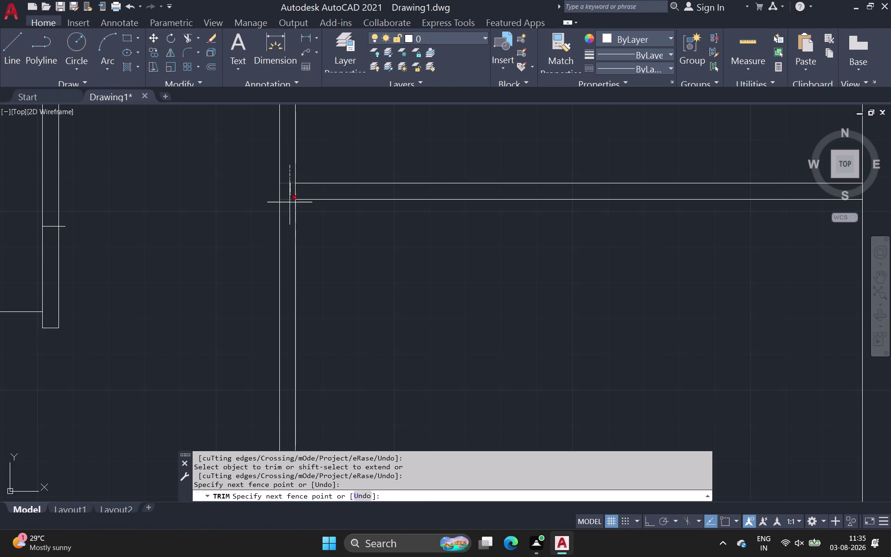
drag(290, 203, 290, 212)
Fence-trim a T-junction and the wall line crossing between parallel walls.
scroll(down, 3)
middle_drag(292, 213, 293, 172)
scroll(up, 3)
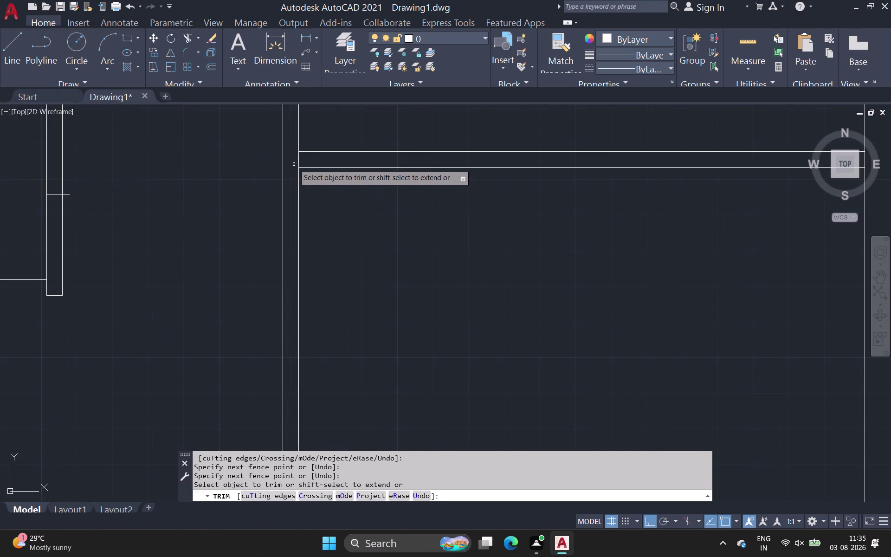
drag(294, 161, 307, 160)
scroll(down, 3)
middle_drag(307, 159, 139, 172)
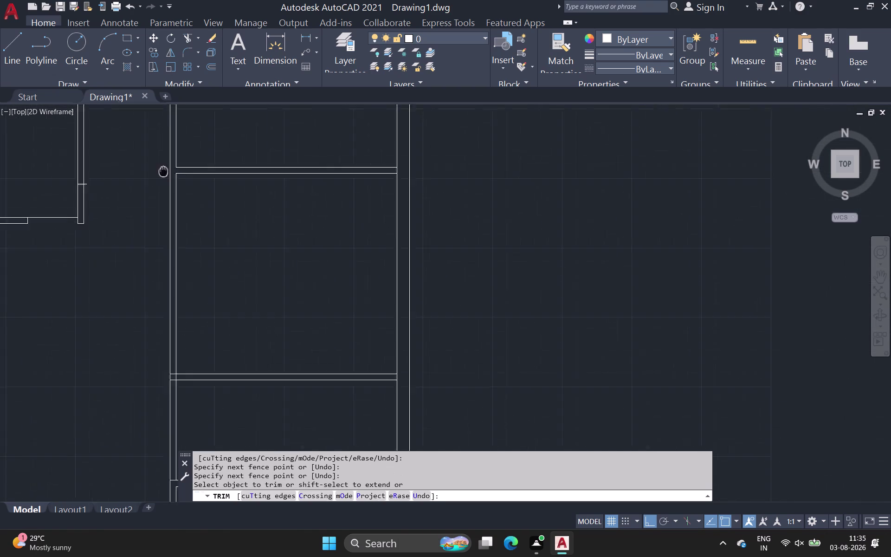
middle_drag(139, 171, 121, 175)
scroll(up, 3)
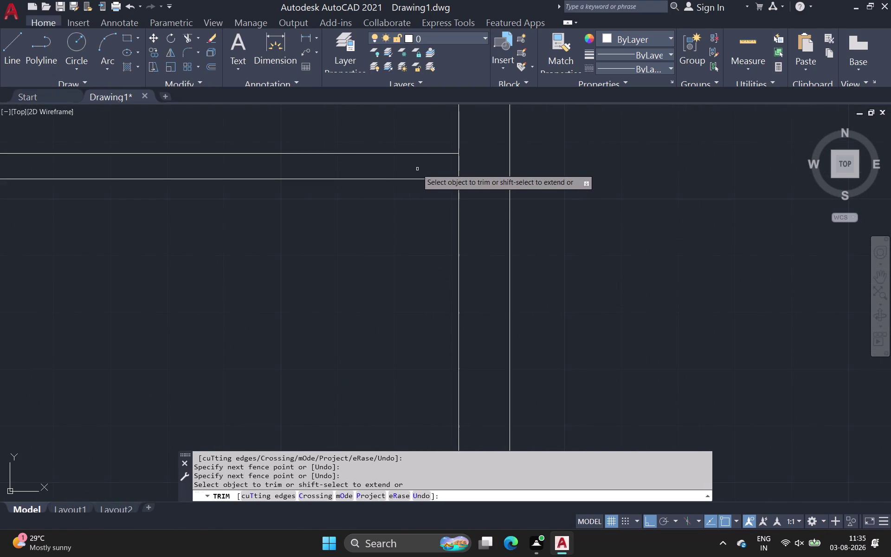
drag(430, 167, 477, 163)
scroll(down, 3)
Trim the inner wall line at another junction, then undo that trim.
middle_drag(474, 174, 468, 204)
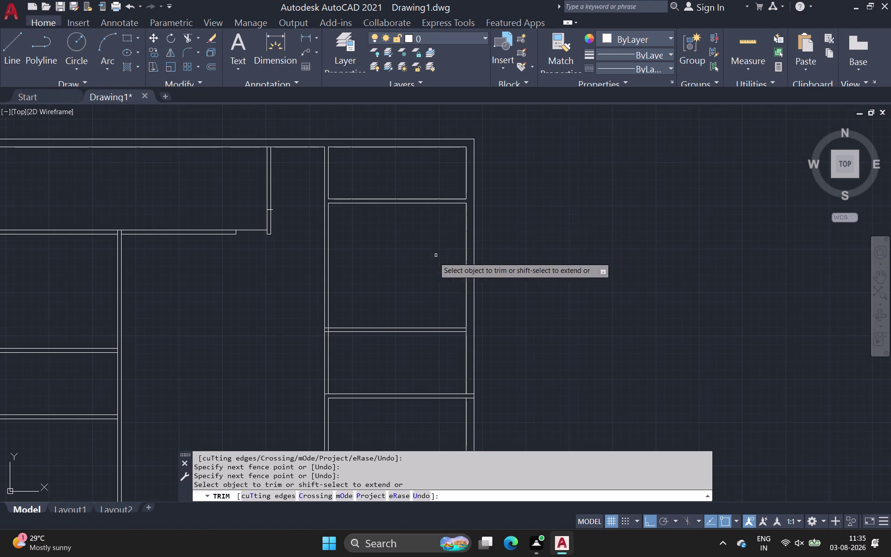
middle_drag(412, 274, 397, 208)
scroll(down, 3)
scroll(up, 3)
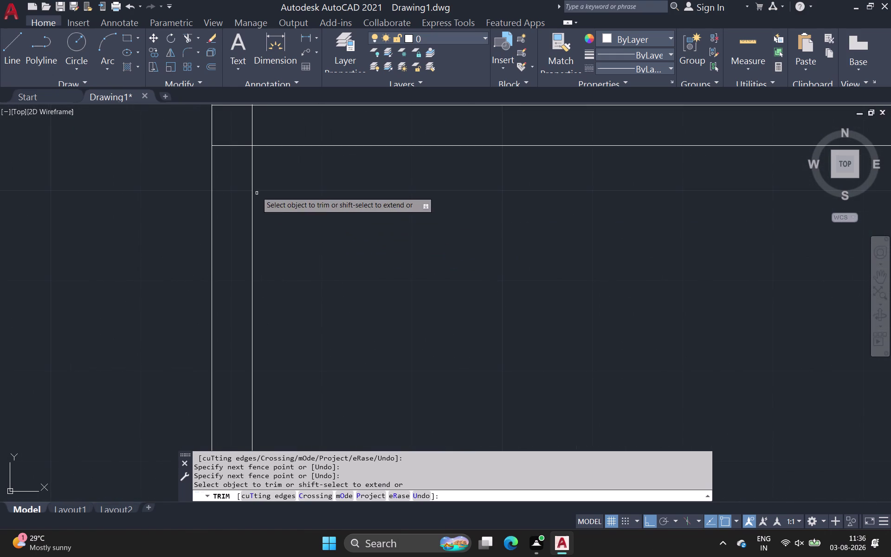
scroll(down, 3)
middle_drag(239, 168, 238, 202)
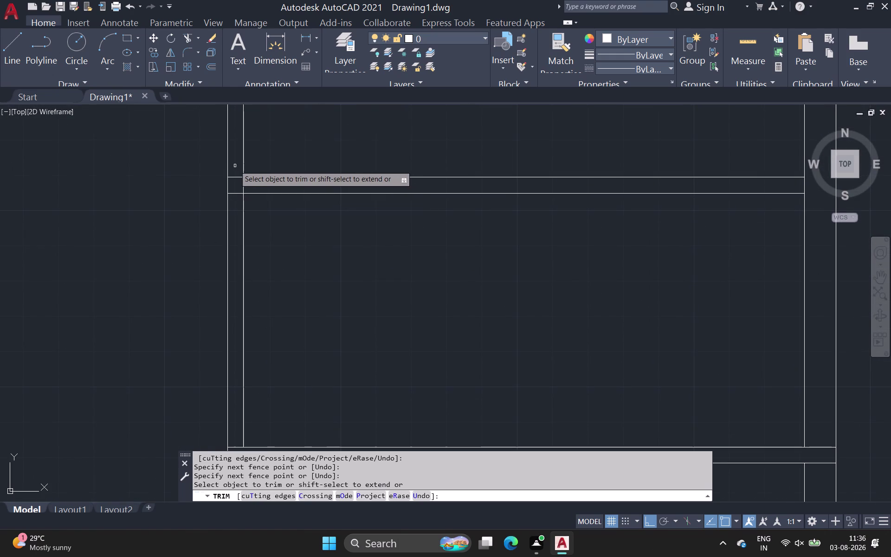
drag(235, 165, 244, 196)
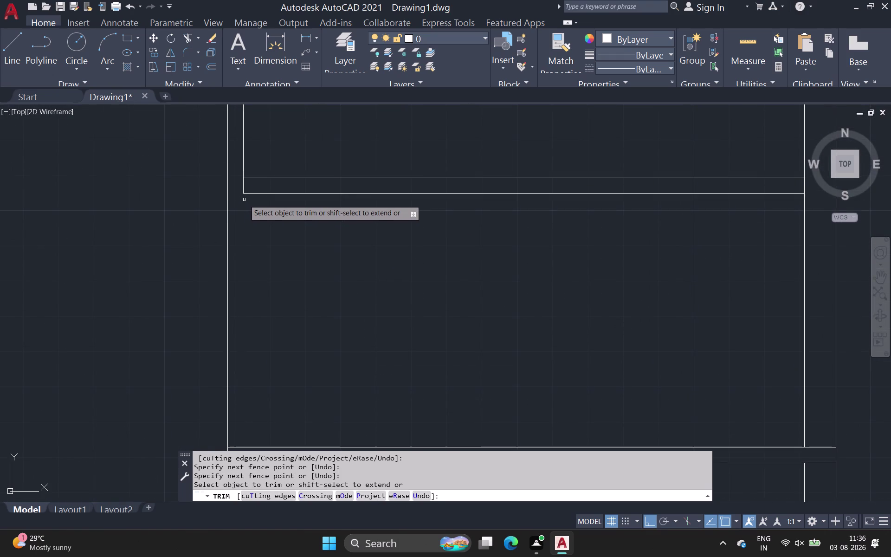
key(ctrl+z)
Cut the overlapping wall lines at a junction and through an opening.
scroll(up, 3)
scroll(down, 3)
middle_drag(260, 208, 305, 199)
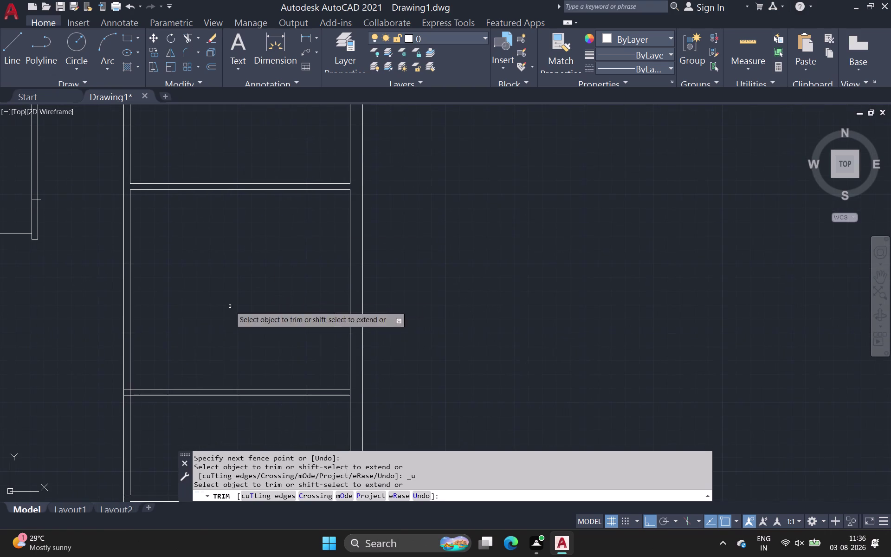
scroll(up, 3)
middle_drag(156, 358, 261, 229)
scroll(up, 3)
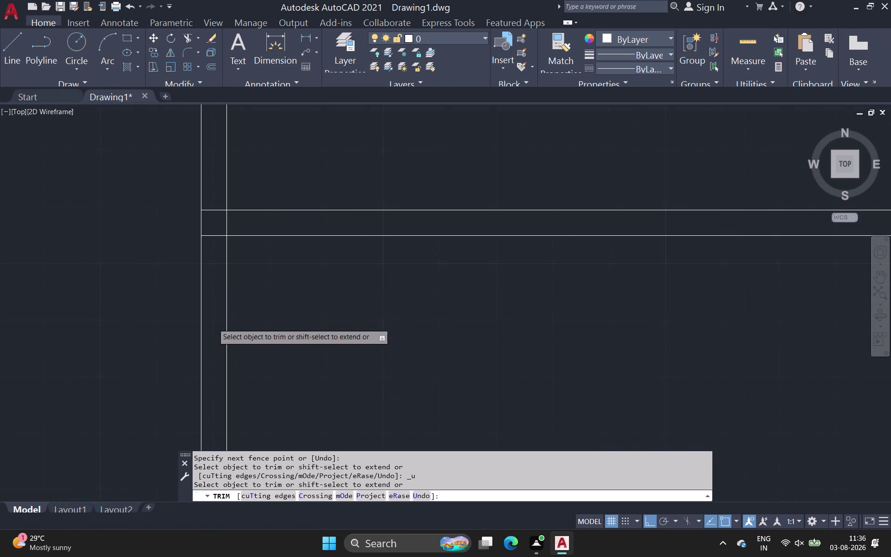
drag(216, 191, 216, 248)
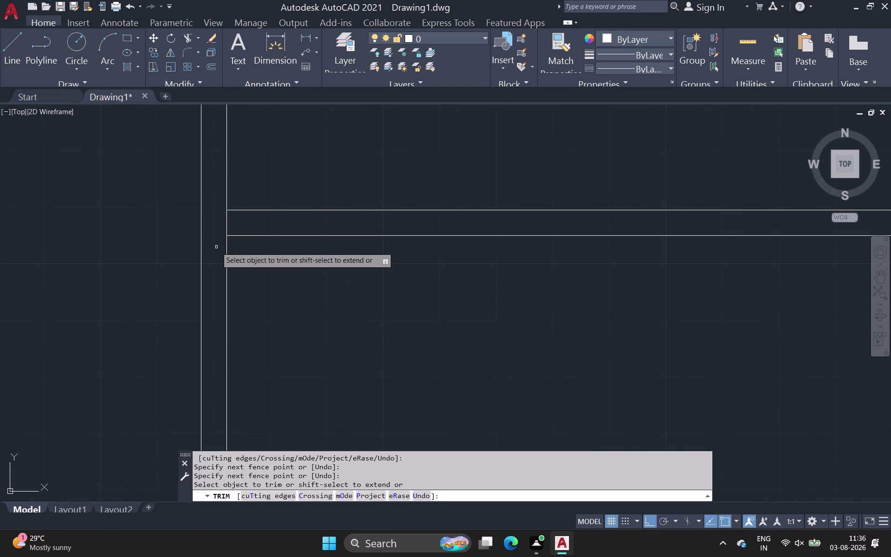
drag(220, 222, 240, 224)
scroll(down, 3)
middle_drag(240, 223, 63, 206)
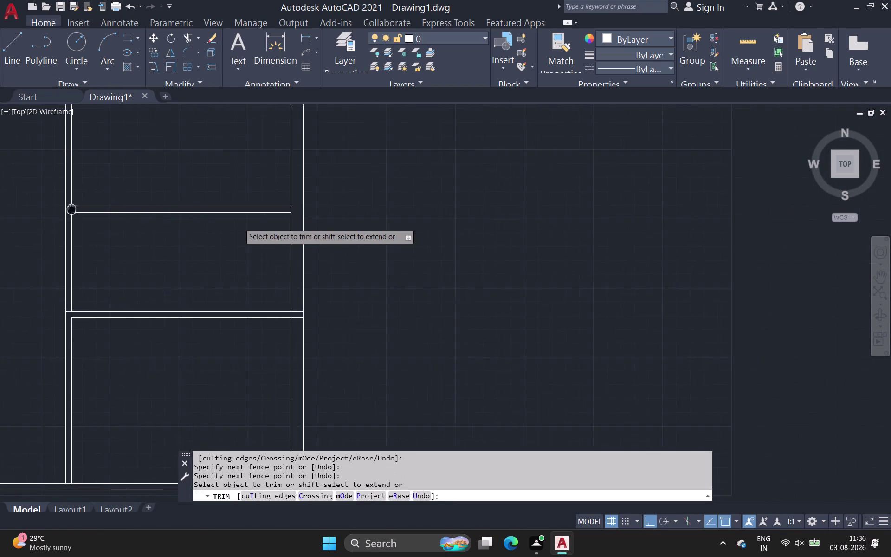
middle_drag(64, 207, 53, 209)
Clean up a wall meeting, a vertical wall line, and a leftover segment.
scroll(up, 3)
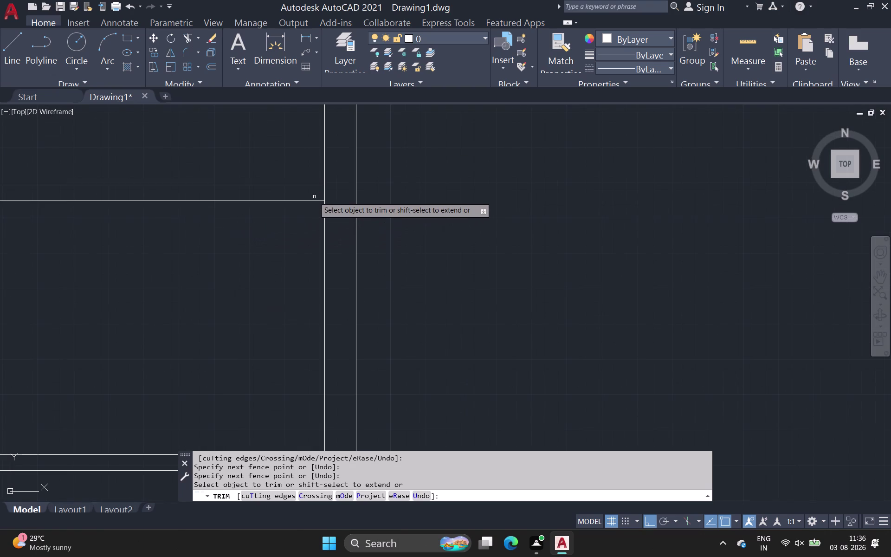
drag(315, 197, 331, 195)
scroll(down, 3)
middle_drag(331, 195, 335, 168)
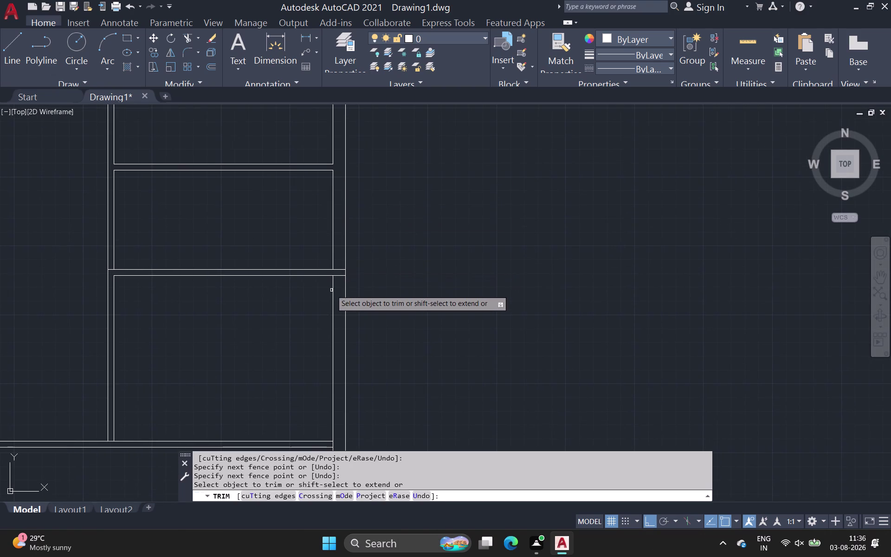
scroll(up, 3)
drag(323, 288, 323, 222)
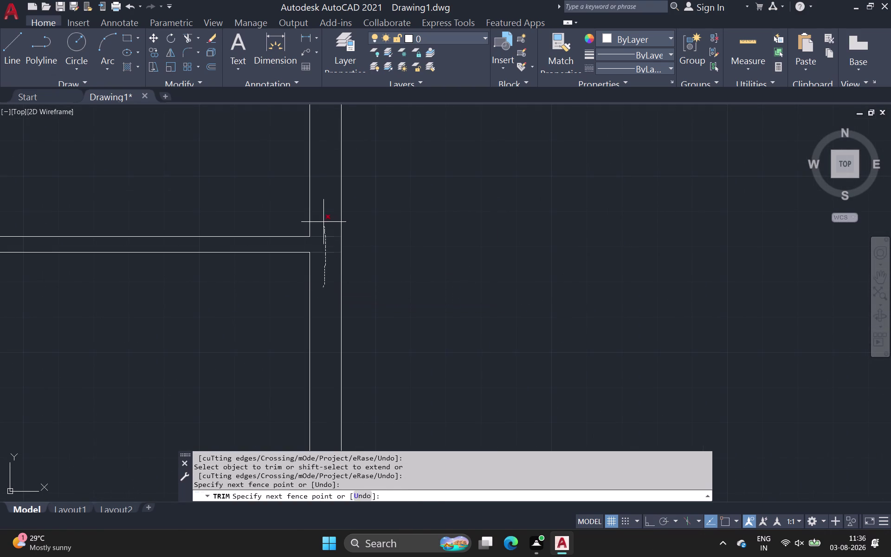
scroll(down, 3)
middle_drag(316, 267, 381, 215)
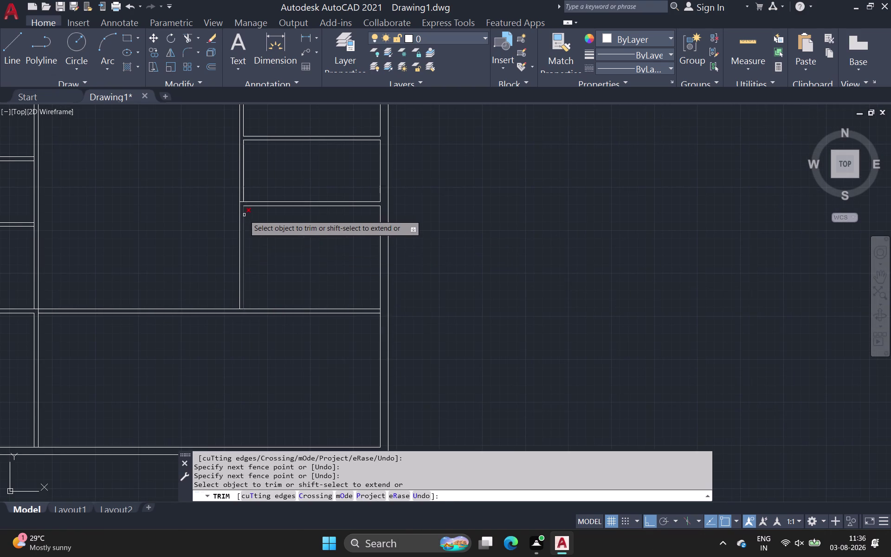
scroll(up, 3)
click(231, 164)
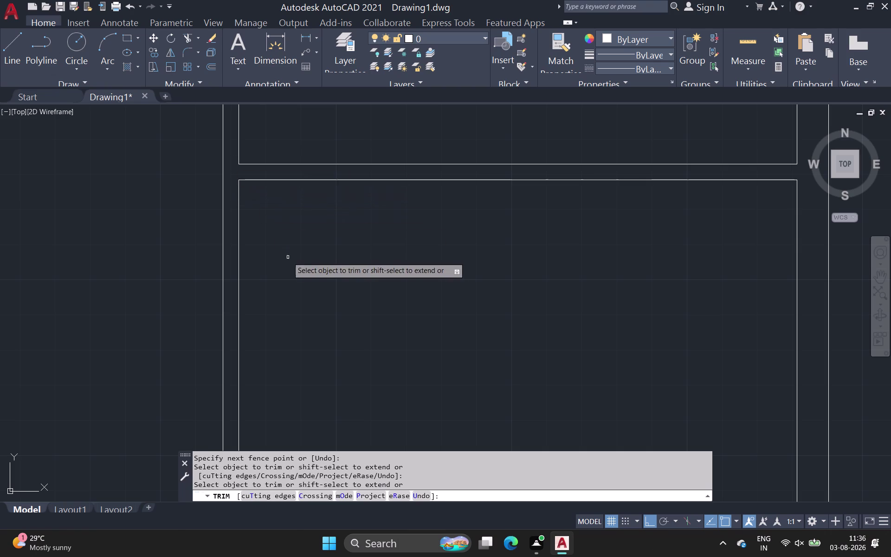
Fence-trim a T-junction along the outer wall and an interior-to-outer wall junction.
scroll(down, 3)
middle_drag(288, 257, 282, 210)
scroll(up, 3)
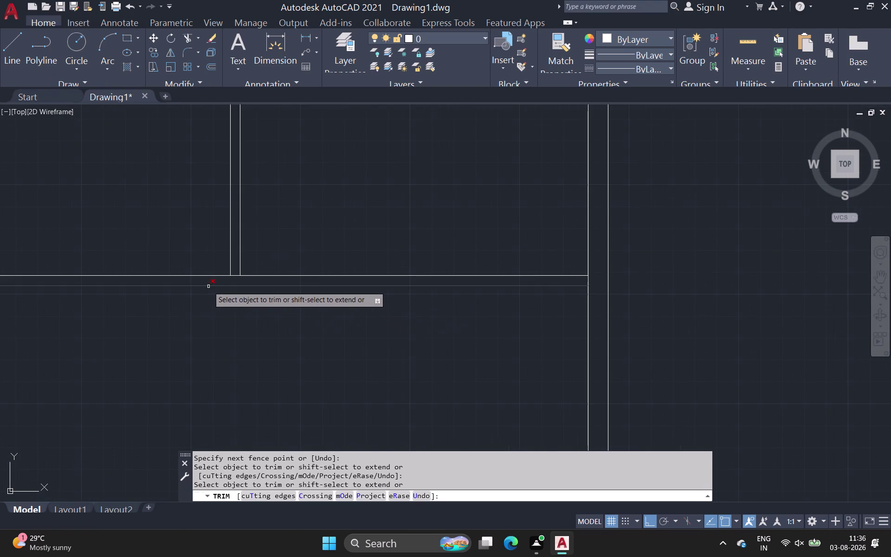
scroll(up, 3)
drag(301, 265, 303, 233)
scroll(down, 3)
middle_drag(304, 250, 301, 250)
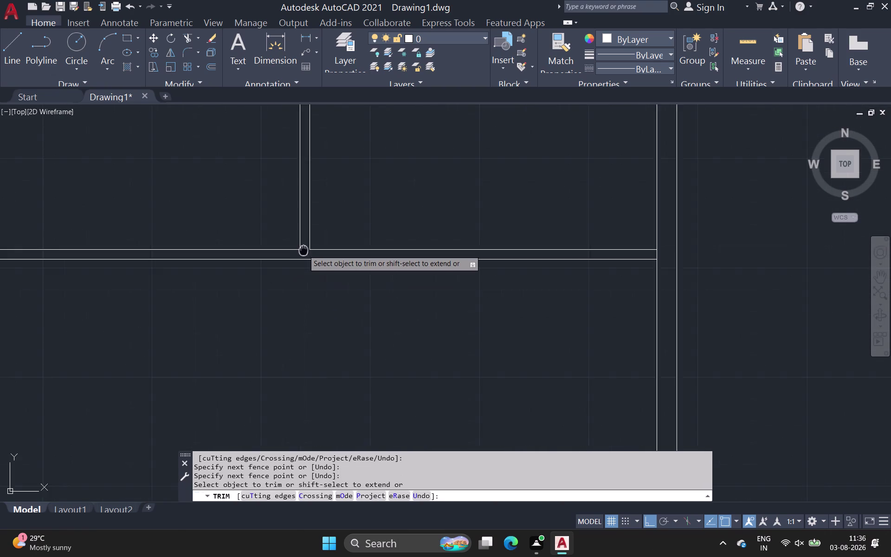
middle_drag(301, 250, 120, 230)
scroll(up, 3)
middle_drag(492, 235, 390, 345)
scroll(down, 3)
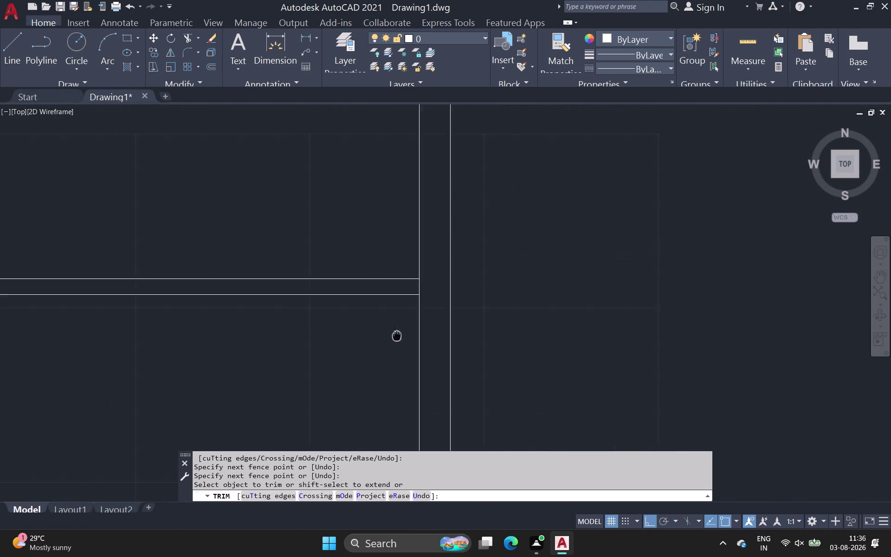
middle_drag(390, 344, 372, 372)
scroll(up, 3)
drag(380, 319, 401, 315)
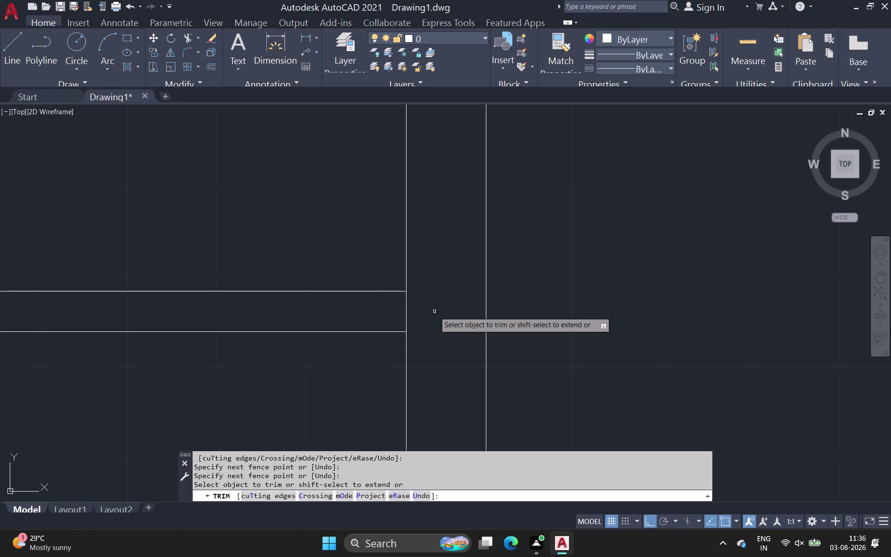
drag(433, 308, 360, 312)
Move toward the lower walls and trim the wall line crossing into a junction.
scroll(down, 3)
middle_drag(399, 308, 393, 344)
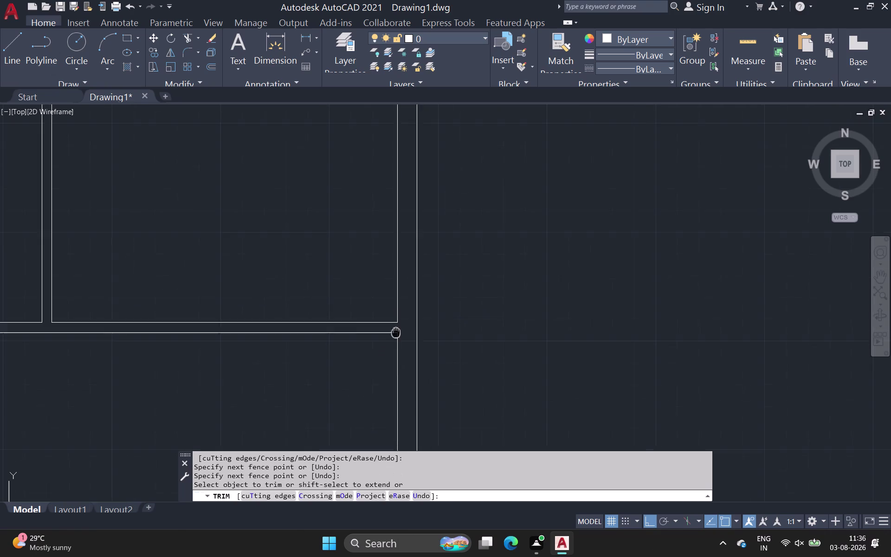
middle_drag(392, 344, 388, 362)
scroll(down, 3)
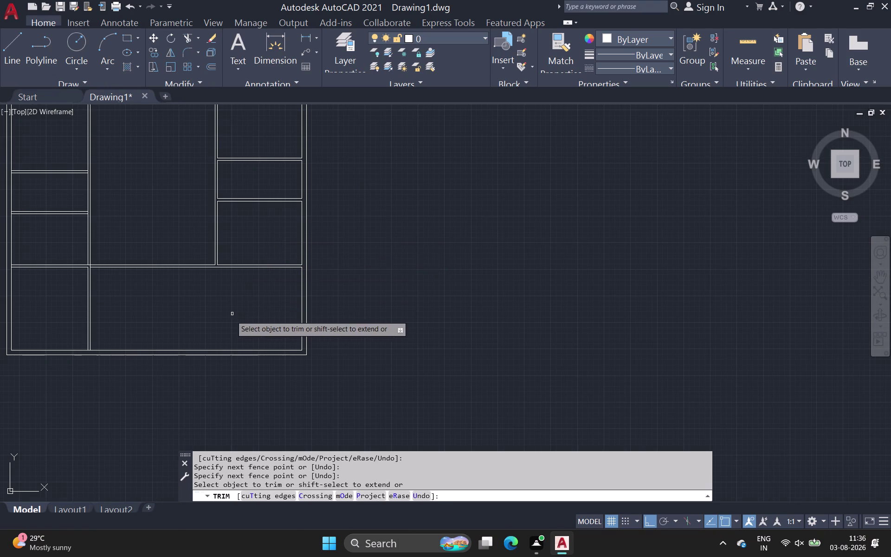
scroll(down, 3)
middle_drag(229, 323, 263, 282)
scroll(up, 3)
scroll(down, 3)
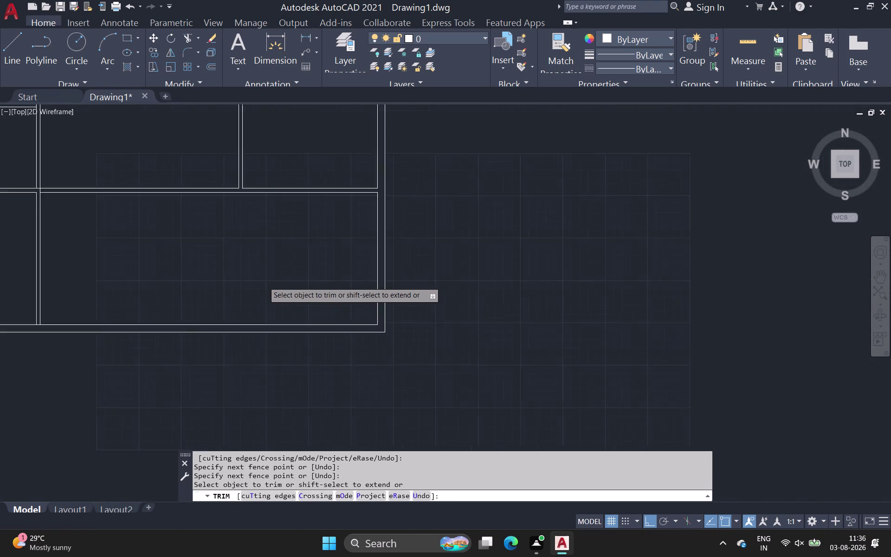
scroll(down, 3)
middle_drag(264, 281, 369, 302)
scroll(up, 3)
middle_drag(222, 250, 276, 374)
scroll(up, 3)
scroll(up, 3)
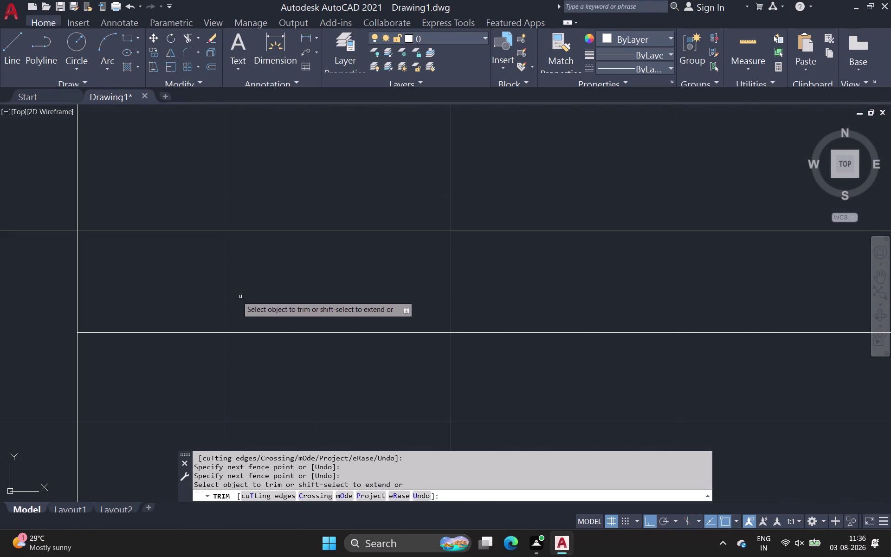
drag(169, 292, 13, 291)
Cut the overlapping lines at a nearby wall meeting and the bottom junction.
scroll(down, 3)
middle_drag(20, 290, 89, 323)
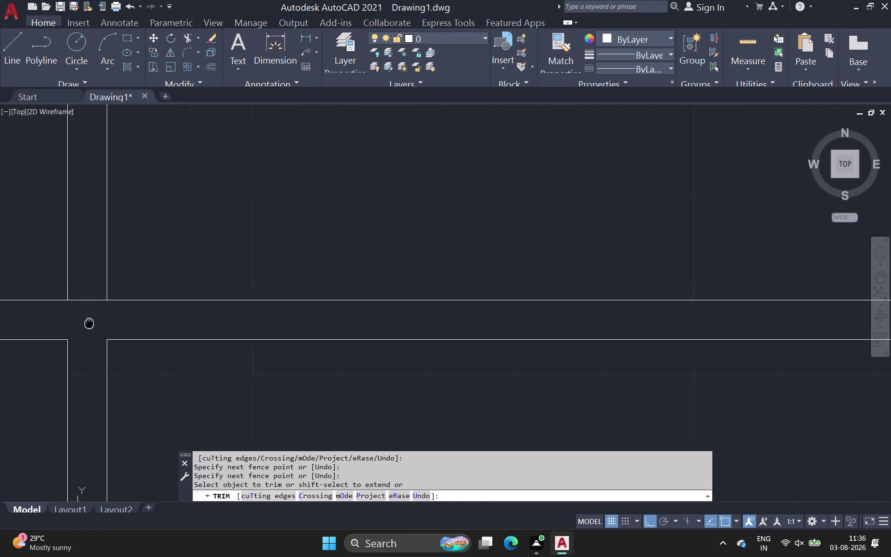
middle_drag(90, 324, 96, 325)
drag(96, 324, 104, 276)
scroll(down, 3)
middle_drag(99, 274, 412, 398)
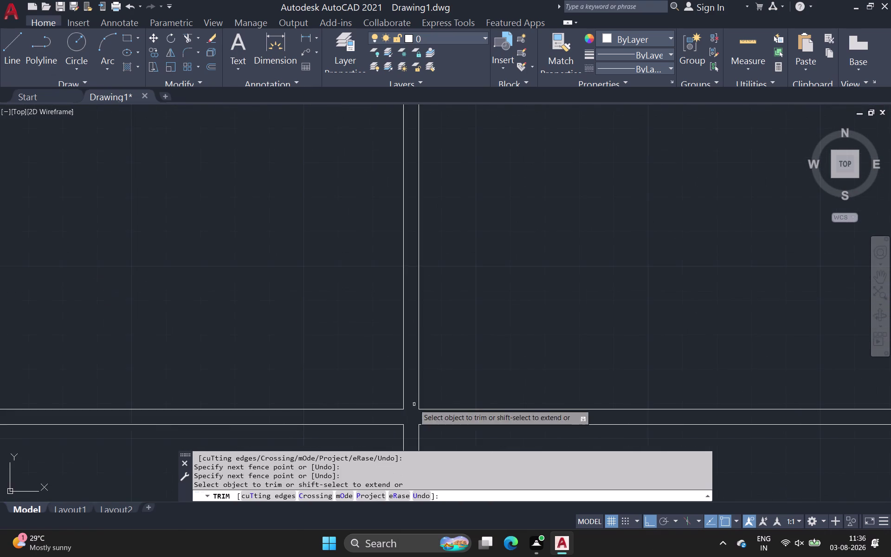
scroll(down, 3)
scroll(up, 3)
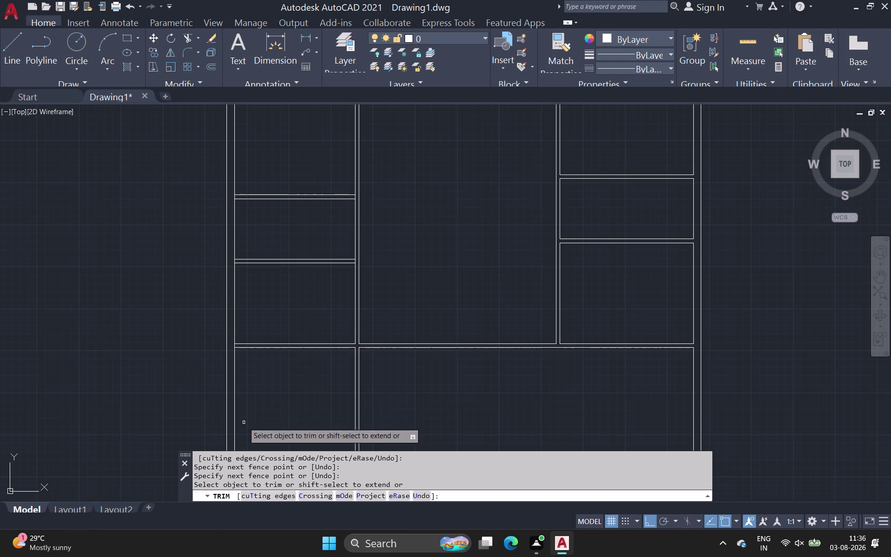
middle_drag(276, 403, 293, 293)
scroll(up, 3)
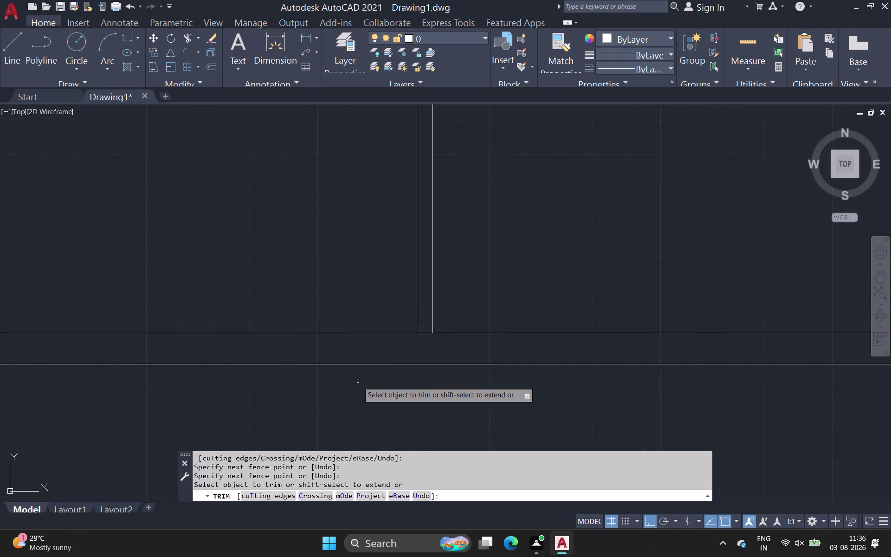
drag(426, 348, 428, 324)
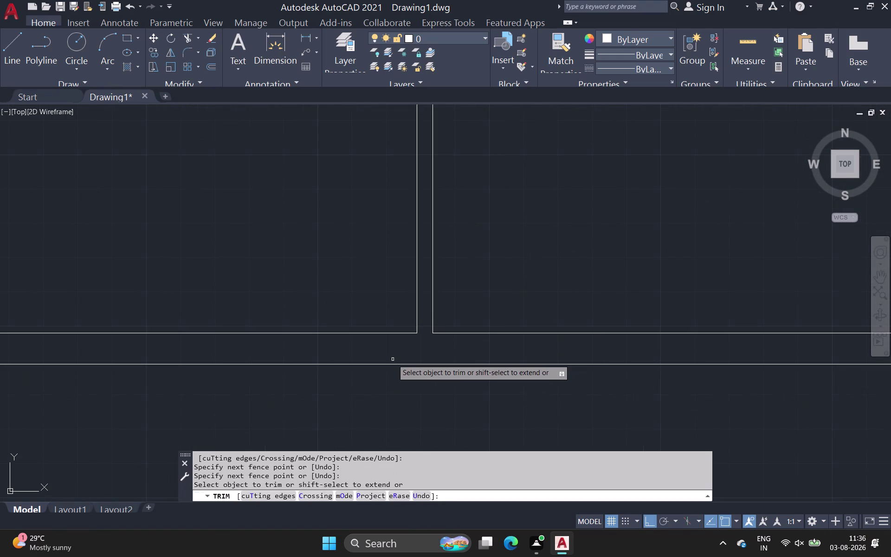
Clean up another wall intersection along the bottom wall and pan onward.
scroll(down, 3)
middle_drag(323, 371, 527, 395)
scroll(up, 3)
middle_drag(461, 321, 391, 426)
scroll(down, 3)
scroll(up, 3)
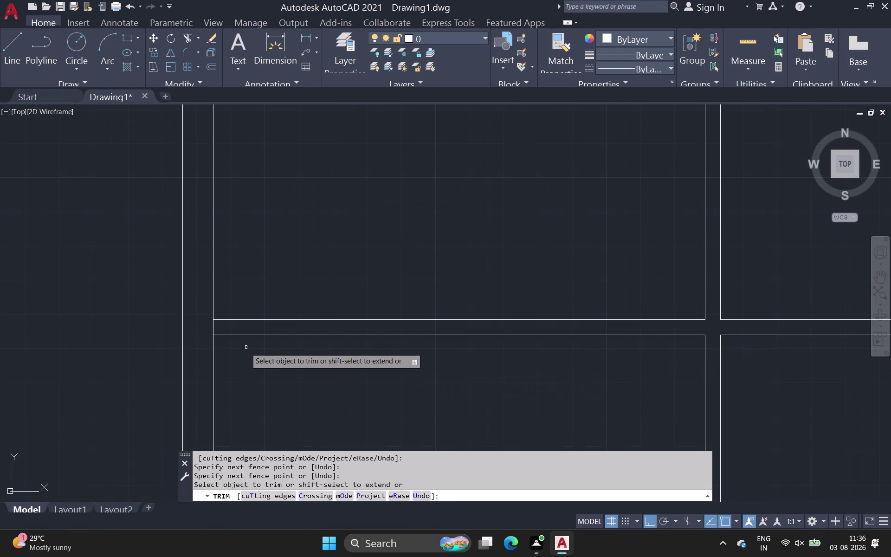
drag(221, 325, 197, 329)
scroll(down, 3)
middle_drag(199, 328, 209, 428)
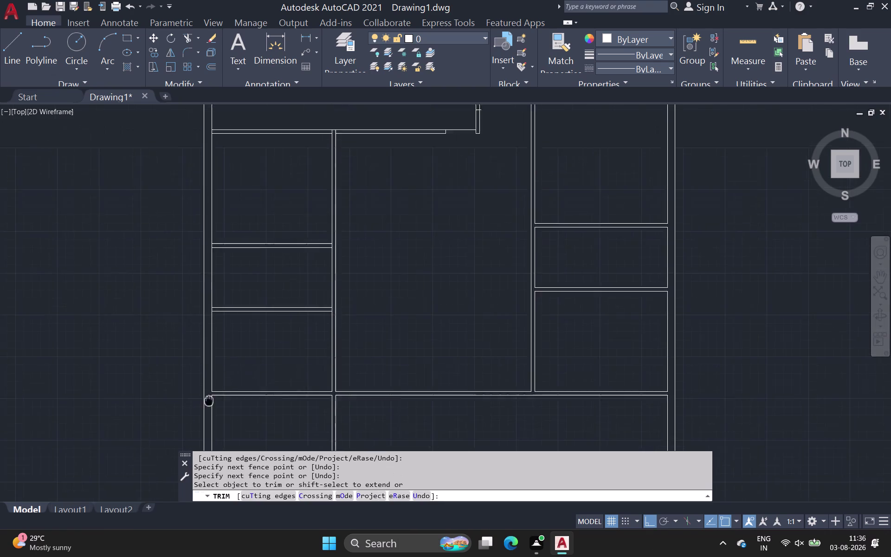
middle_drag(209, 428, 209, 463)
scroll(up, 3)
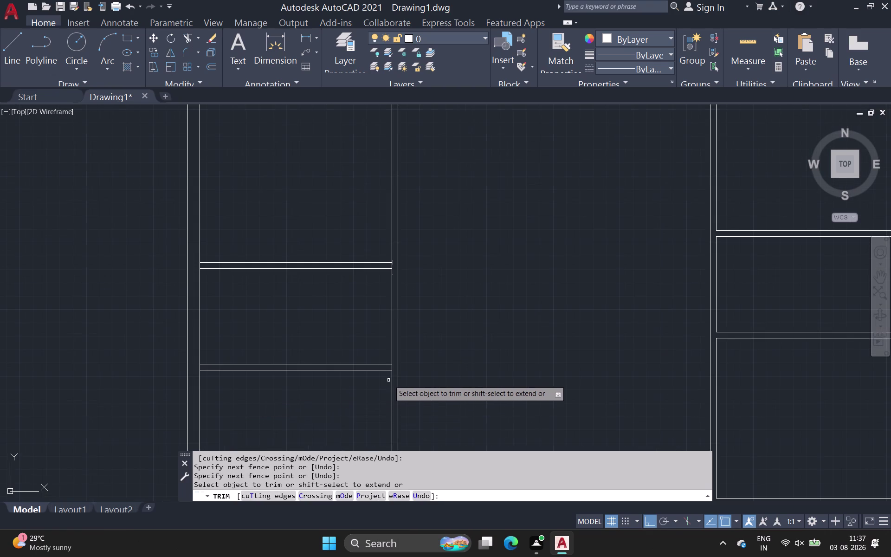
Fence-trim the first overlapping interior wall end with TRIM.
scroll(up, 3)
drag(408, 331, 362, 333)
scroll(down, 3)
middle_drag(306, 335, 336, 340)
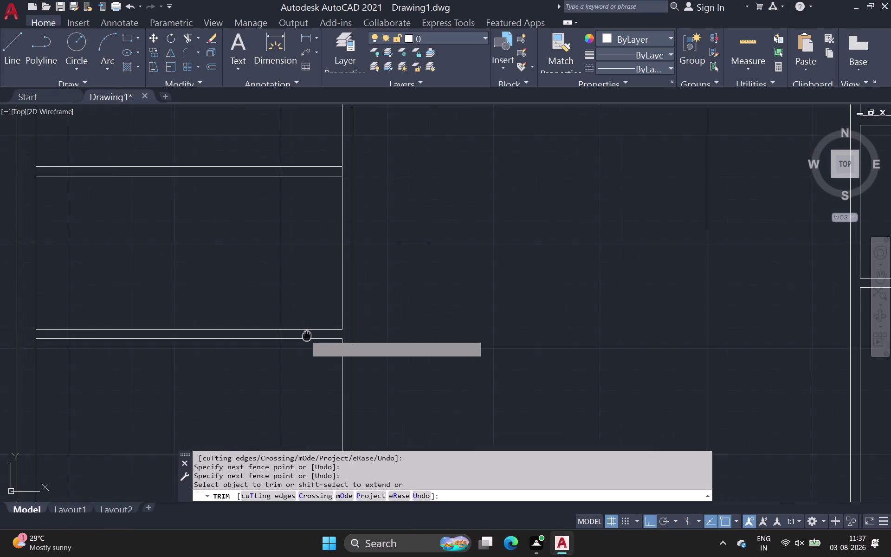
middle_drag(336, 339, 524, 356)
scroll(up, 3)
scroll(up, 3)
scroll(up, 3)
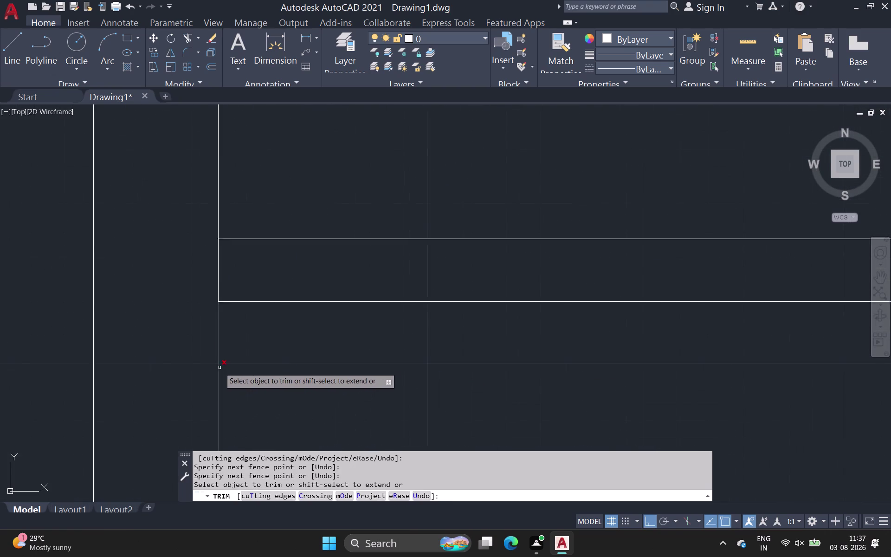
scroll(up, 3)
Trim an overlapping wall end near the outer wall.
drag(240, 219, 139, 208)
scroll(down, 3)
middle_drag(138, 209, 129, 464)
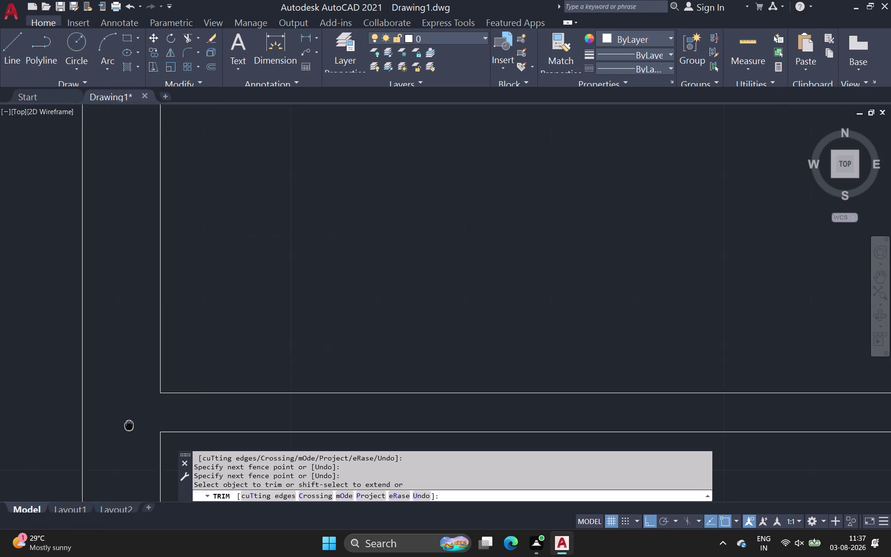
middle_drag(129, 465, 129, 503)
scroll(down, 3)
scroll(down, 3)
middle_drag(282, 257, 259, 397)
scroll(up, 3)
scroll(up, 3)
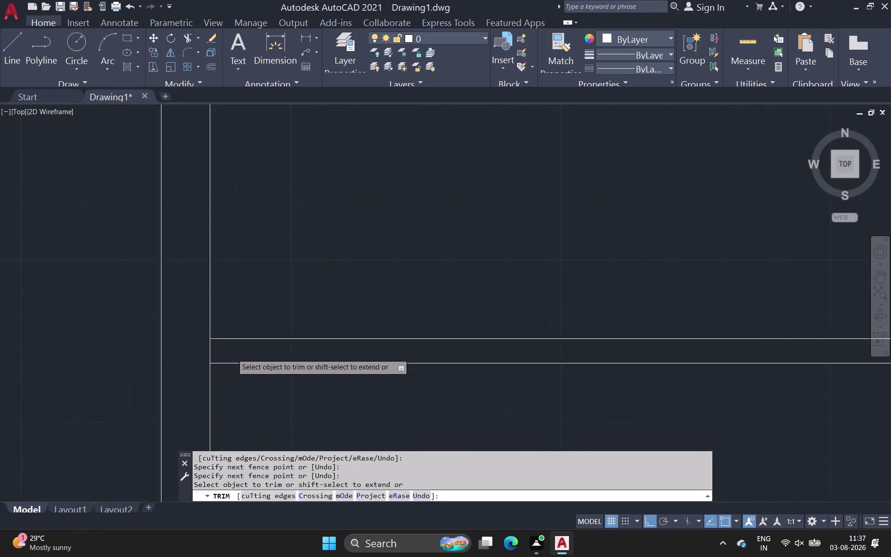
Trim two more overlapping wall ends at room junctions.
drag(230, 350, 182, 360)
scroll(down, 3)
middle_drag(290, 386, 45, 341)
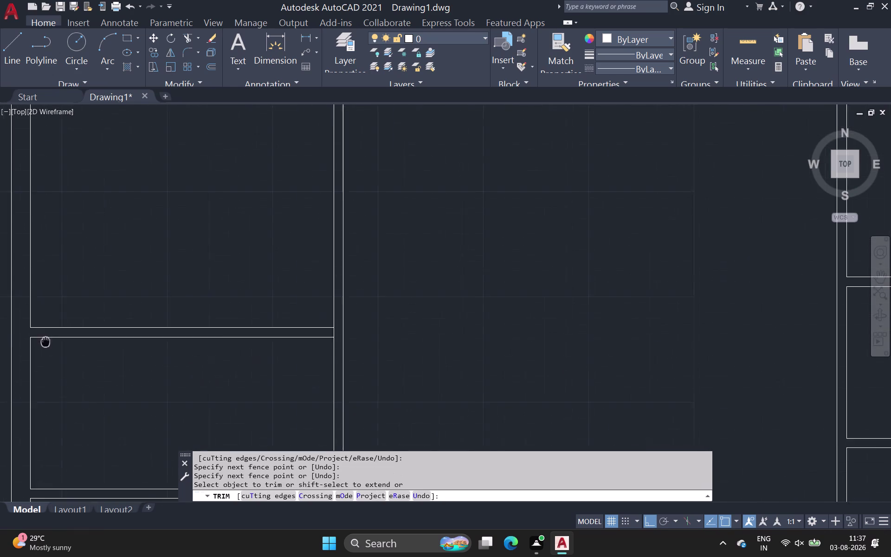
middle_drag(46, 341, 45, 342)
scroll(up, 3)
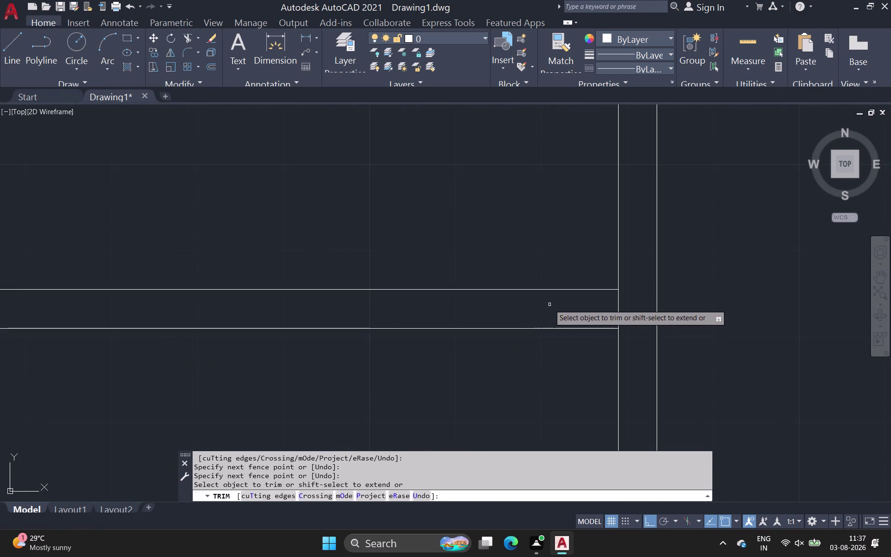
drag(552, 304, 642, 308)
scroll(down, 3)
middle_drag(577, 328, 548, 492)
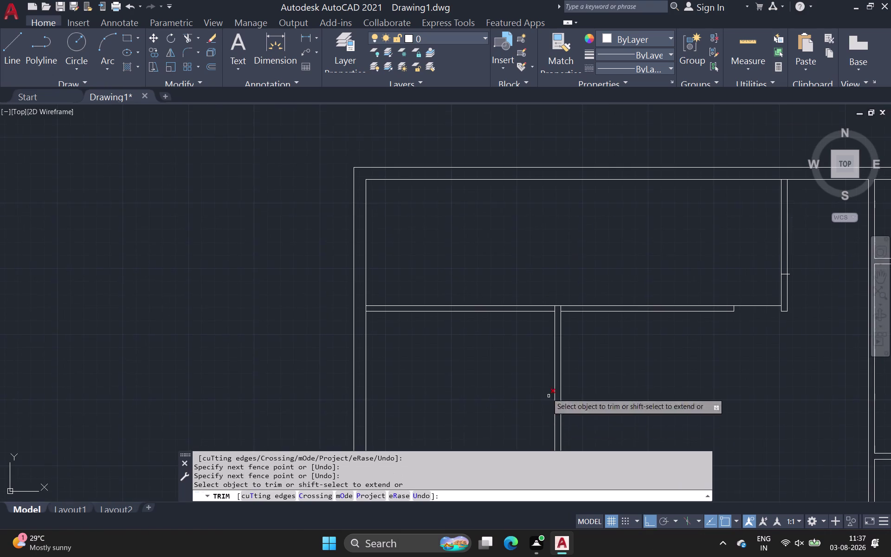
scroll(up, 3)
middle_drag(509, 330, 111, 473)
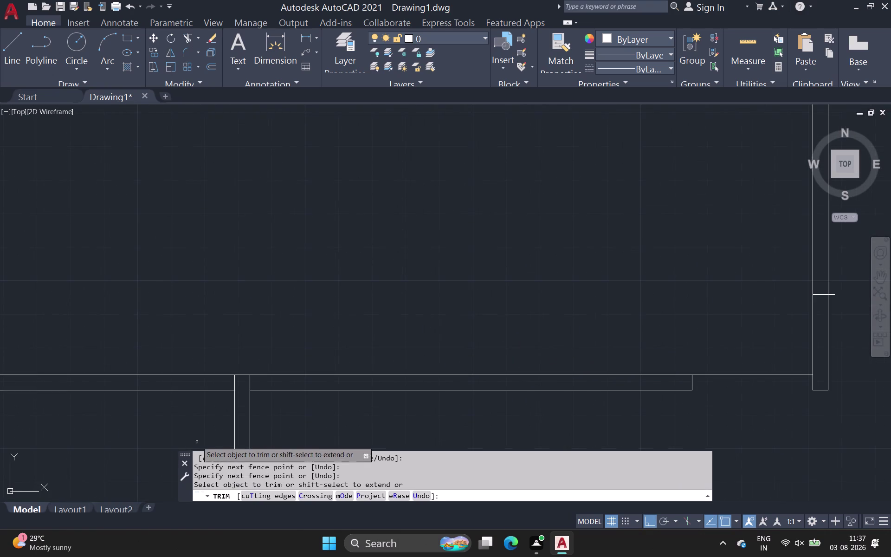
scroll(up, 3)
Trim a wall crossing and the left outer wall corner with a fence.
drag(225, 345, 377, 328)
scroll(down, 3)
middle_drag(359, 341, 594, 342)
scroll(down, 3)
middle_drag(117, 396, 117, 396)
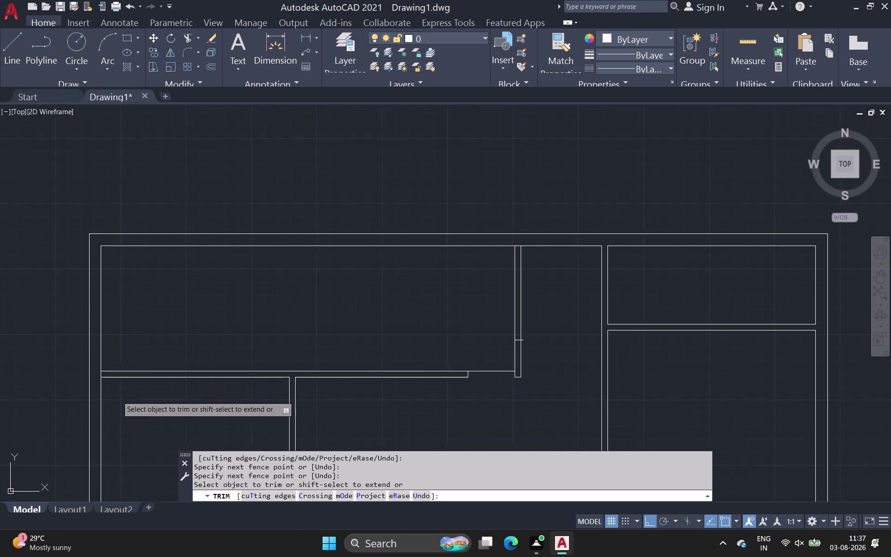
middle_drag(117, 396, 148, 379)
scroll(up, 3)
drag(119, 338, 104, 334)
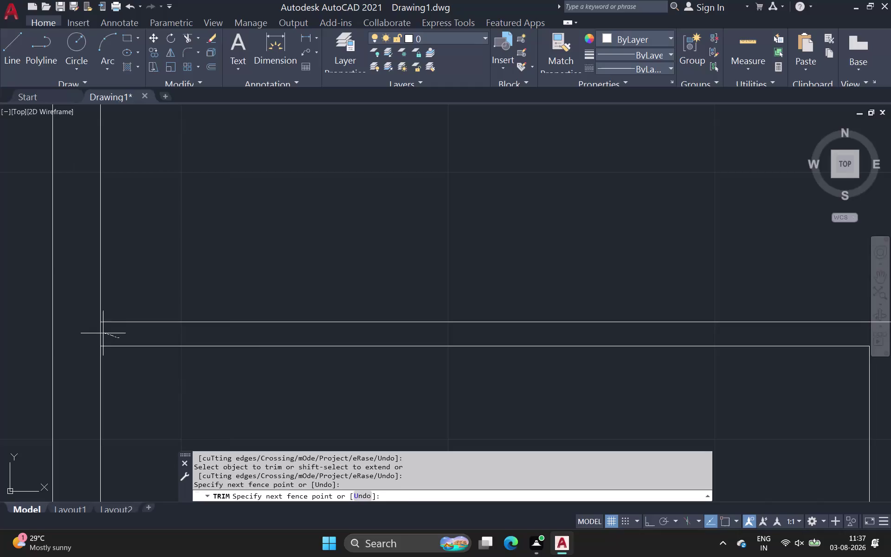
drag(104, 333, 87, 334)
scroll(down, 3)
middle_drag(211, 436, 202, 389)
scroll(down, 3)
middle_drag(227, 385, 74, 355)
scroll(up, 3)
middle_drag(240, 302, 74, 385)
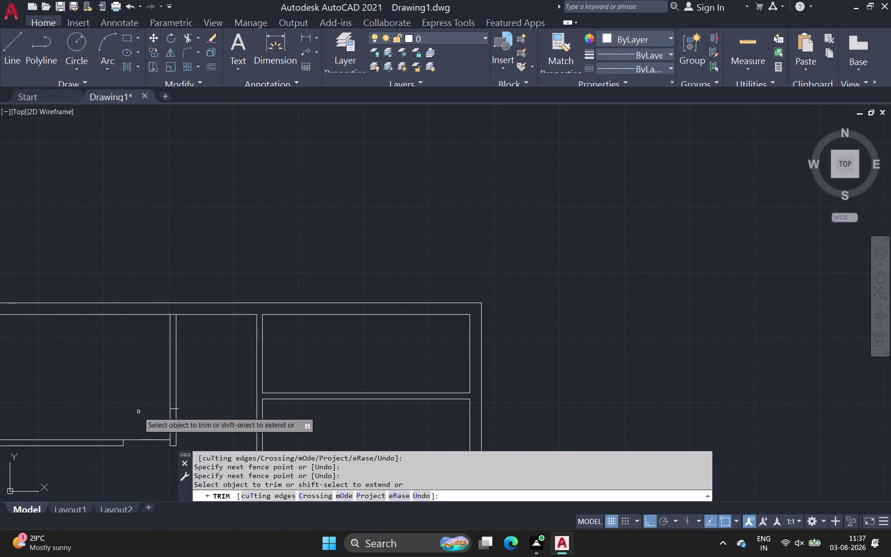
Trim two overlapping wall line ends at the next junction.
scroll(up, 3)
scroll(up, 3)
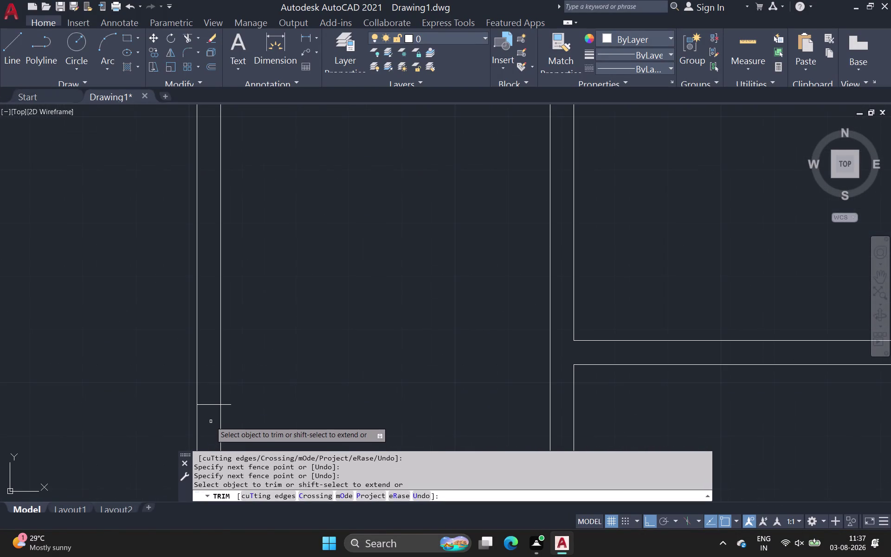
drag(210, 421, 218, 386)
scroll(up, 3)
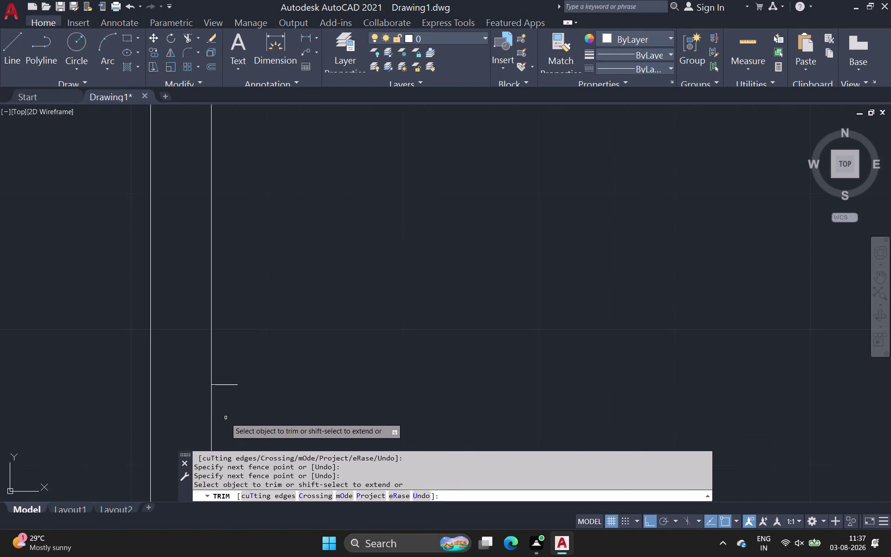
drag(227, 416, 231, 377)
scroll(down, 3)
middle_drag(231, 376, 277, 408)
scroll(up, 3)
scroll(down, 3)
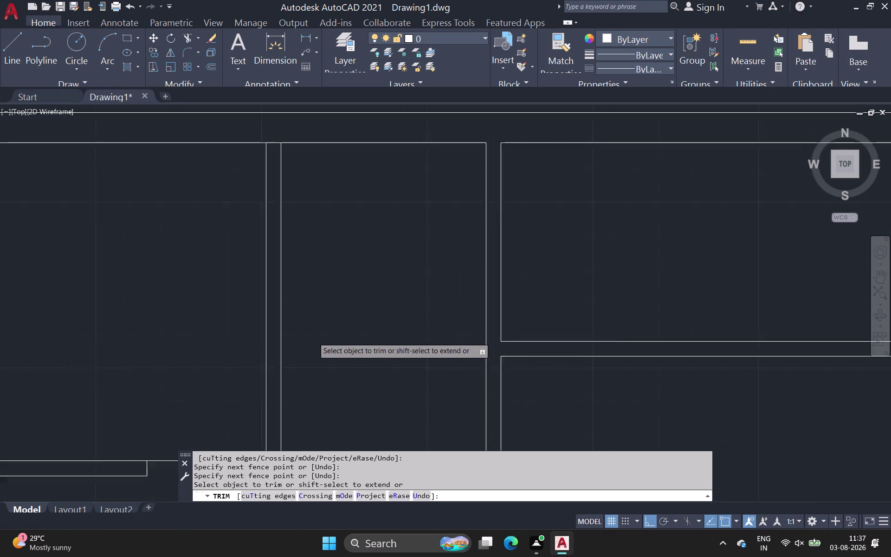
scroll(down, 3)
middle_drag(314, 337, 322, 312)
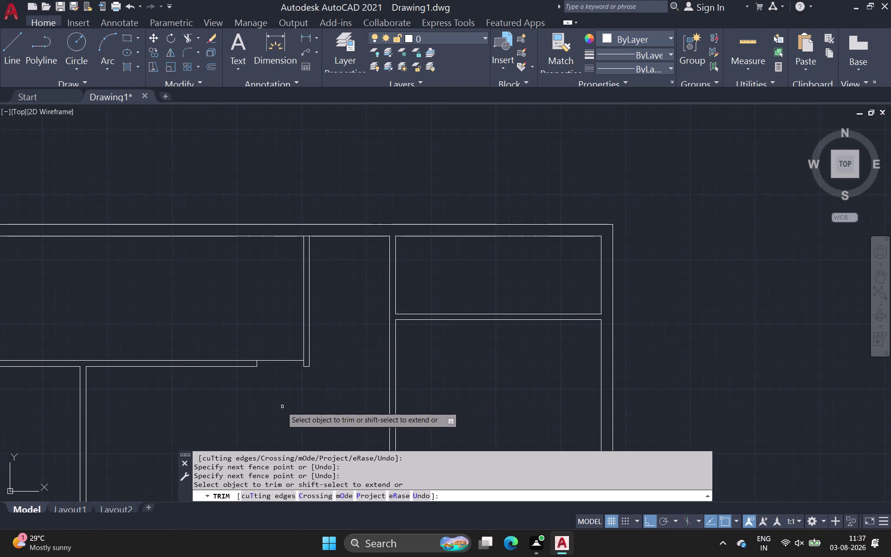
Trim the overlapping end of the vertical interior wall.
drag(278, 404, 289, 333)
scroll(down, 3)
middle_drag(278, 338, 239, 317)
scroll(up, 3)
scroll(up, 3)
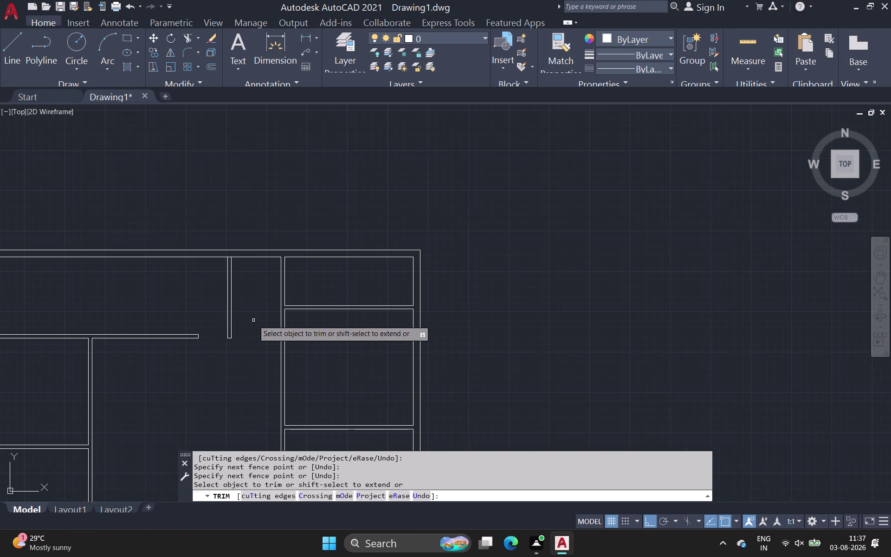
scroll(up, 3)
middle_drag(199, 258, 197, 260)
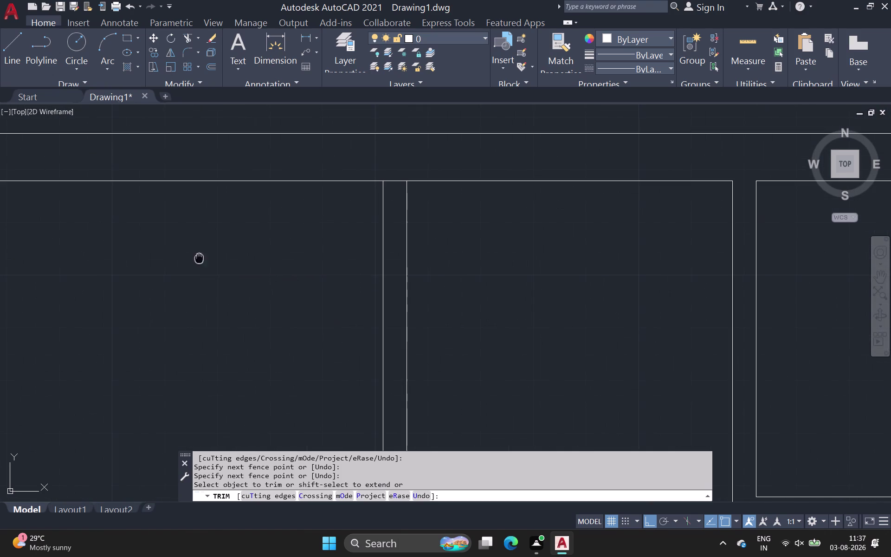
middle_drag(197, 259, 44, 361)
scroll(down, 3)
scroll(up, 3)
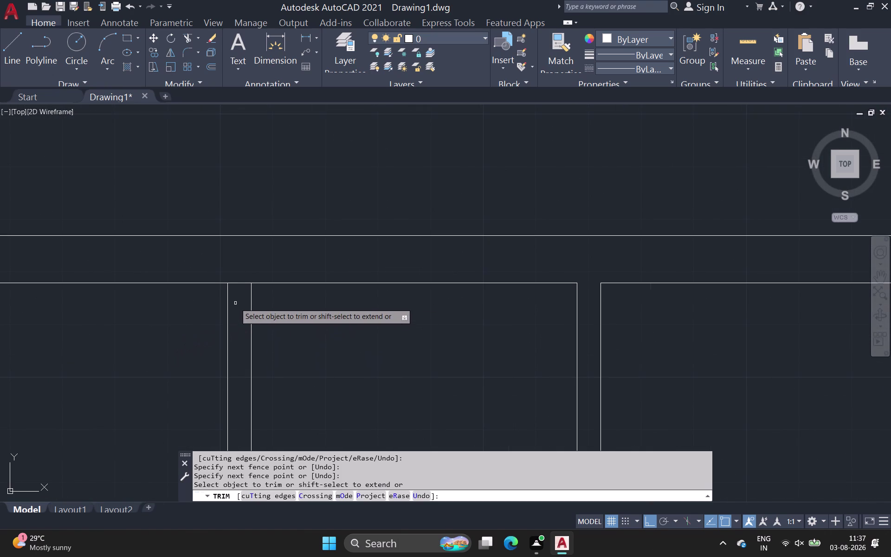
Fence-trim the last wall end at the top, then cancel TRIM with Esc.
drag(235, 303, 249, 258)
click(250, 256)
scroll(down, 3)
middle_drag(235, 267, 270, 182)
scroll(up, 3)
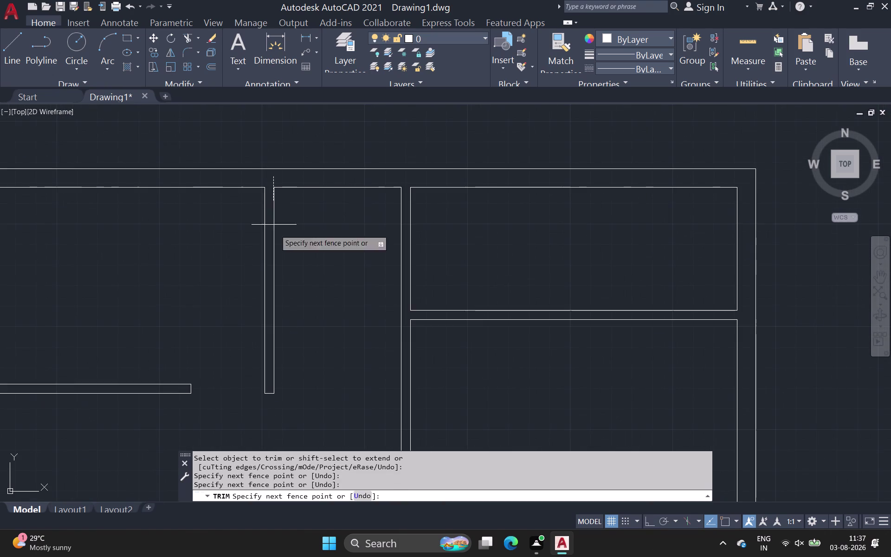
scroll(down, 3)
middle_drag(302, 300, 296, 261)
scroll(up, 3)
key(Escape)
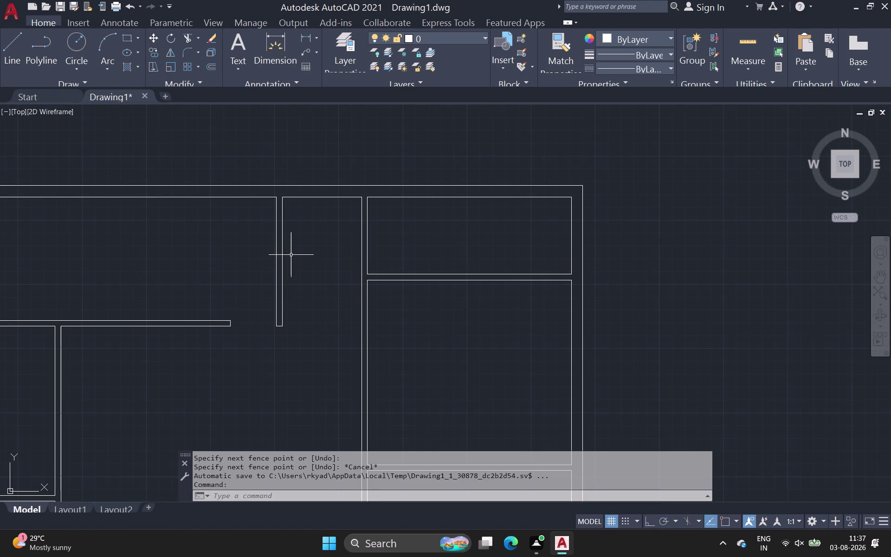
scroll(down, 3)
middle_drag(292, 260, 285, 208)
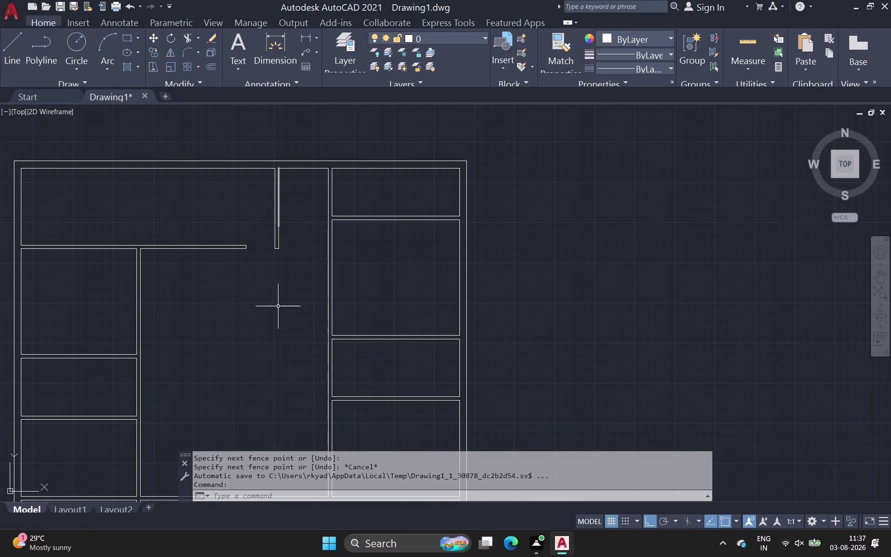